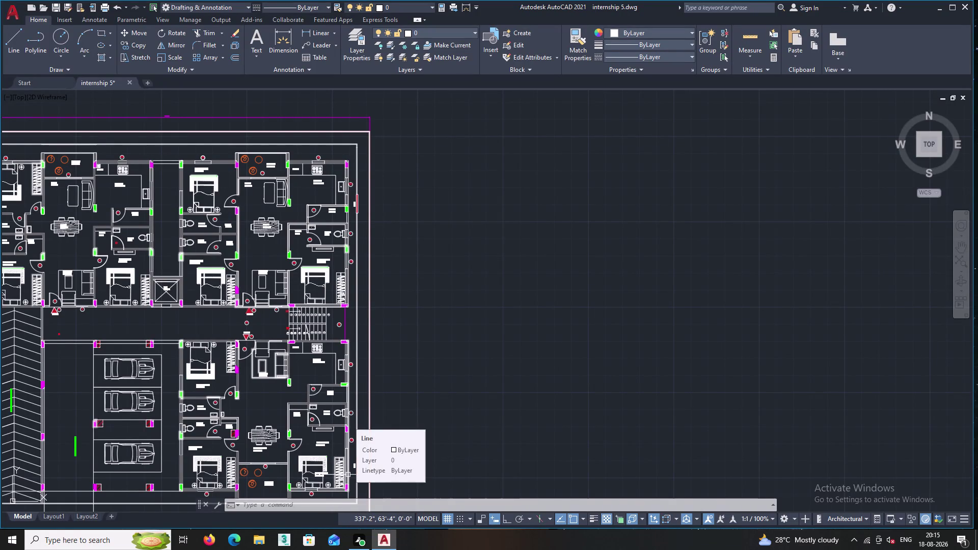
Draw a three-sided outline (top, right, bottom edges) projecting from the outer kitchen wall beside window KW.
scroll(up, 3)
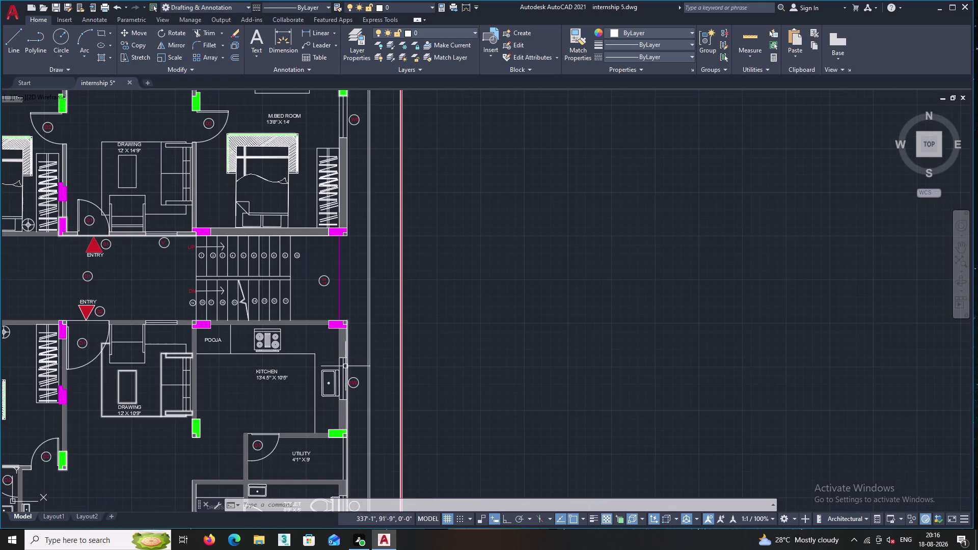
middle_drag(352, 362, 362, 289)
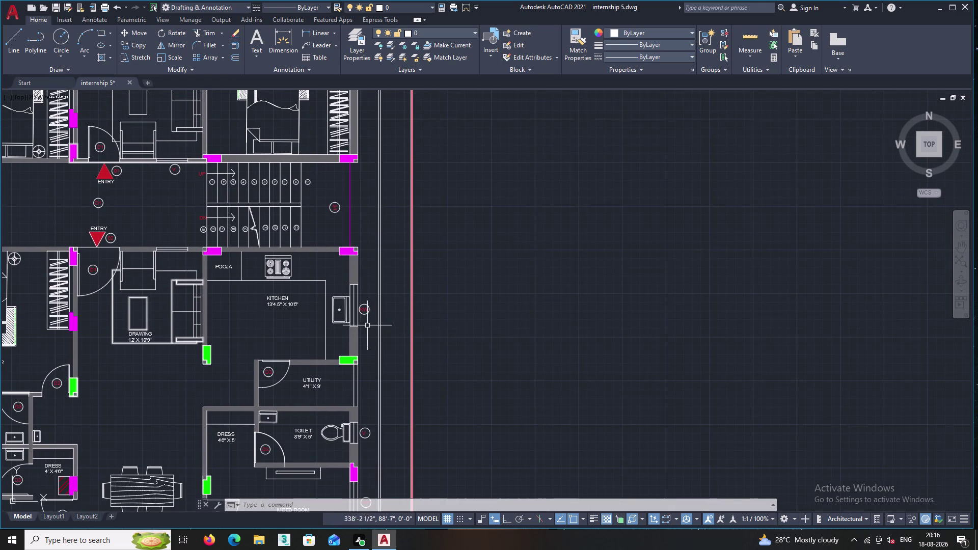
scroll(up, 3)
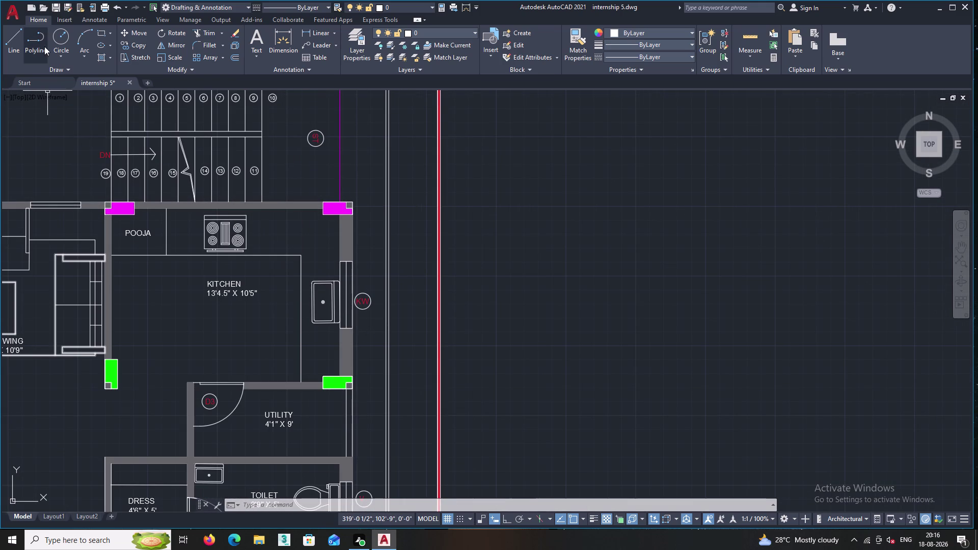
double_click(13, 46)
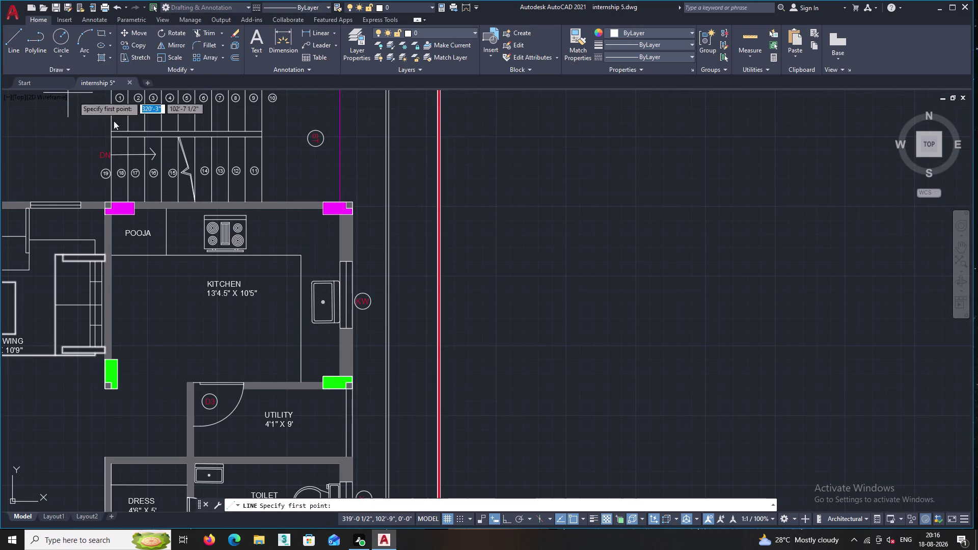
scroll(up, 3)
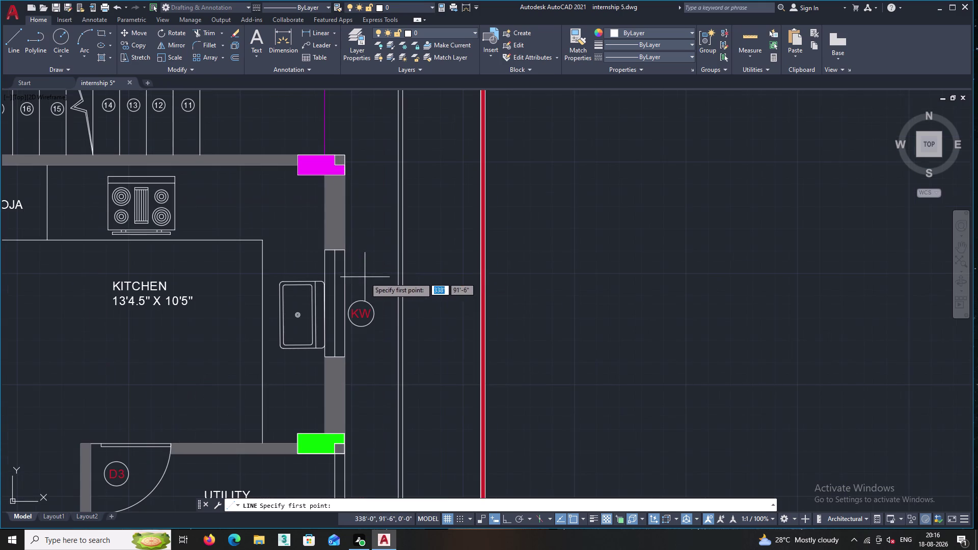
click(346, 233)
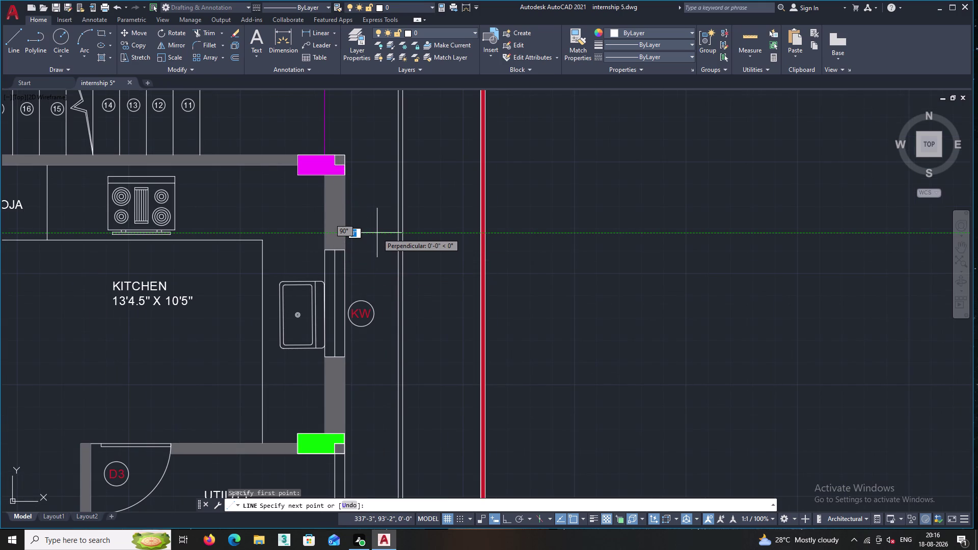
click(379, 233)
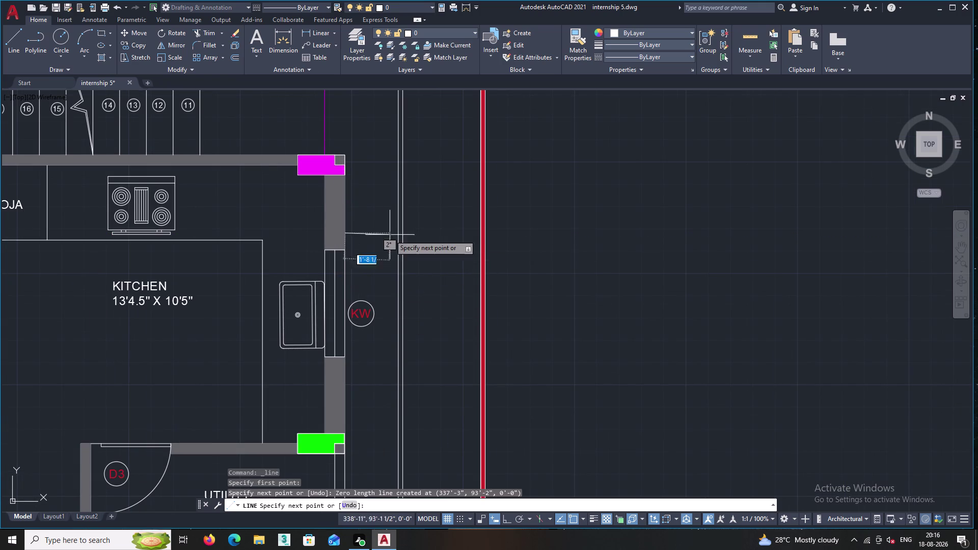
click(385, 233)
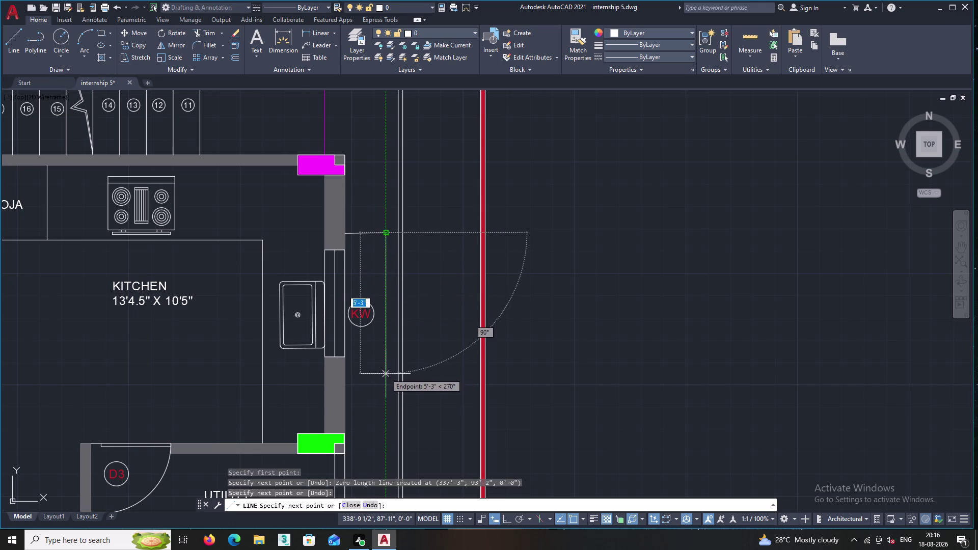
double_click(386, 374)
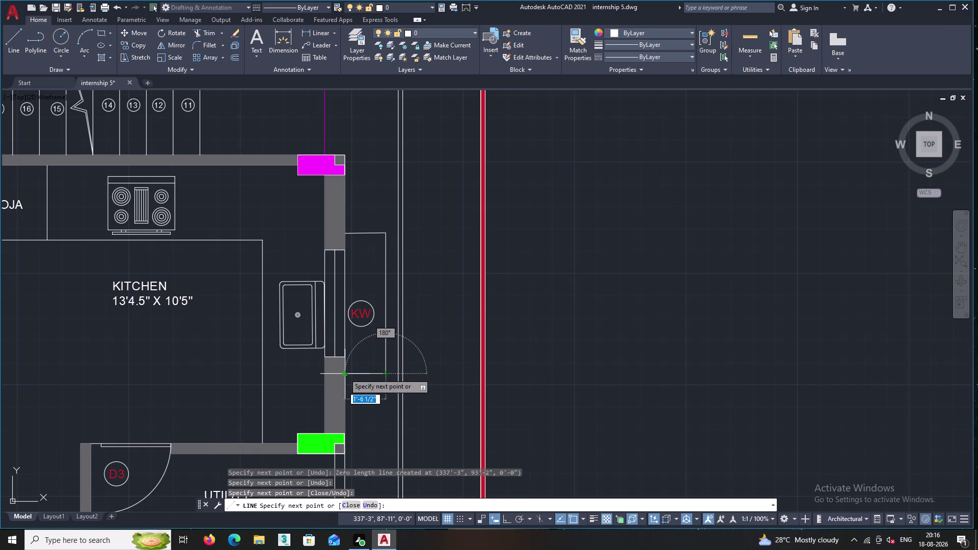
click(345, 373)
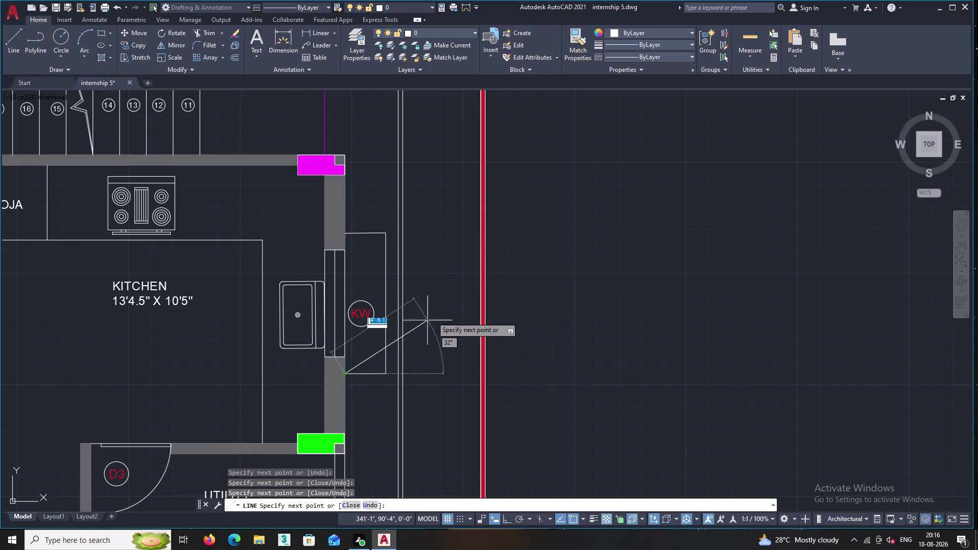
key(Escape)
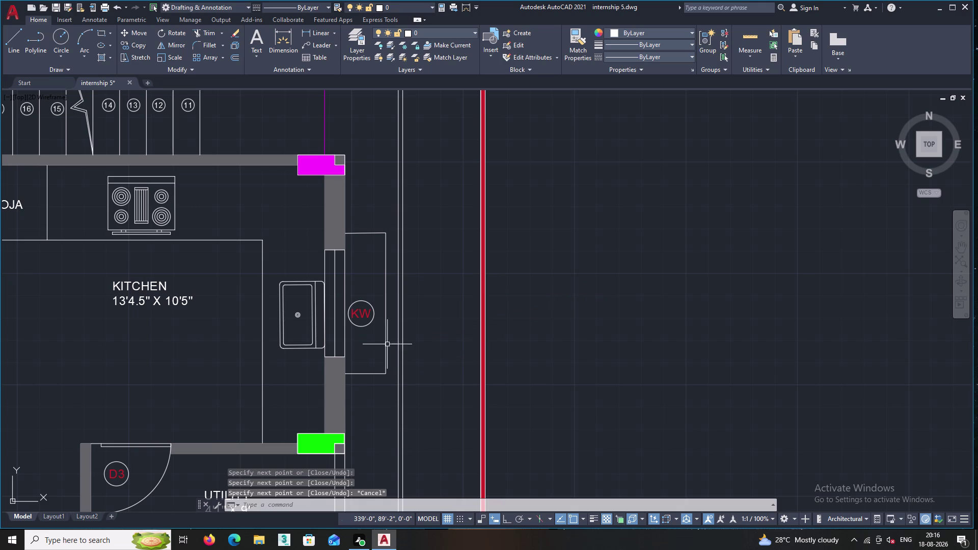
middle_drag(388, 394, 378, 320)
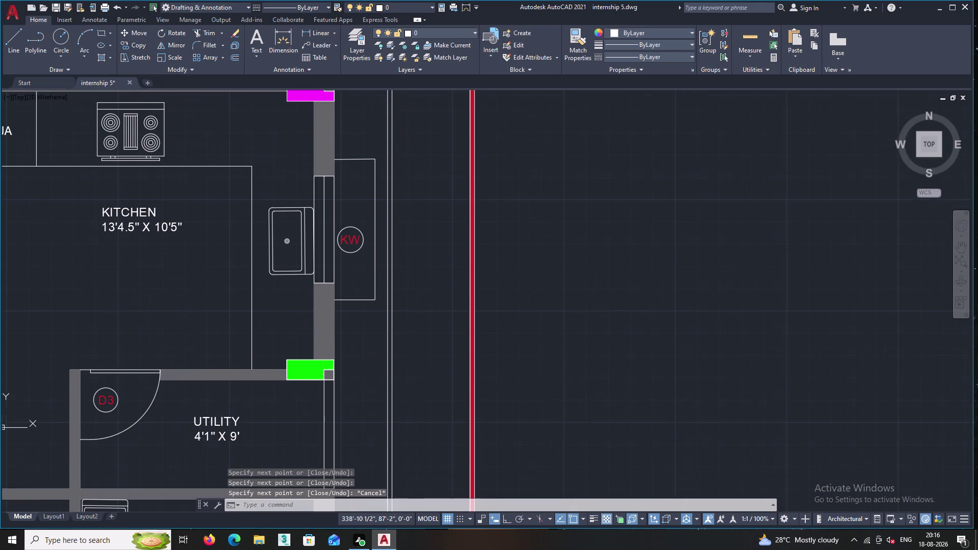
Select the new kitchen-wall outline and start copying it from the wall-corner base point.
click(360, 314)
click(350, 285)
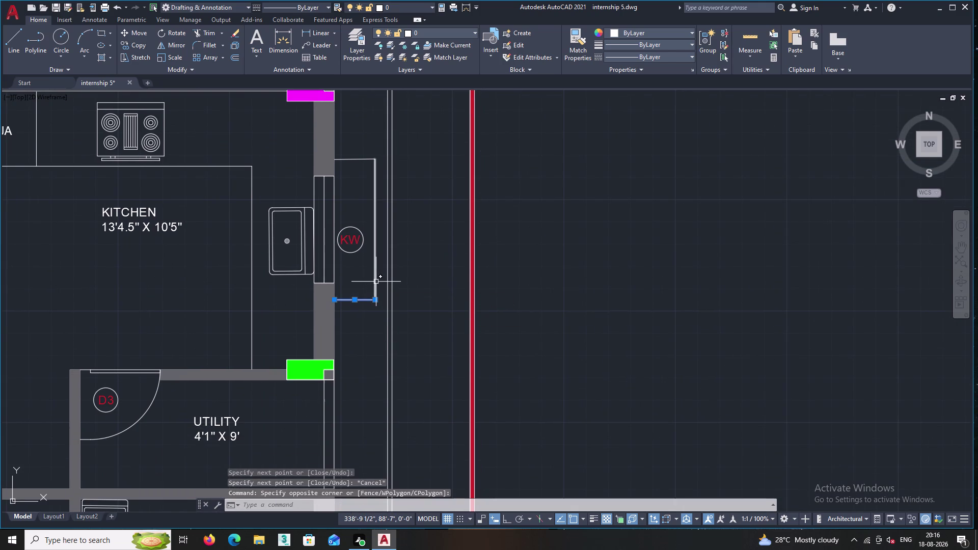
double_click(376, 282)
click(352, 183)
click(344, 144)
right_click(351, 129)
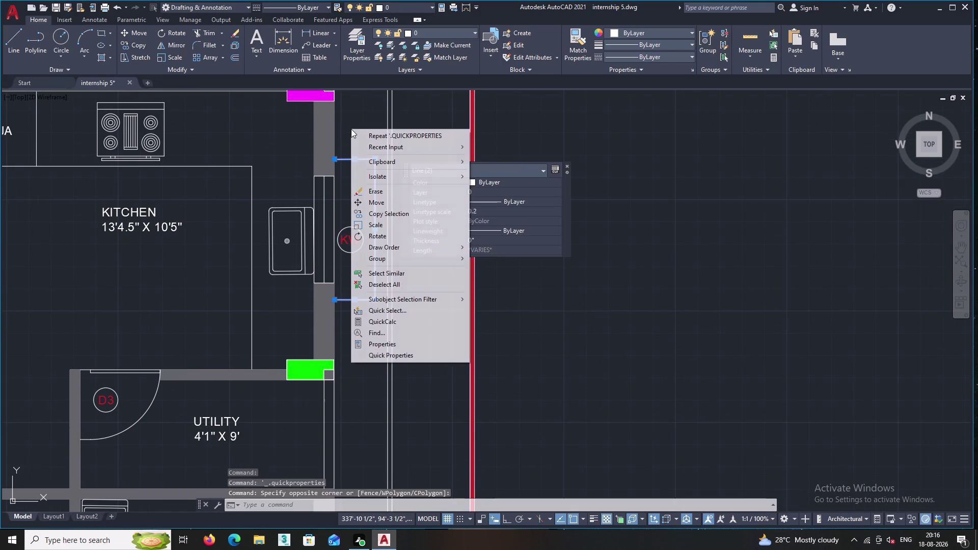
click(394, 215)
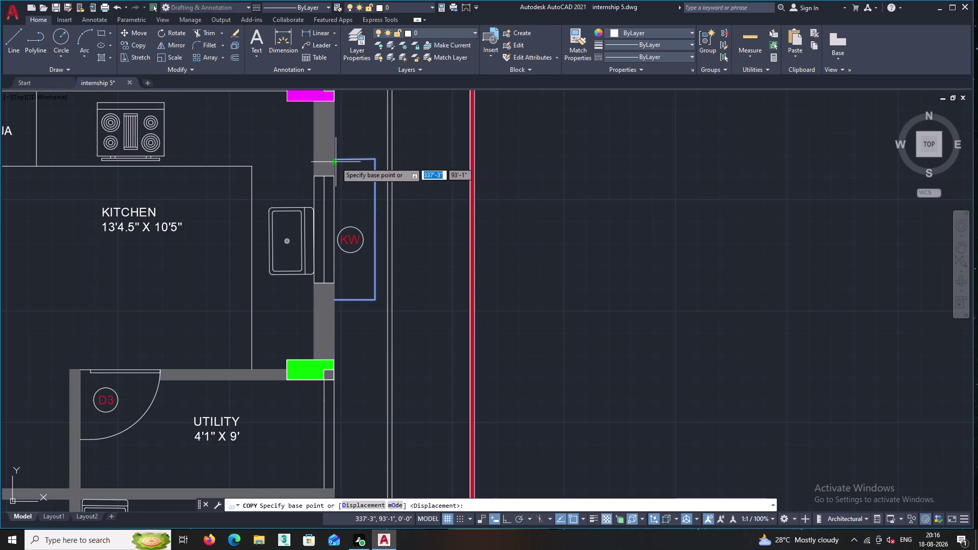
click(333, 158)
Place one copy beside the W5 window and another in open space east of the plan.
middle_drag(348, 356, 310, 194)
middle_drag(296, 360, 293, 193)
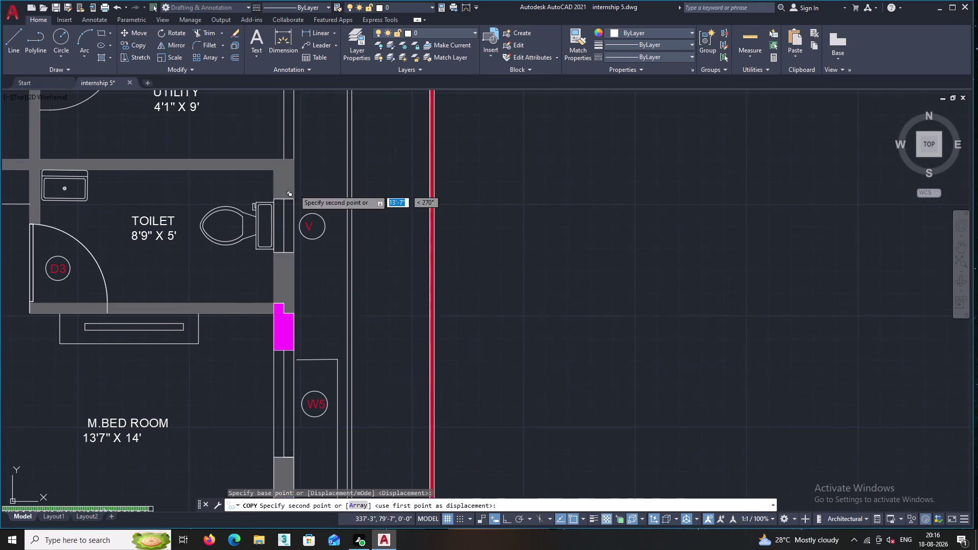
middle_drag(312, 364, 308, 255)
scroll(up, 3)
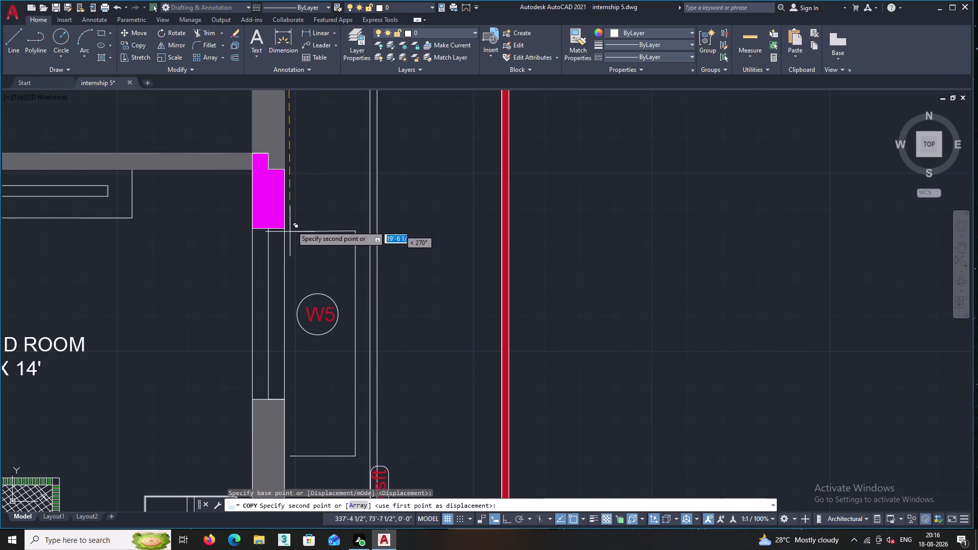
click(283, 198)
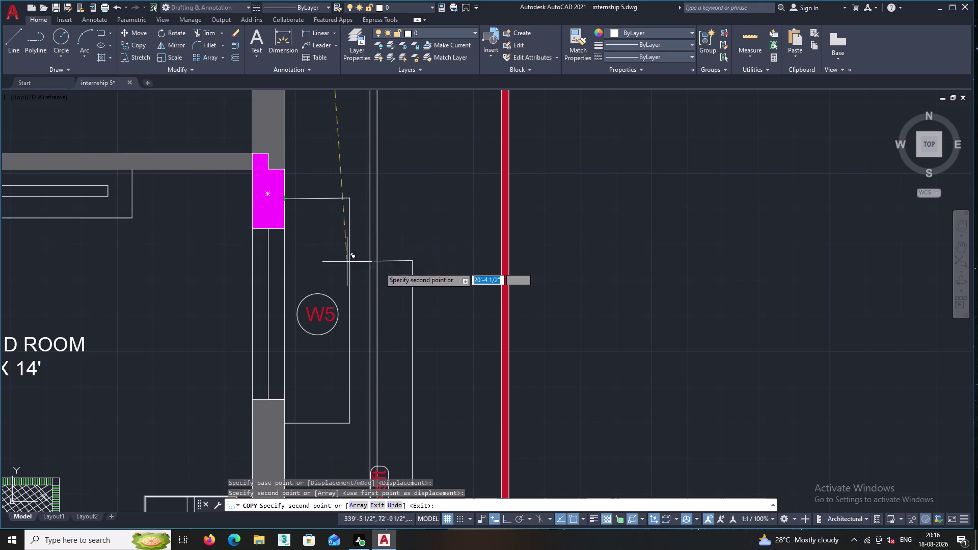
middle_drag(413, 306, 393, 235)
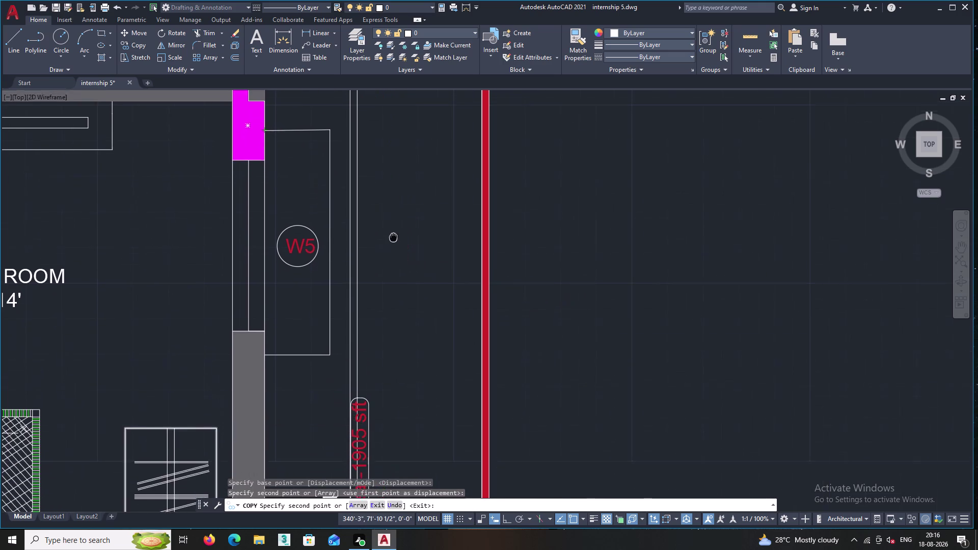
middle_drag(394, 235, 393, 230)
middle_drag(383, 269, 386, 335)
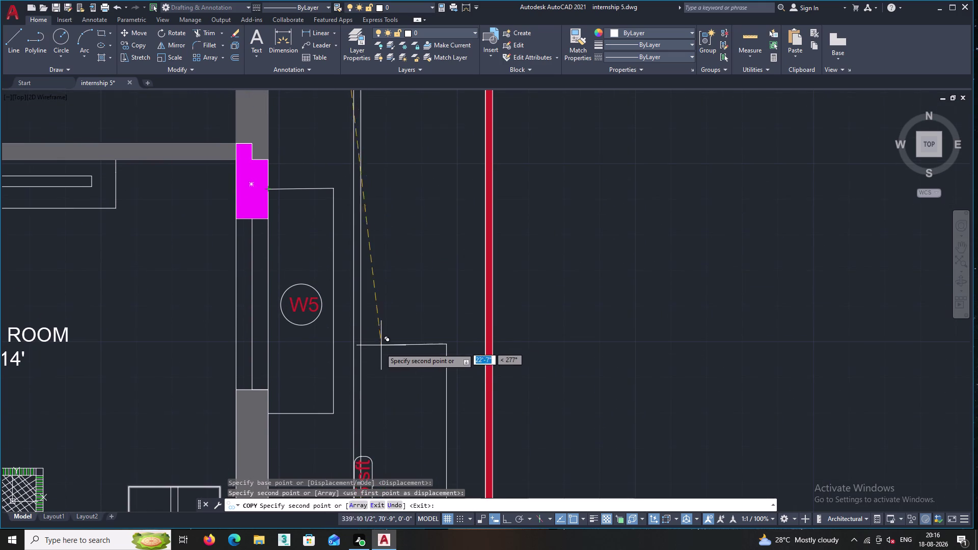
click(589, 217)
key(Escape)
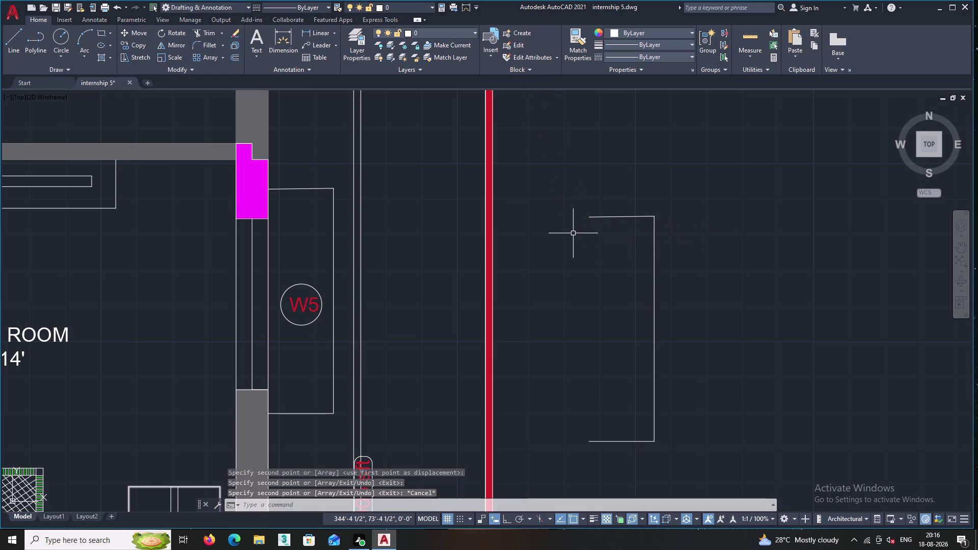
Rotate the eastern copy 90 degrees with Ortho on, so its open side faces down.
click(659, 465)
click(573, 162)
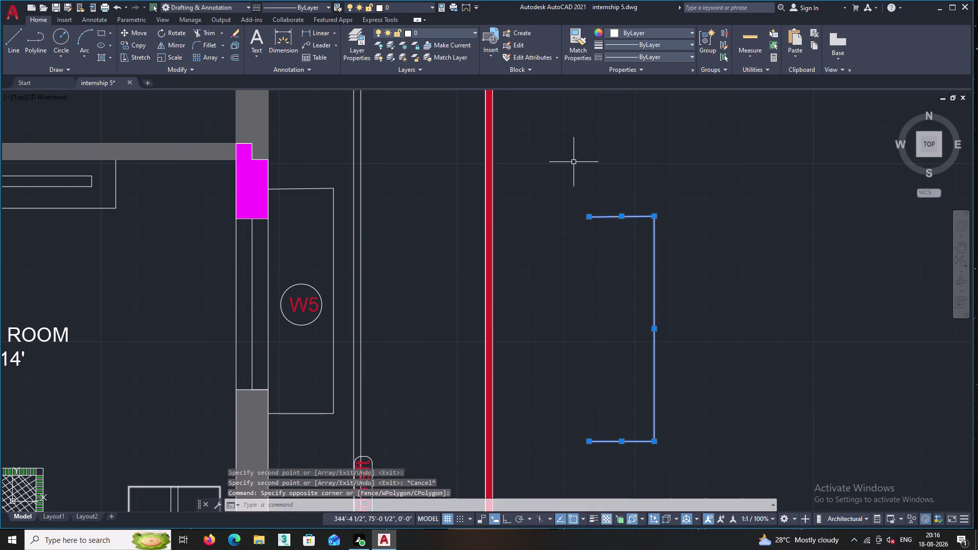
right_click(574, 161)
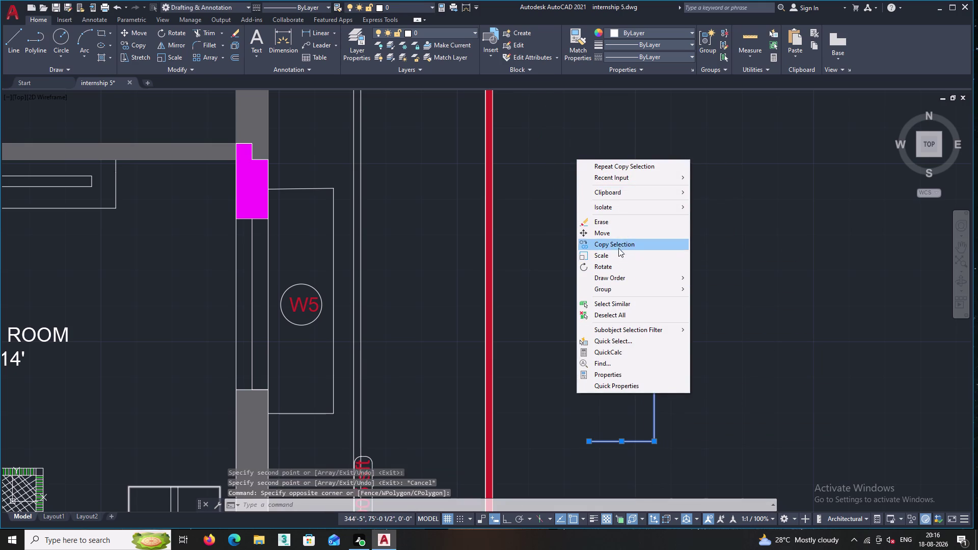
double_click(619, 263)
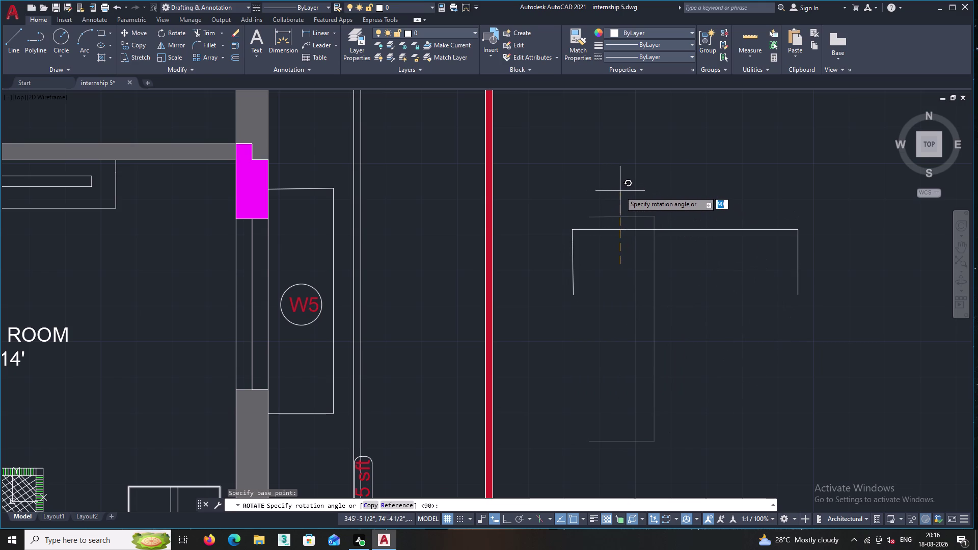
key(F8)
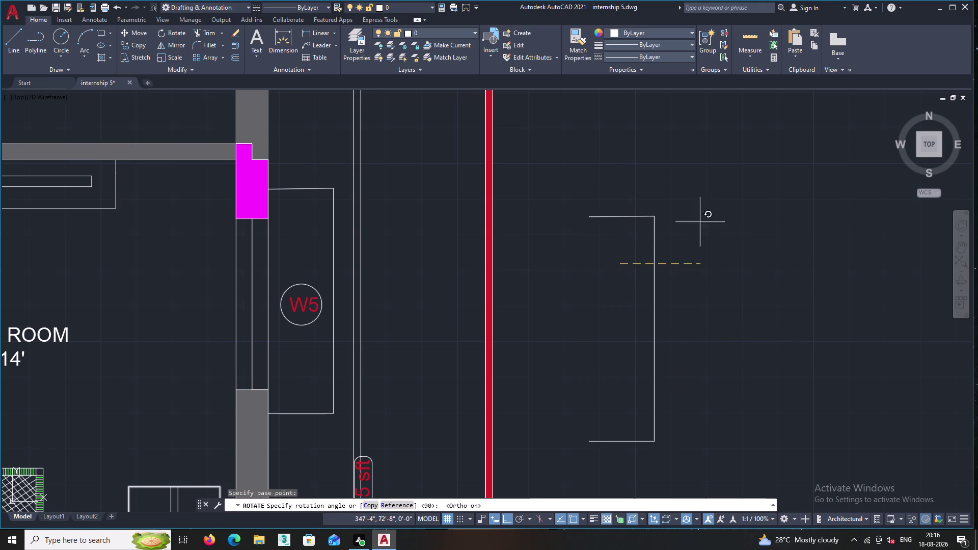
click(632, 144)
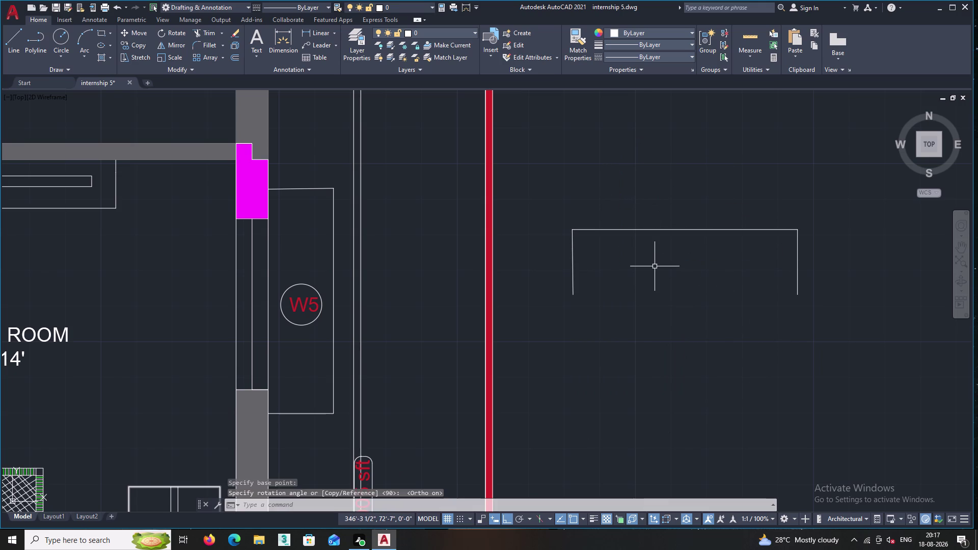
scroll(down, 3)
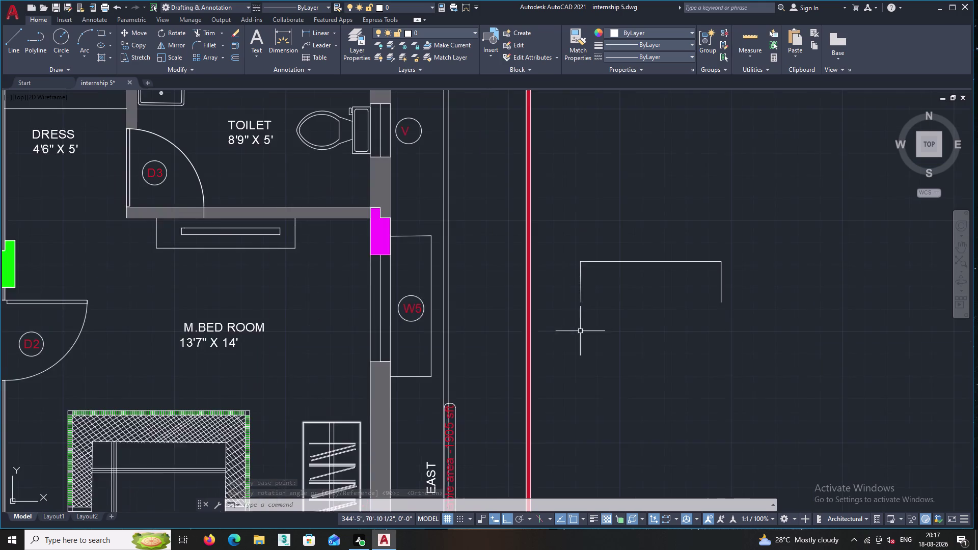
Select the outline beside window KW and start copying it from a chosen base point.
scroll(down, 3)
middle_drag(508, 342, 441, 156)
middle_drag(418, 216, 461, 549)
middle_drag(435, 285, 449, 447)
middle_drag(505, 452, 468, 229)
middle_drag(479, 242, 504, 505)
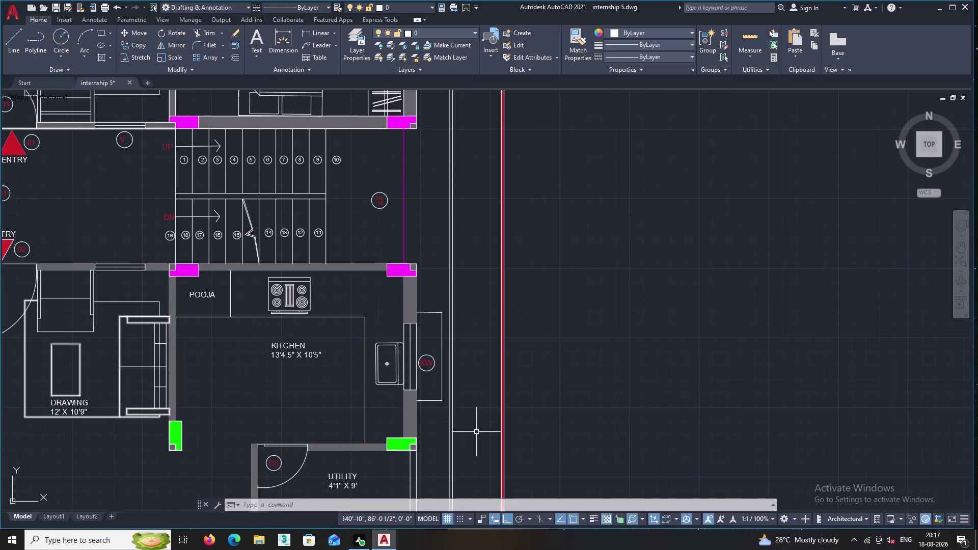
scroll(up, 3)
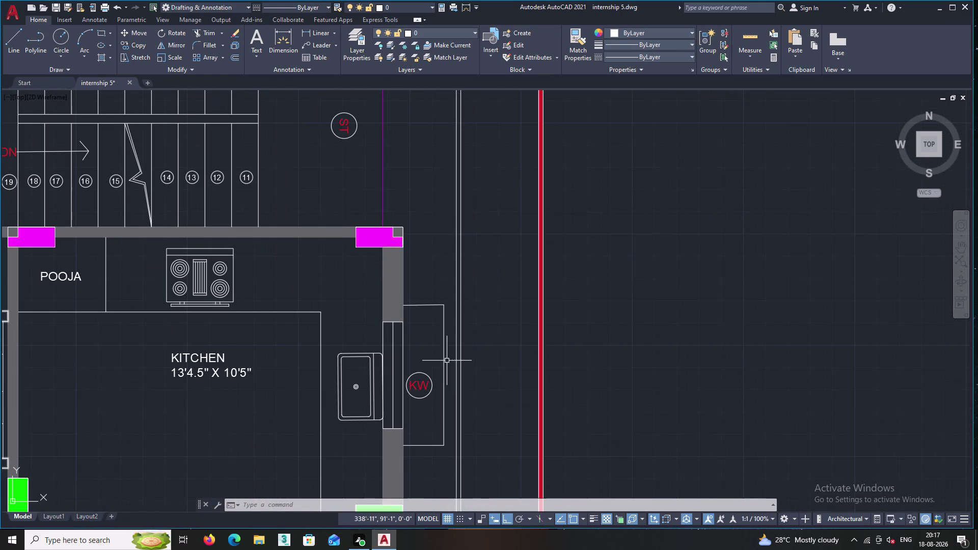
click(446, 361)
click(419, 297)
double_click(441, 466)
click(427, 433)
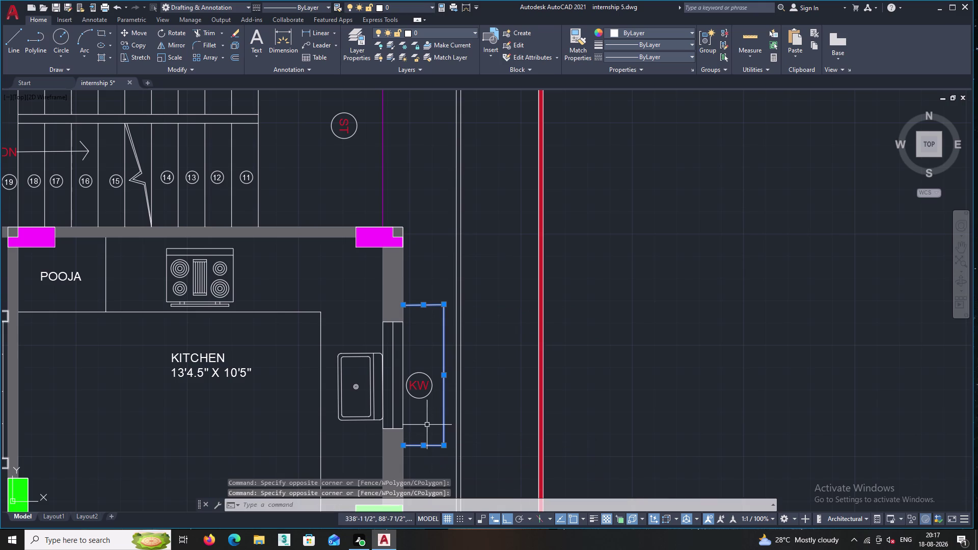
right_click(427, 372)
click(457, 223)
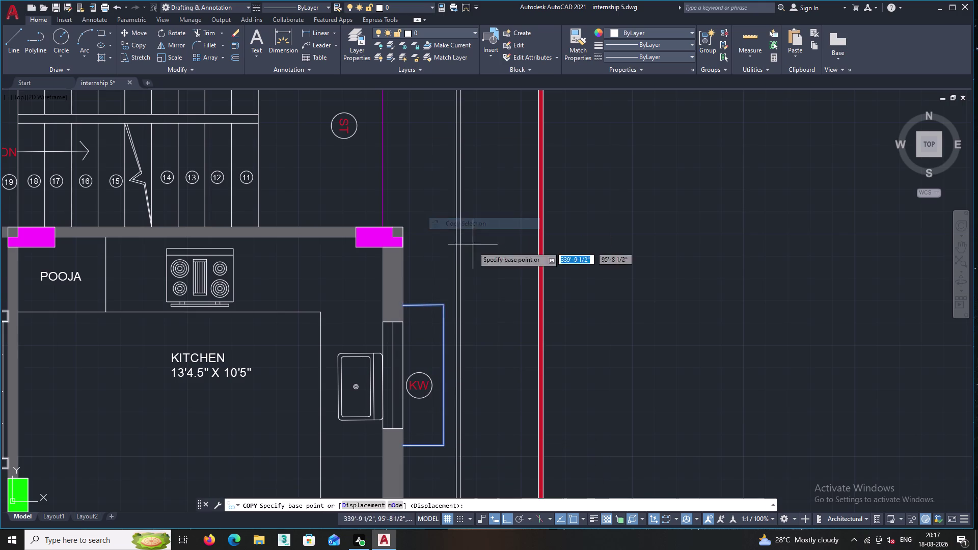
click(404, 306)
Place copies against the outer wall beside the master bedroom and the kitchen.
middle_drag(399, 186, 398, 225)
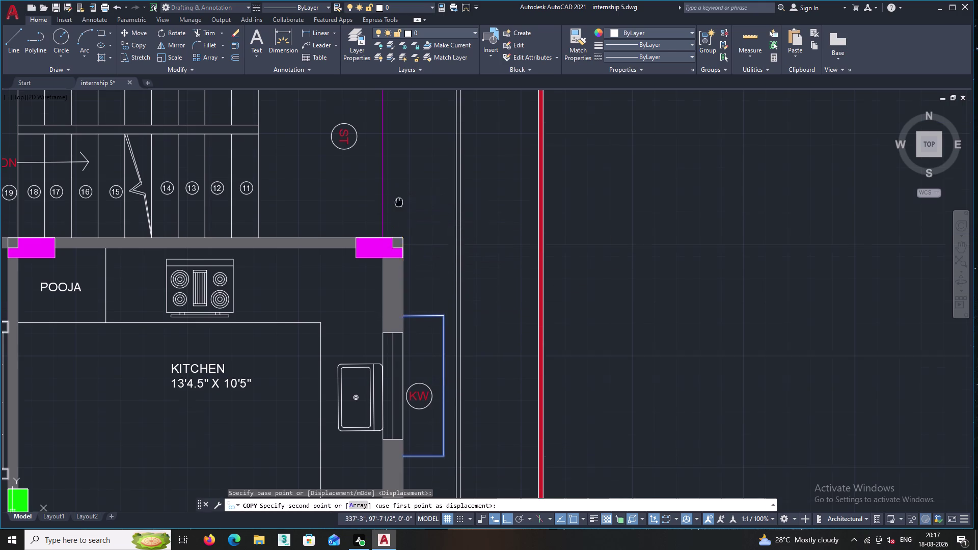
middle_drag(399, 226, 398, 424)
scroll(down, 3)
middle_drag(388, 277, 372, 442)
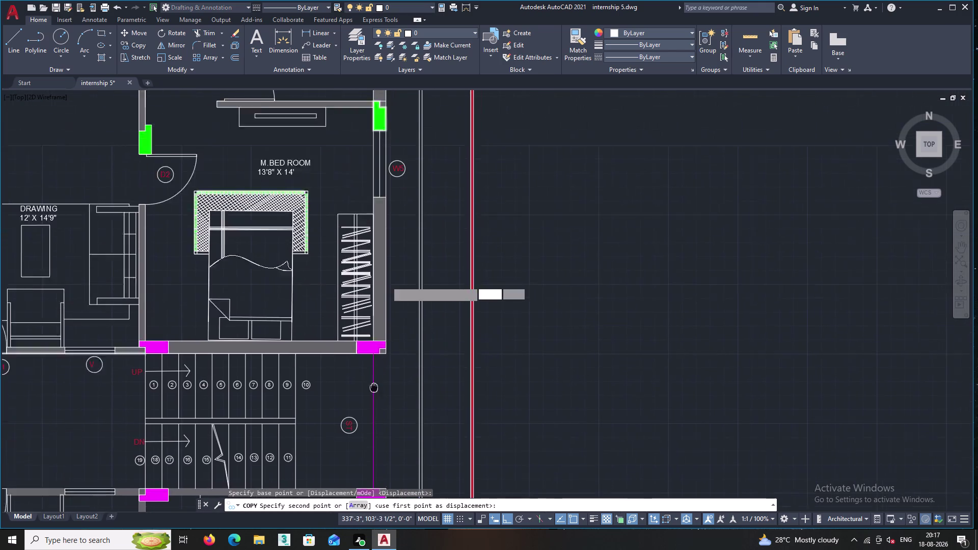
middle_drag(372, 442, 371, 490)
middle_drag(401, 195, 399, 241)
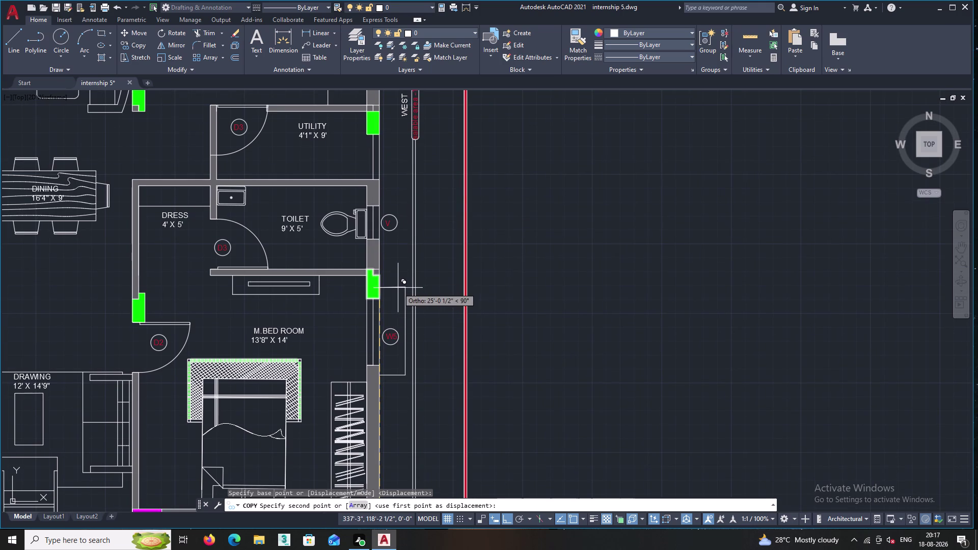
click(398, 288)
middle_drag(395, 216, 389, 366)
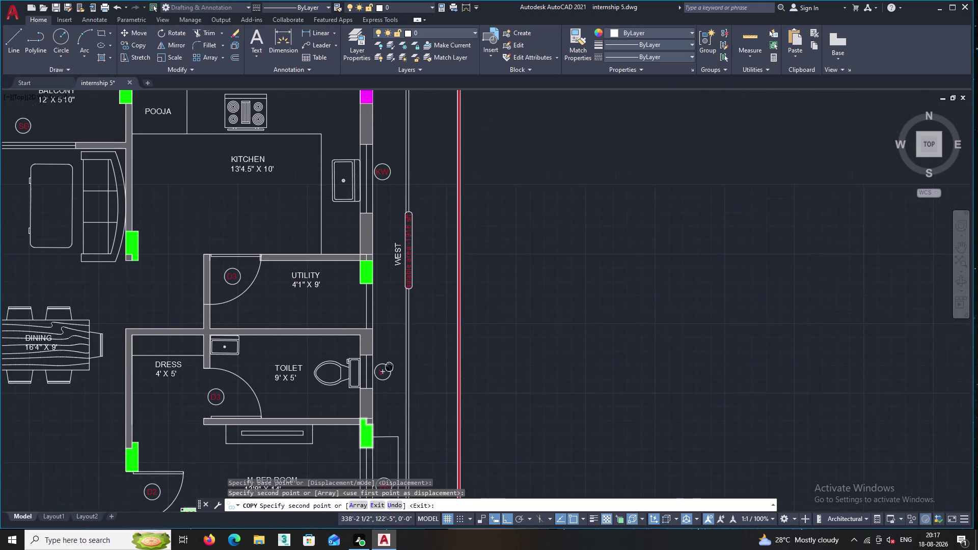
middle_drag(389, 367, 393, 364)
middle_drag(388, 211, 375, 355)
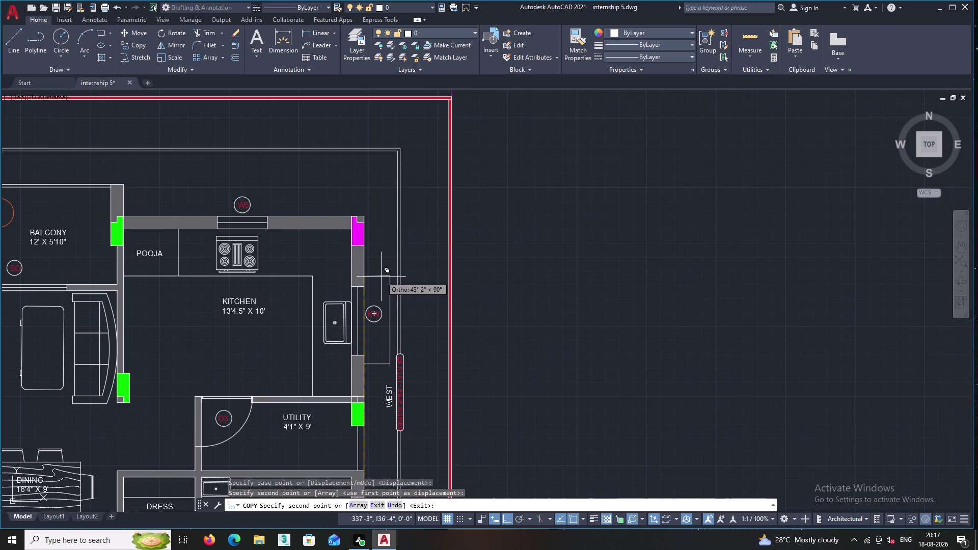
double_click(381, 275)
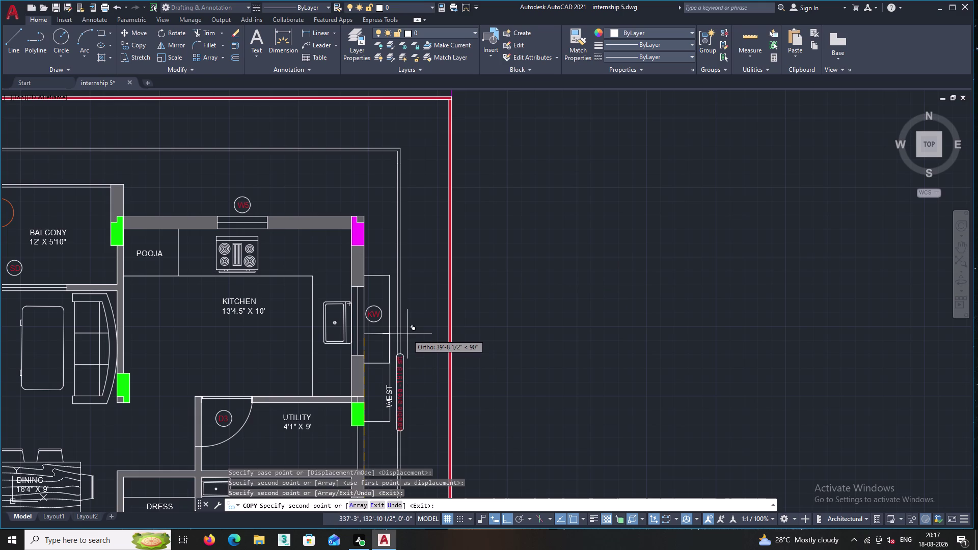
key(Escape)
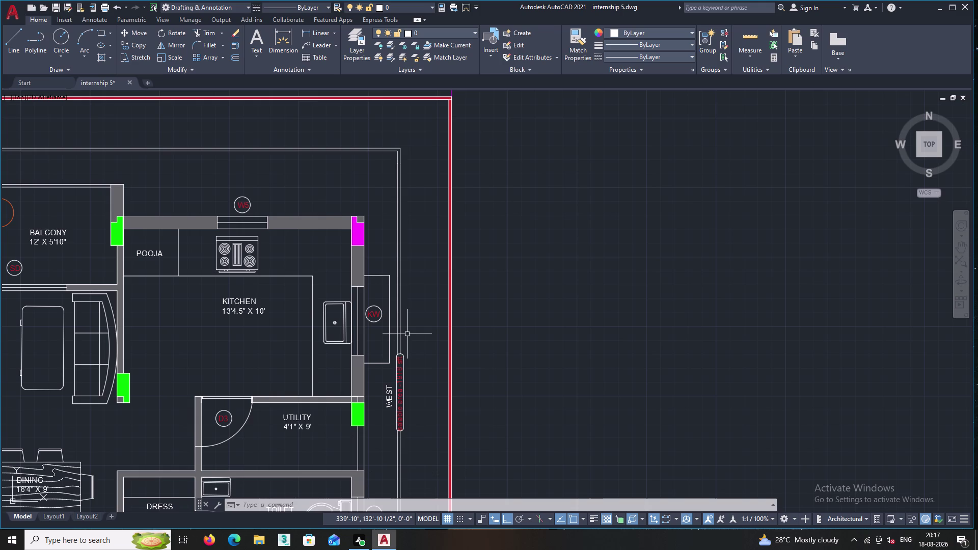
Rotate the outline beside the plan 90 degrees so it stands upright.
scroll(down, 3)
middle_drag(507, 429, 512, 268)
middle_drag(581, 408, 568, 275)
scroll(down, 3)
scroll(up, 3)
scroll(up, 3)
click(513, 350)
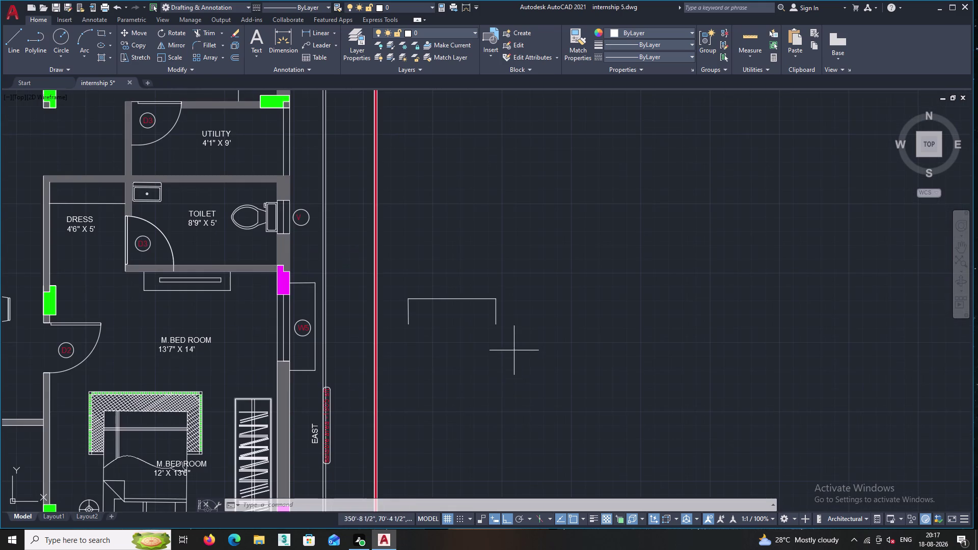
click(390, 258)
right_click(428, 237)
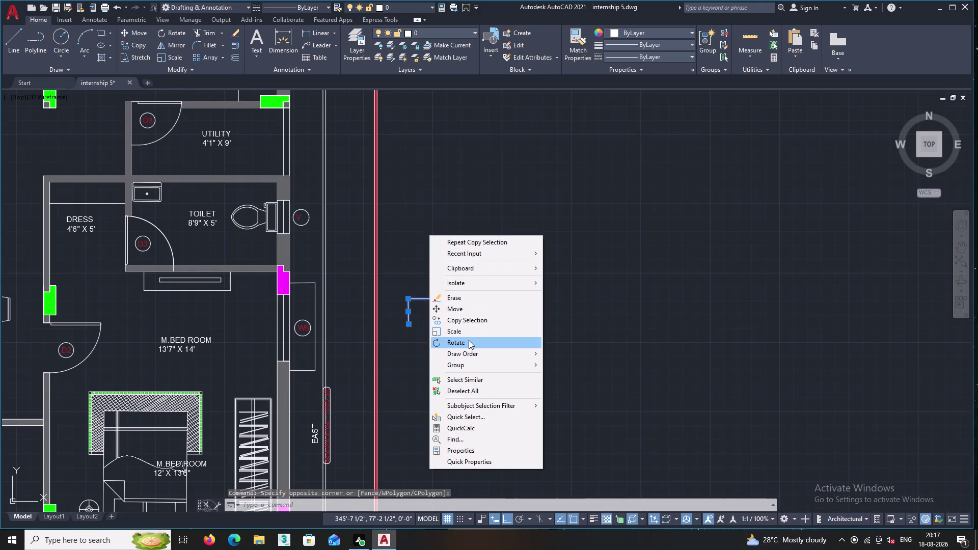
click(468, 341)
click(497, 298)
click(482, 252)
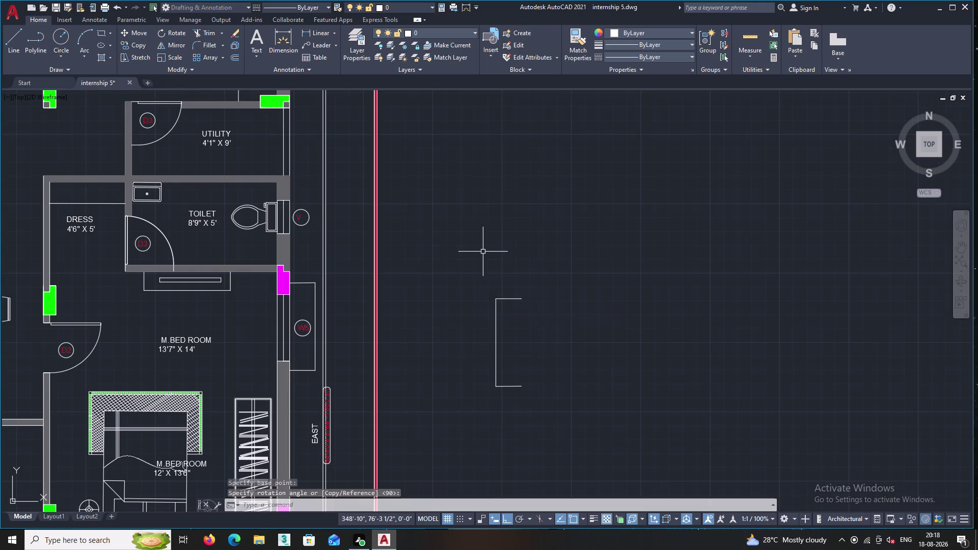
Select the upright outline and start copying it from a base point.
click(558, 414)
click(466, 268)
right_click(469, 247)
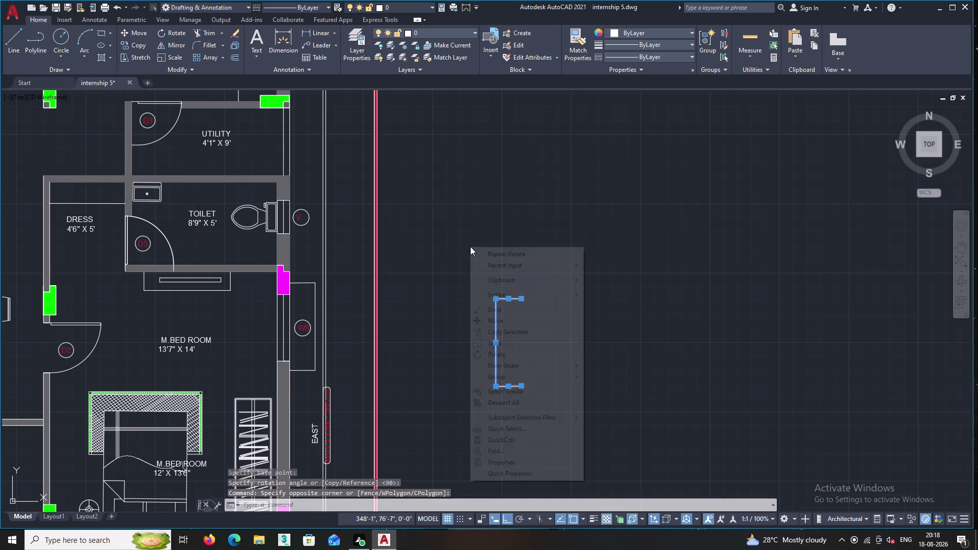
click(515, 332)
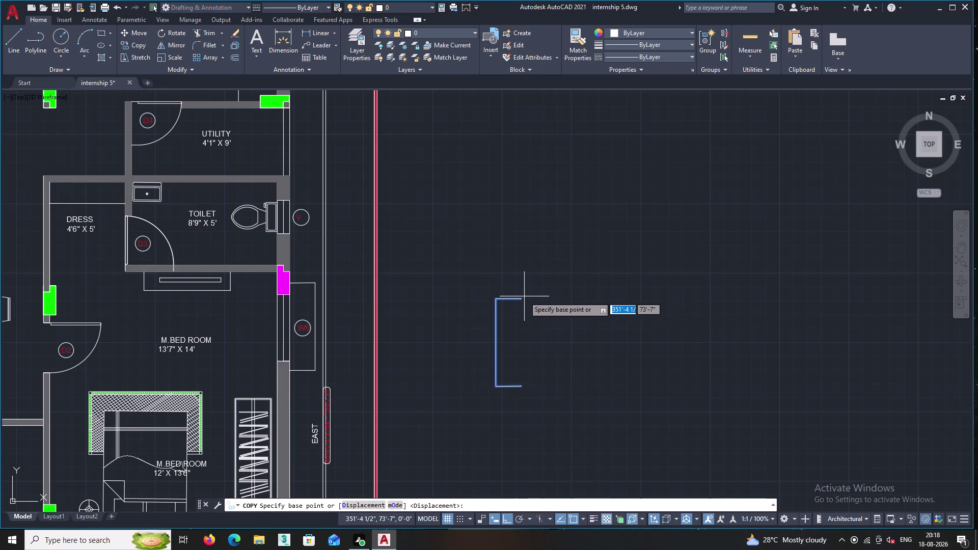
click(520, 299)
With Ortho off, place the copy outside the wall beside window W5 of Bed Room-01.
middle_drag(385, 279, 543, 283)
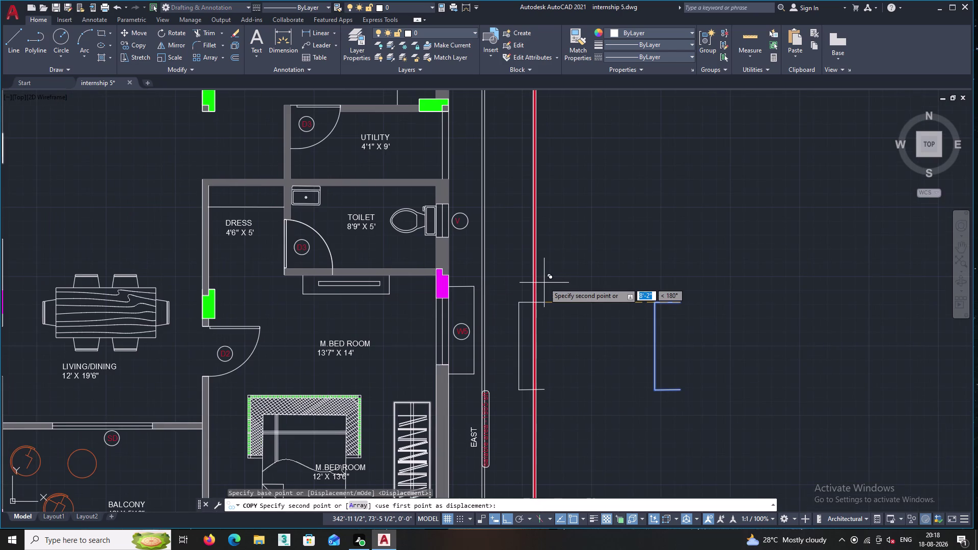
key(F8)
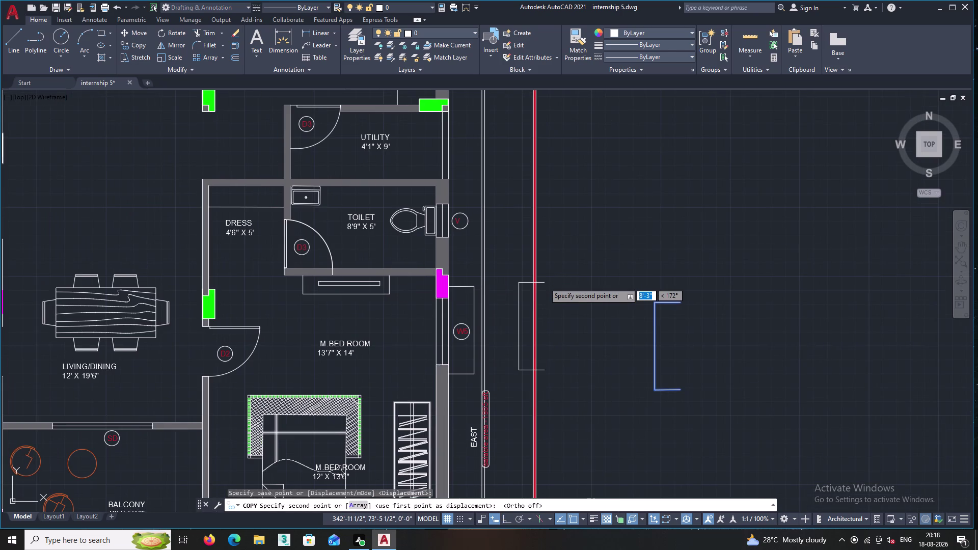
scroll(down, 3)
middle_drag(440, 277, 681, 287)
scroll(down, 3)
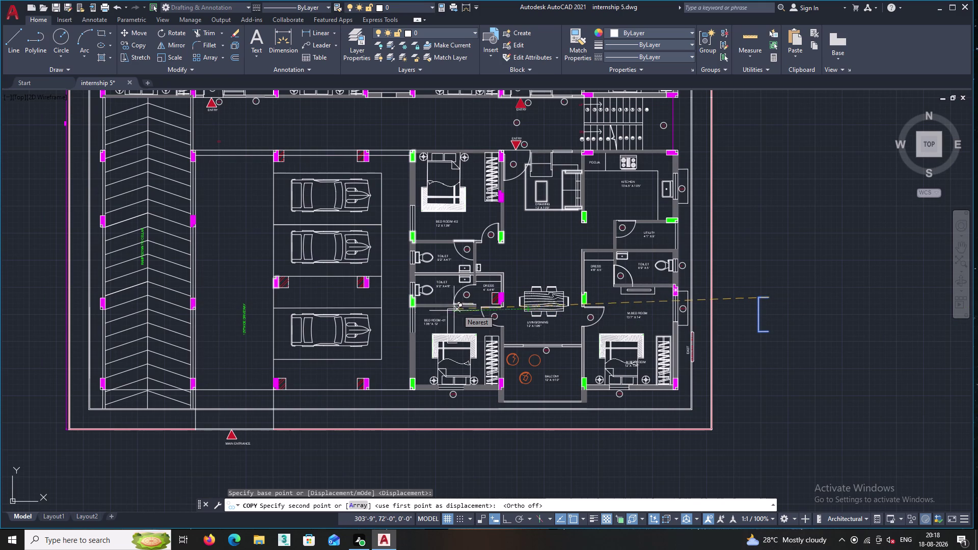
middle_drag(301, 299, 600, 392)
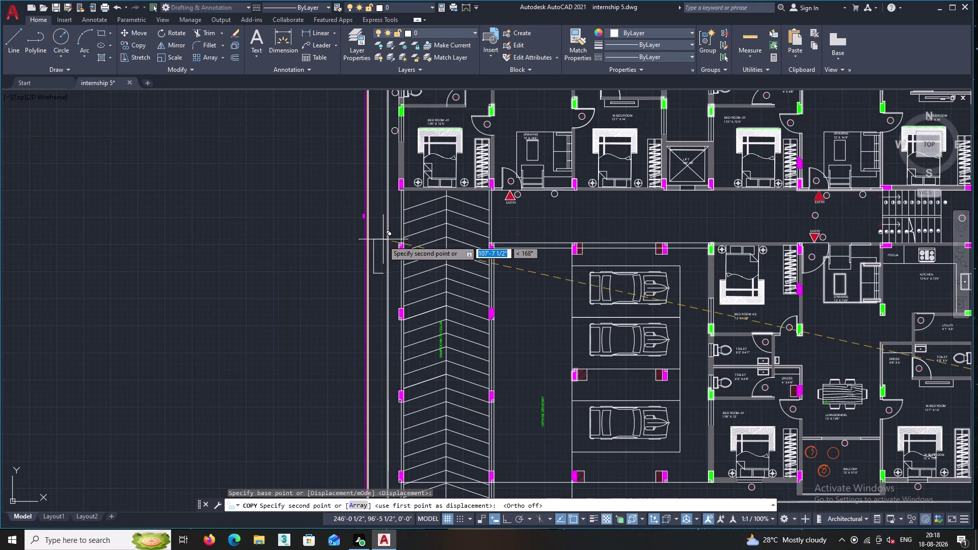
middle_drag(399, 215, 402, 304)
scroll(up, 3)
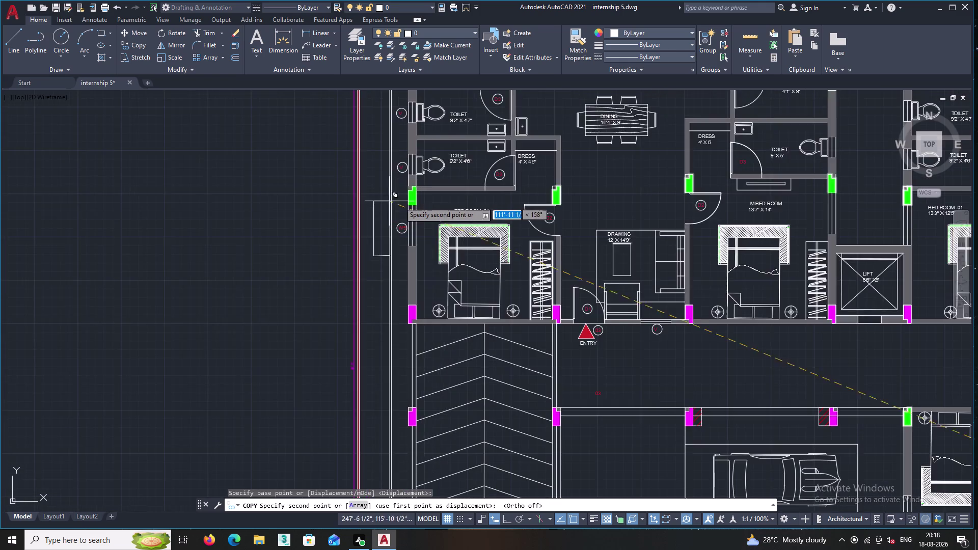
scroll(up, 3)
scroll(up, 3)
scroll(up, 3)
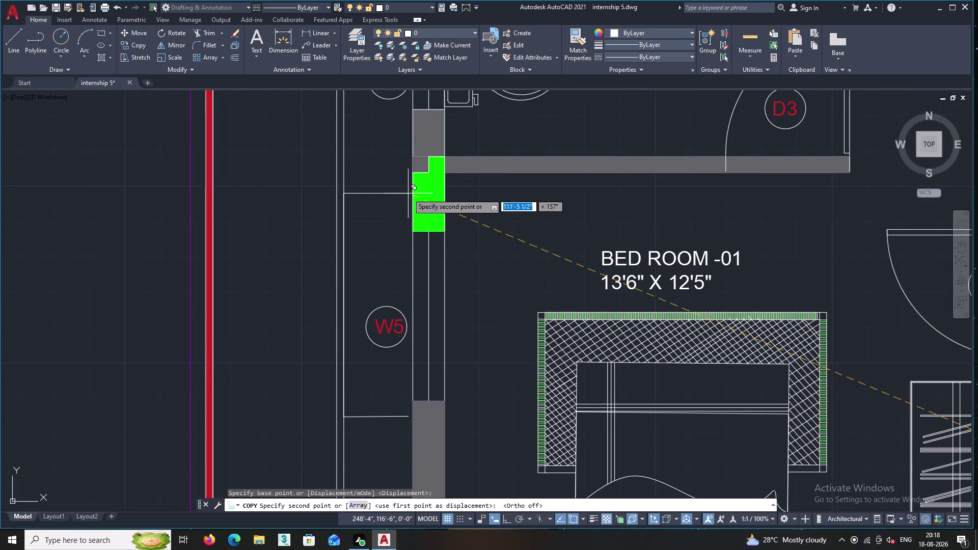
double_click(408, 193)
key(Escape)
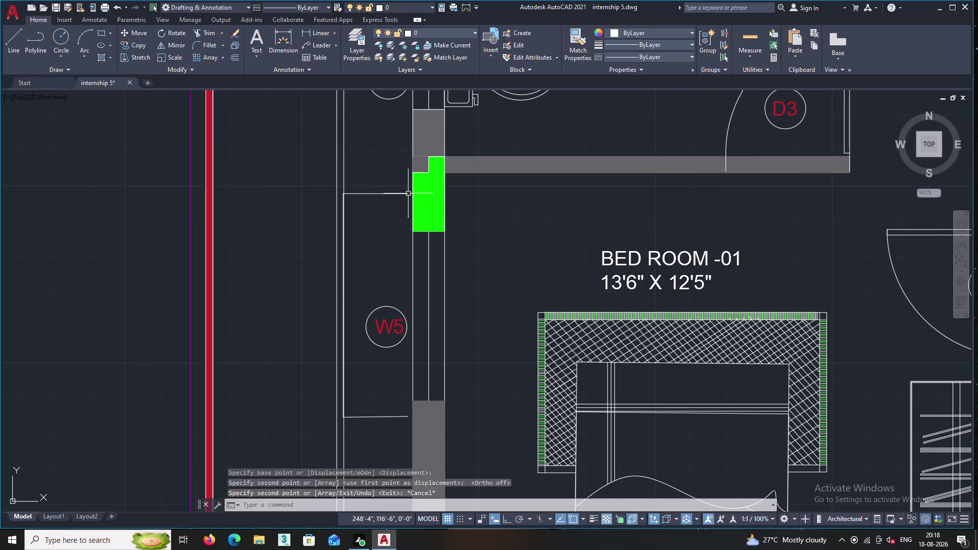
Draw a vertical line from the outline's top point to its bottom point beside W5.
double_click(12, 33)
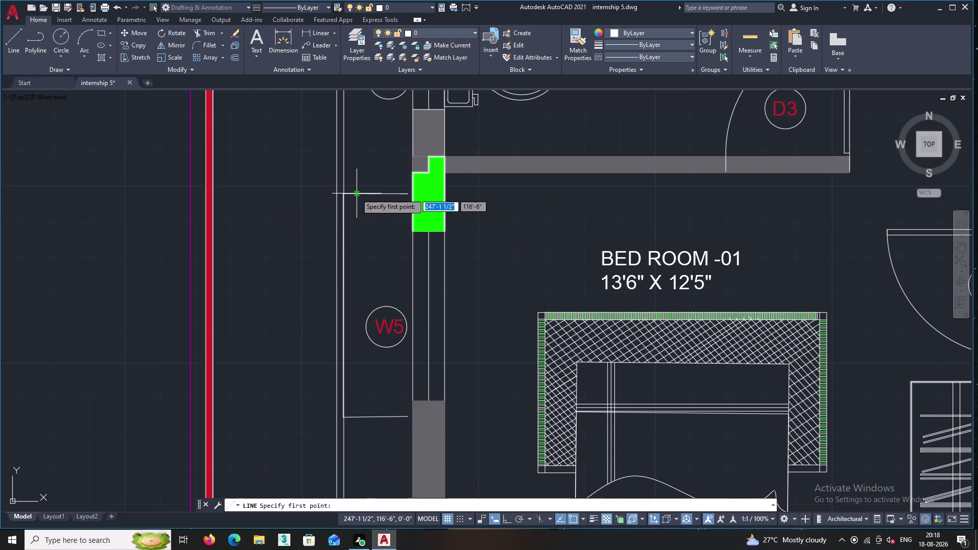
click(356, 194)
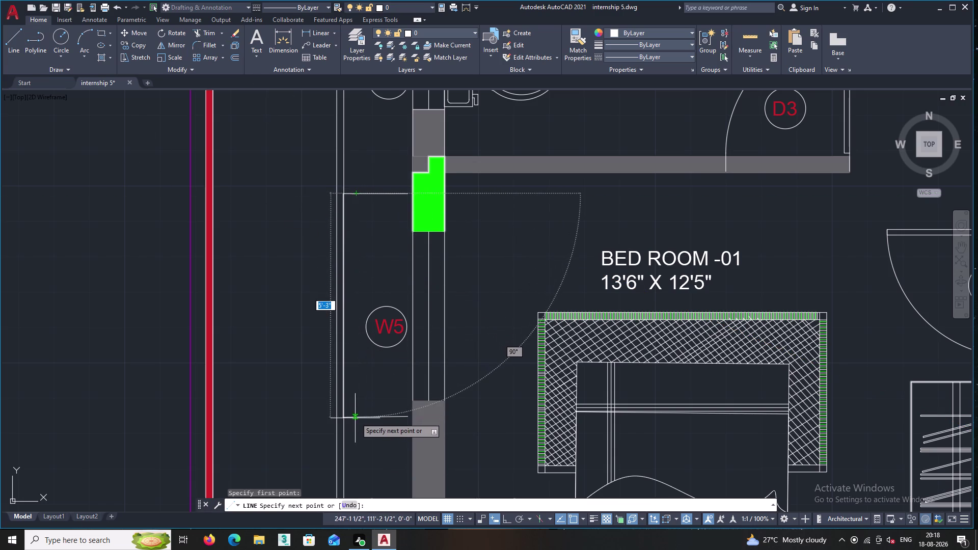
click(356, 417)
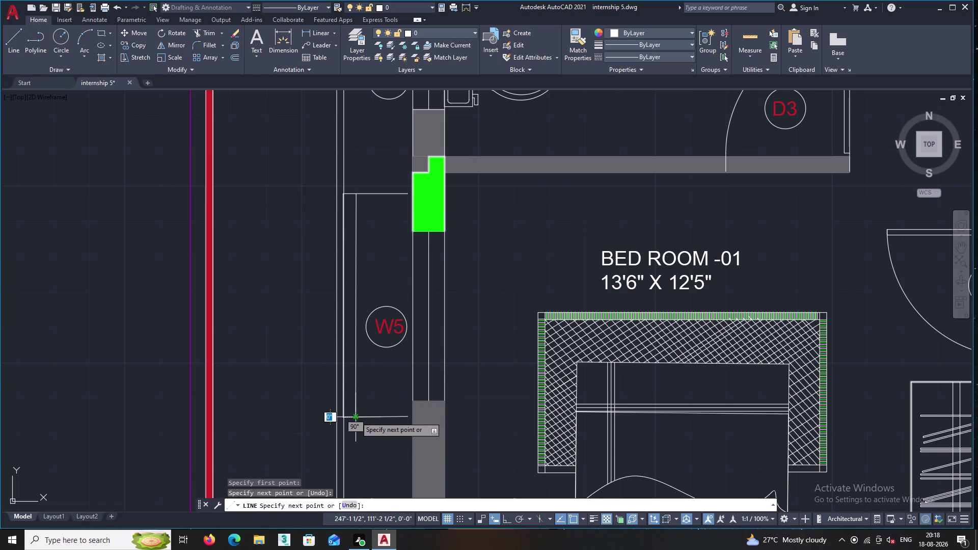
key(Return)
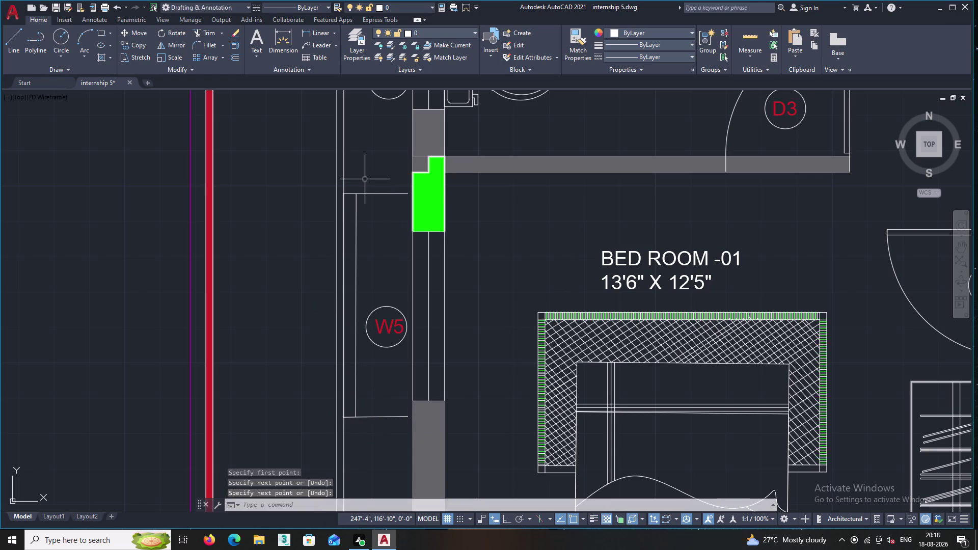
text(TR)
key(Return)
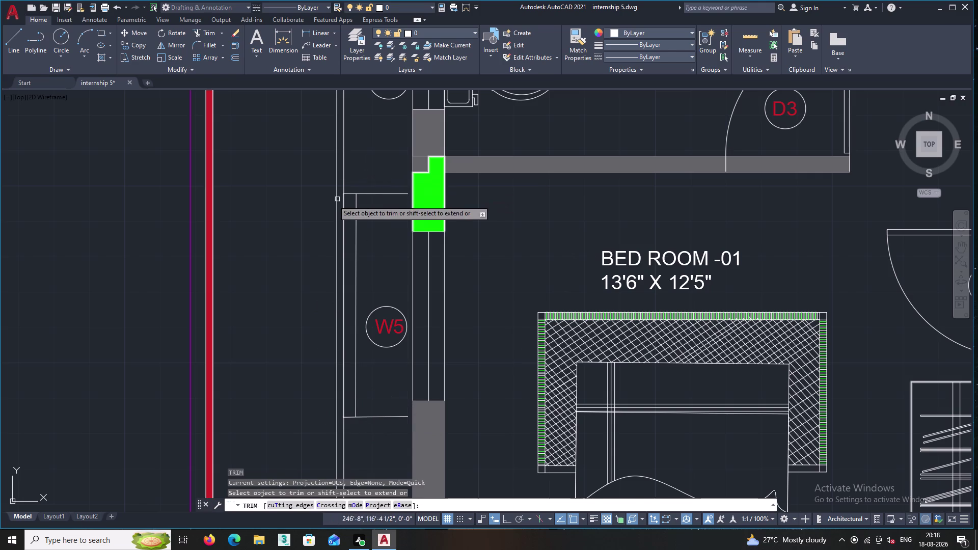
Trim the overshooting and overlapping line ends of the outline beside W5.
scroll(up, 3)
click(390, 178)
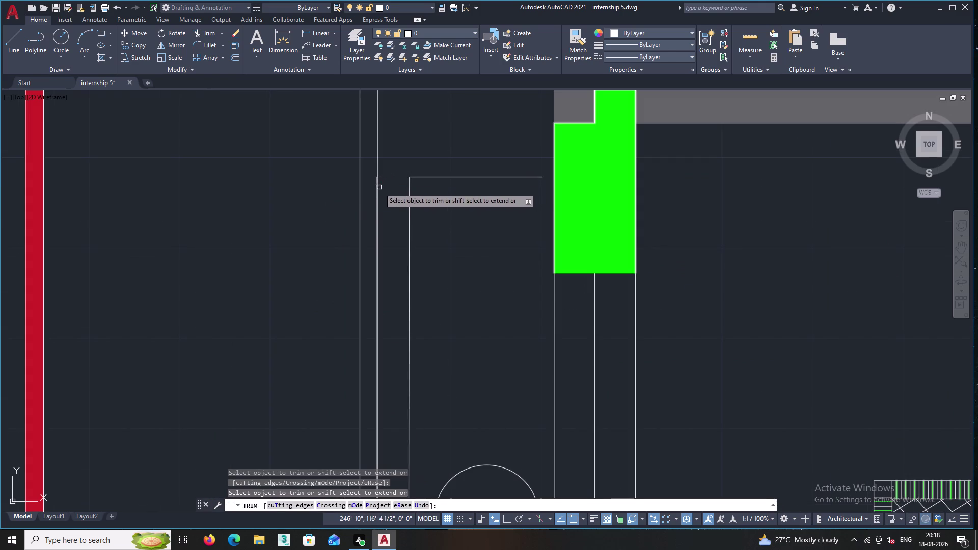
scroll(up, 3)
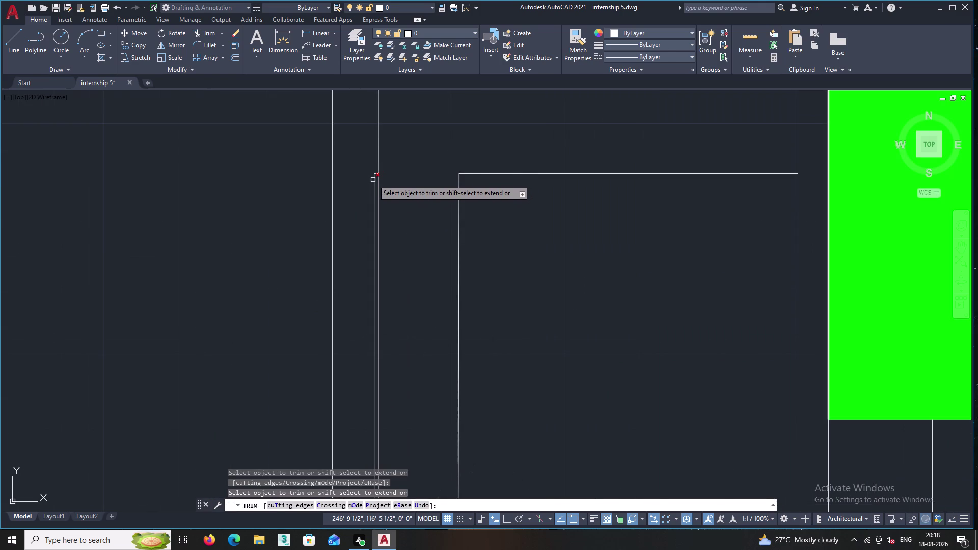
click(373, 180)
double_click(374, 175)
middle_drag(367, 237, 347, 151)
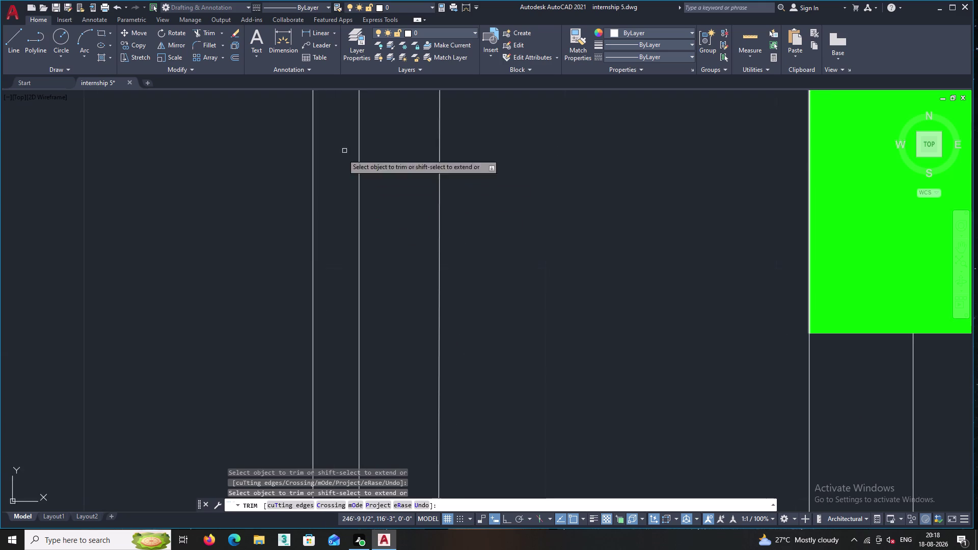
middle_drag(331, 198, 330, 210)
scroll(down, 3)
middle_drag(363, 277, 346, 129)
middle_drag(339, 341, 336, 135)
scroll(down, 3)
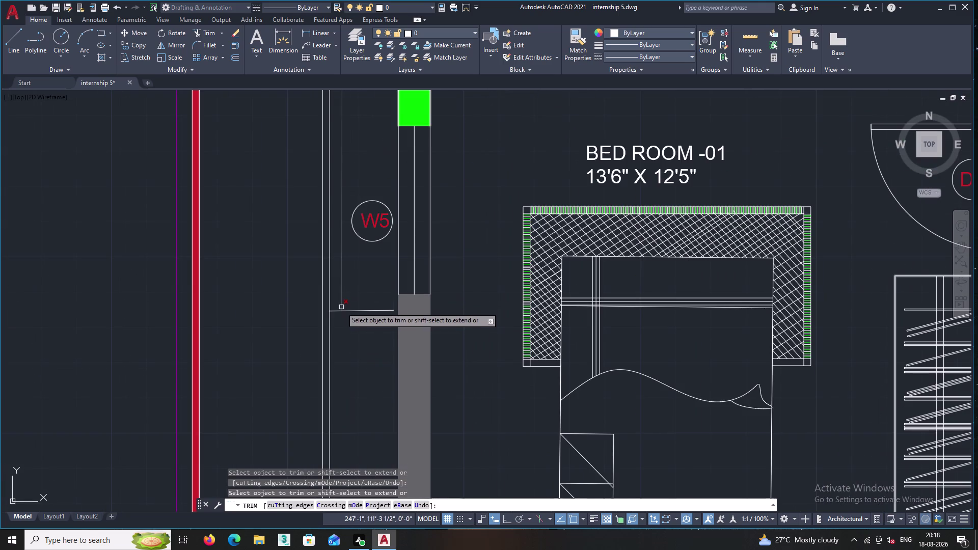
click(337, 313)
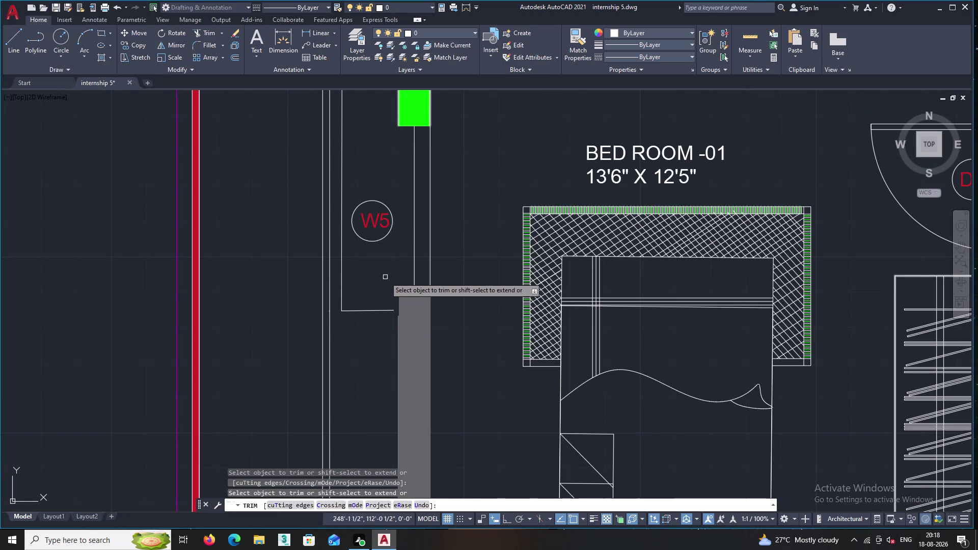
key(Return)
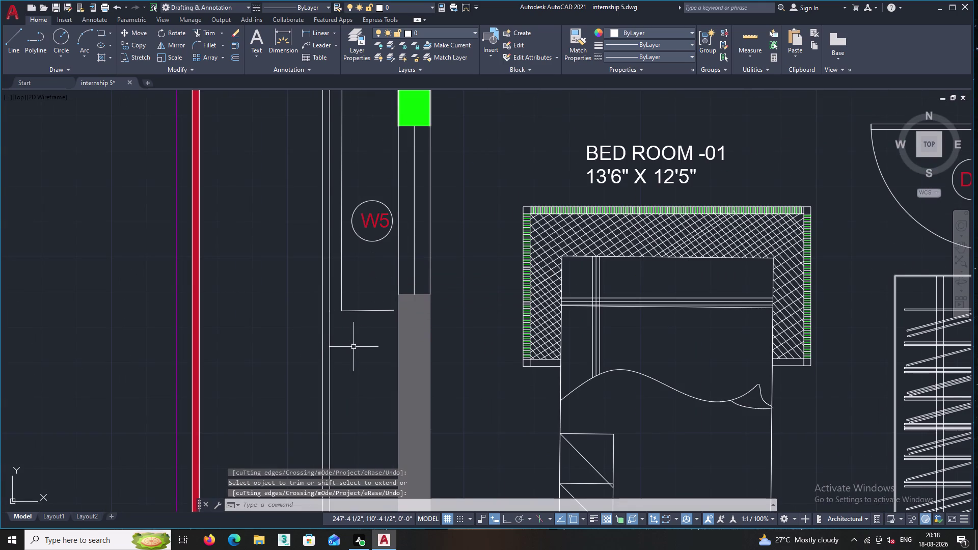
Extend the outline's window lines to the boundary, including the short line to the green column.
text(EX)
key(Return)
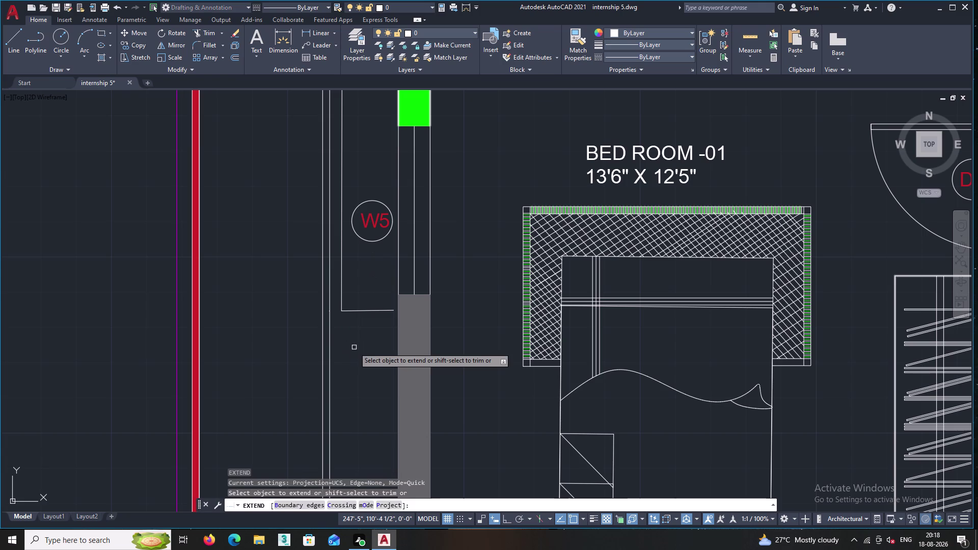
click(381, 310)
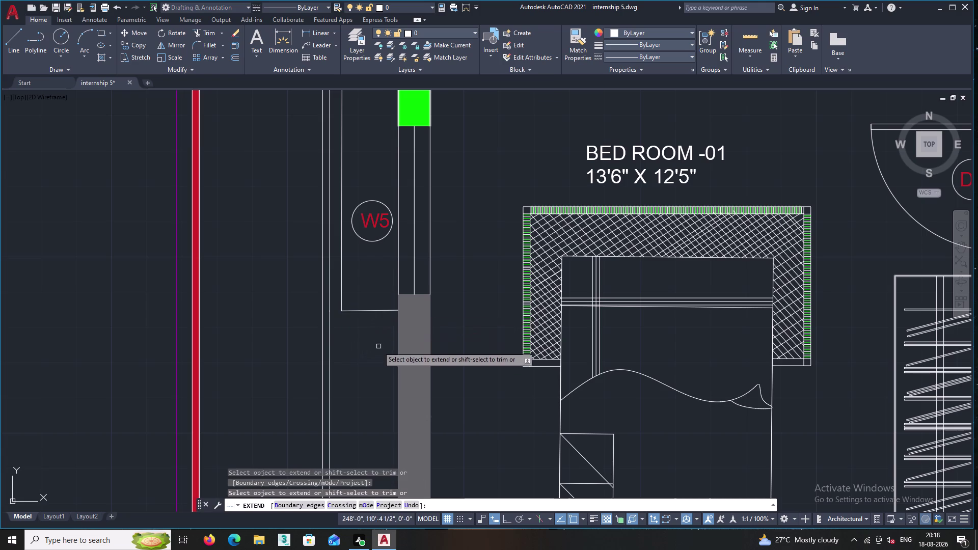
scroll(down, 3)
middle_drag(376, 347, 371, 424)
scroll(up, 3)
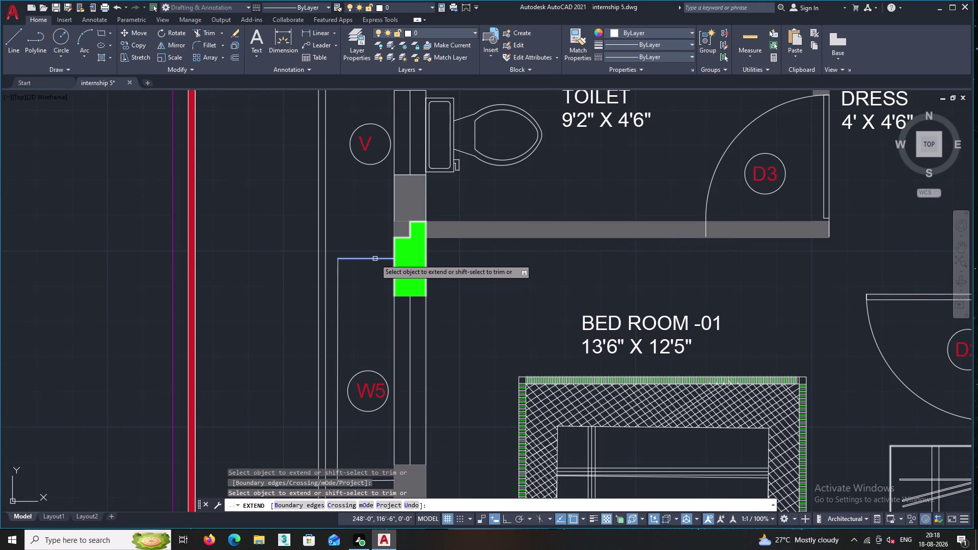
click(374, 258)
scroll(down, 3)
middle_drag(371, 229, 359, 327)
middle_drag(352, 310, 352, 317)
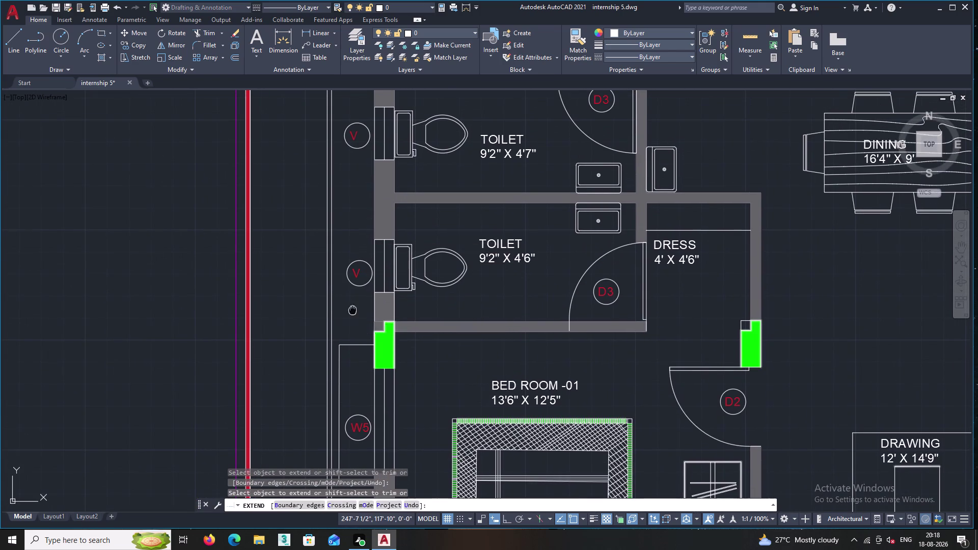
middle_drag(352, 317, 386, 477)
middle_drag(331, 220, 311, 330)
scroll(down, 3)
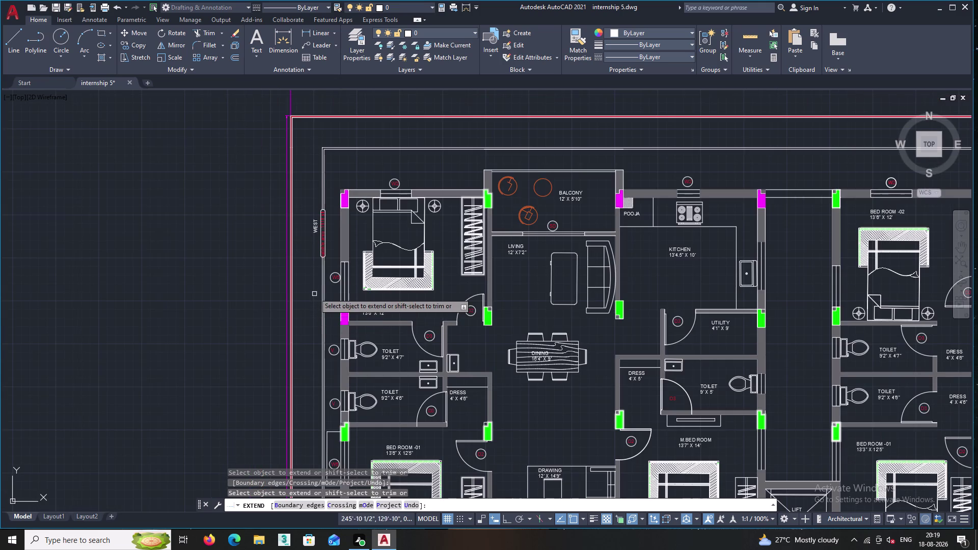
key(Return)
Select the W5 window outline in Bed Room-01.
middle_drag(374, 322, 241, 61)
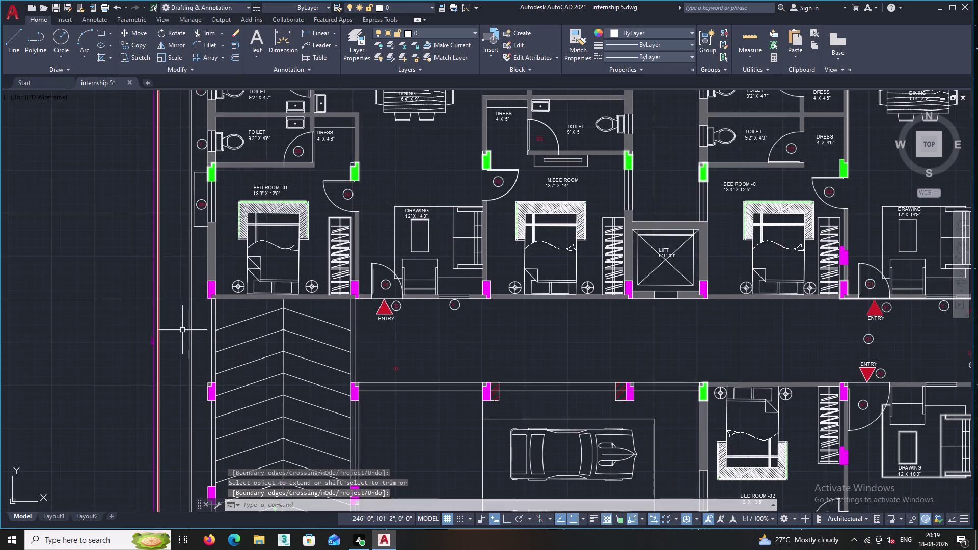
scroll(up, 3)
double_click(202, 245)
click(195, 226)
middle_drag(194, 225, 225, 290)
double_click(219, 276)
click(210, 266)
click(208, 267)
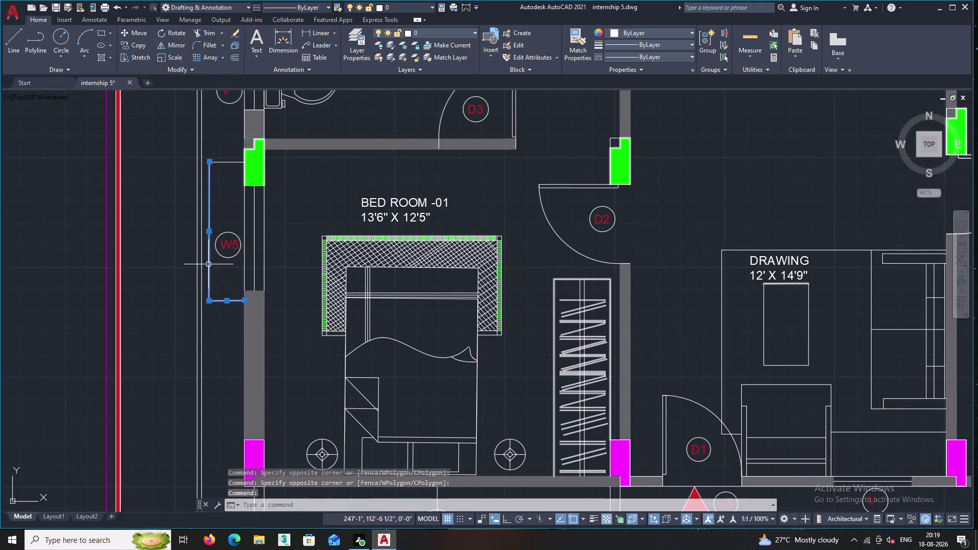
Copy the selected W5 window outline in Bed Room-01 and pick its base point.
double_click(225, 179)
click(220, 155)
right_click(221, 151)
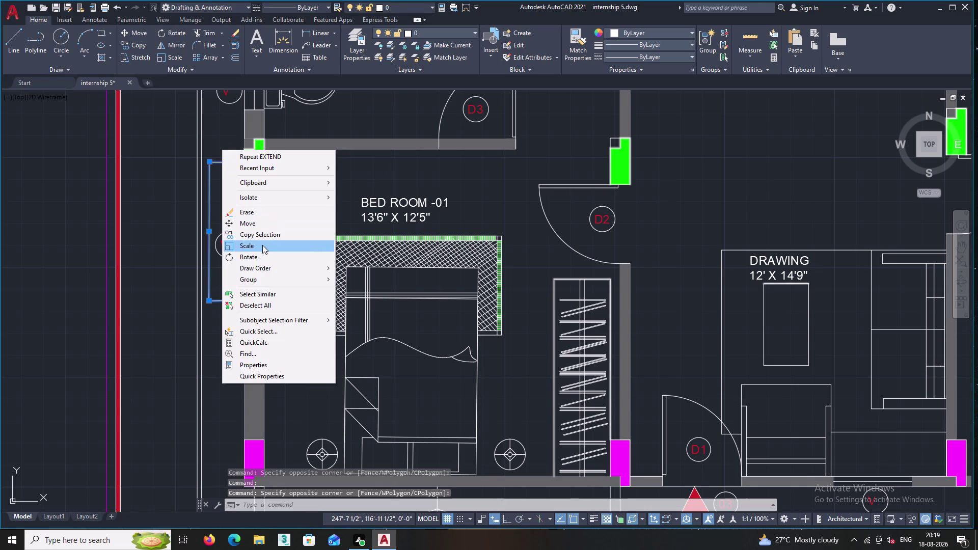
click(258, 236)
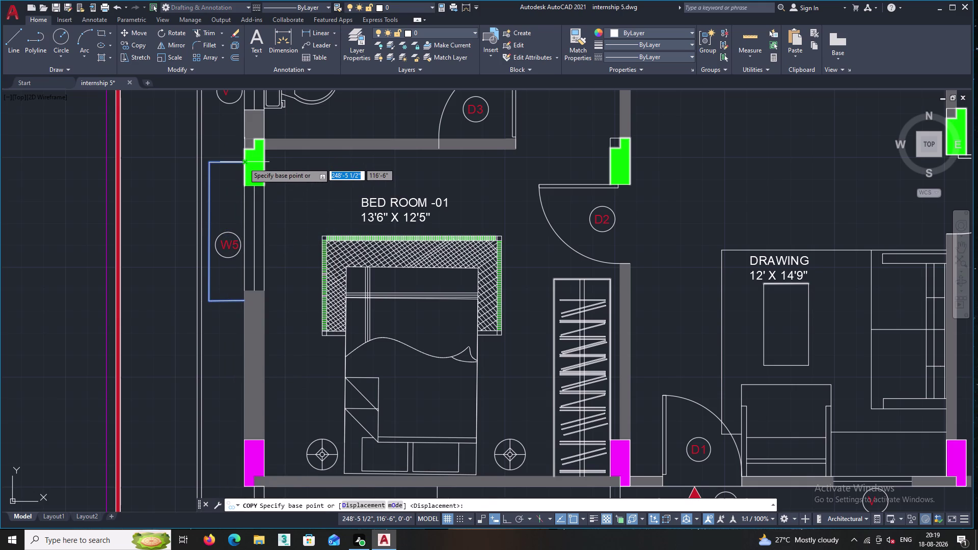
double_click(243, 162)
Place the outline copy beside window W5 in Bed Room-02 and finish copying.
middle_drag(241, 145, 270, 453)
middle_drag(254, 196, 289, 487)
scroll(up, 3)
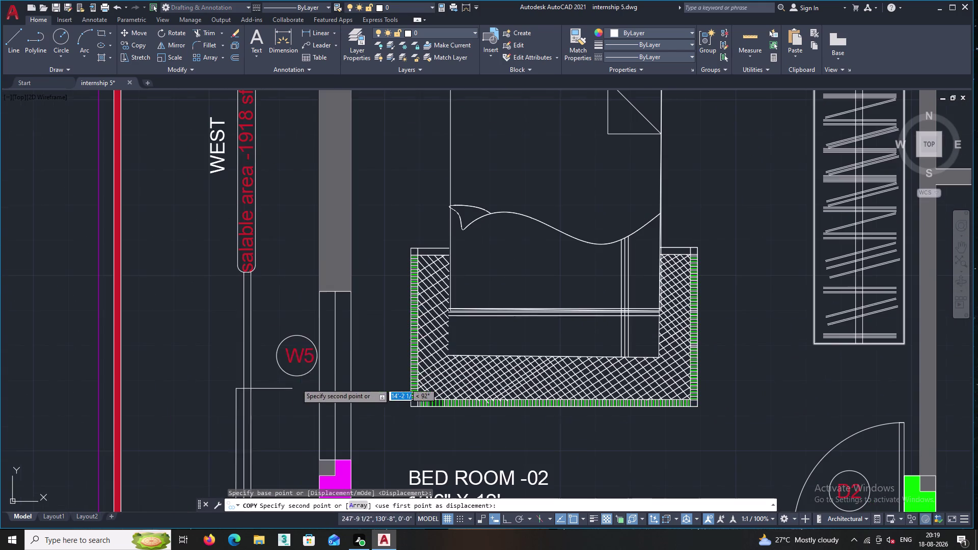
click(320, 273)
scroll(down, 3)
middle_drag(334, 305, 330, 293)
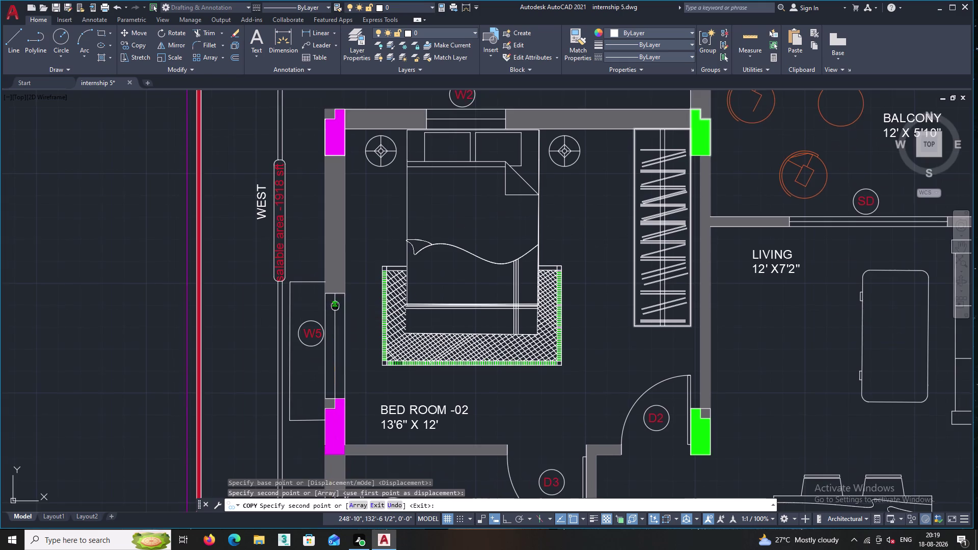
middle_drag(330, 293, 307, 261)
key(Escape)
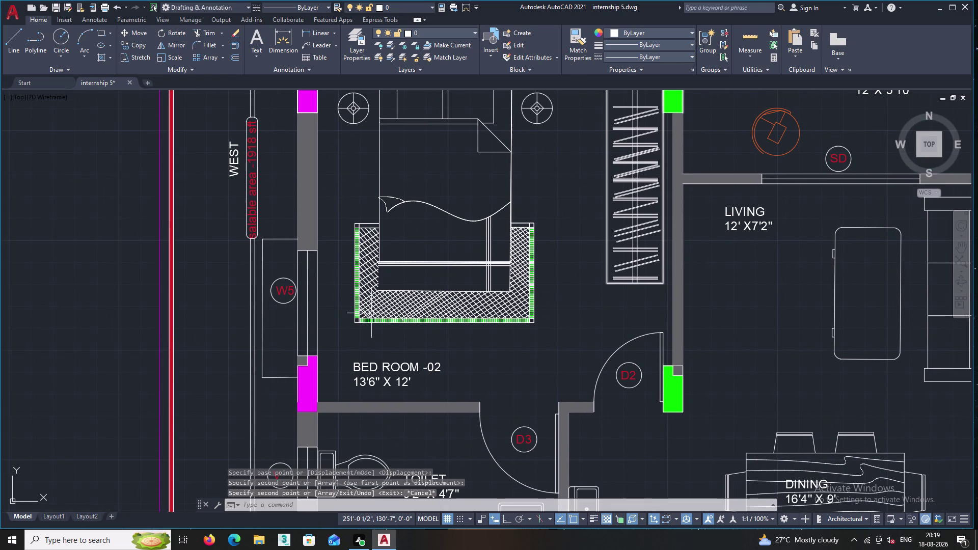
scroll(down, 3)
middle_drag(442, 300, 298, 237)
middle_drag(325, 283, 292, 199)
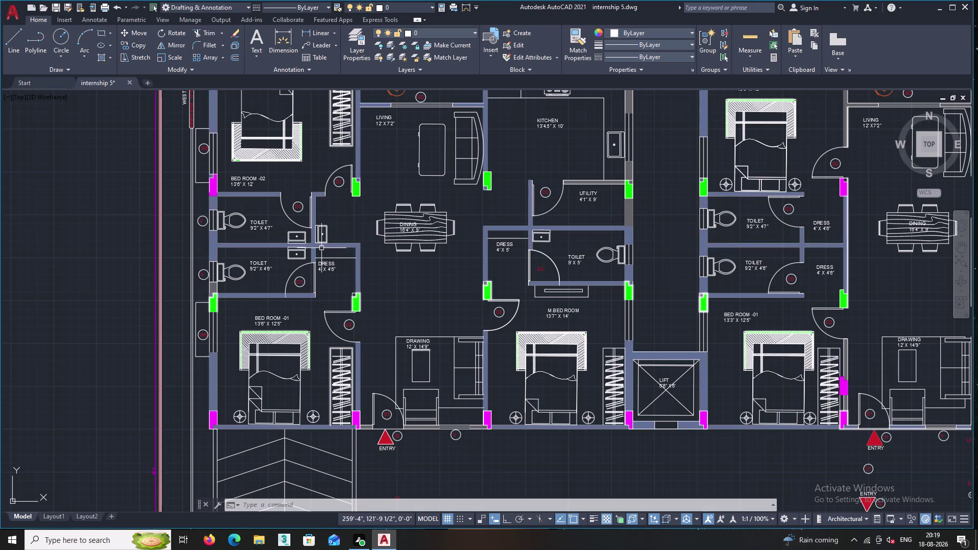
Delete the stray 03 label above the parking bays.
middle_drag(446, 363, 269, 86)
scroll(down, 3)
middle_drag(301, 318, 283, 267)
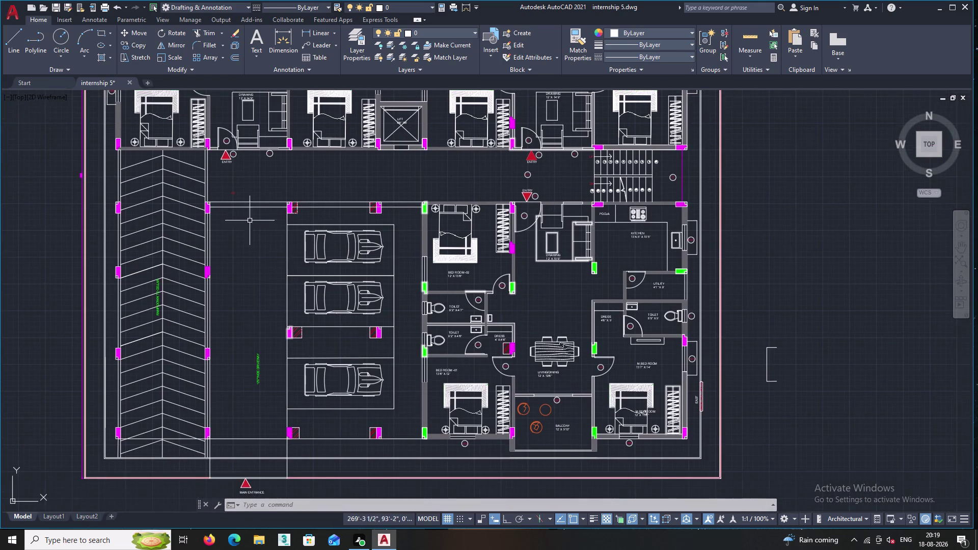
scroll(up, 3)
scroll(up, 3)
click(276, 247)
click(242, 216)
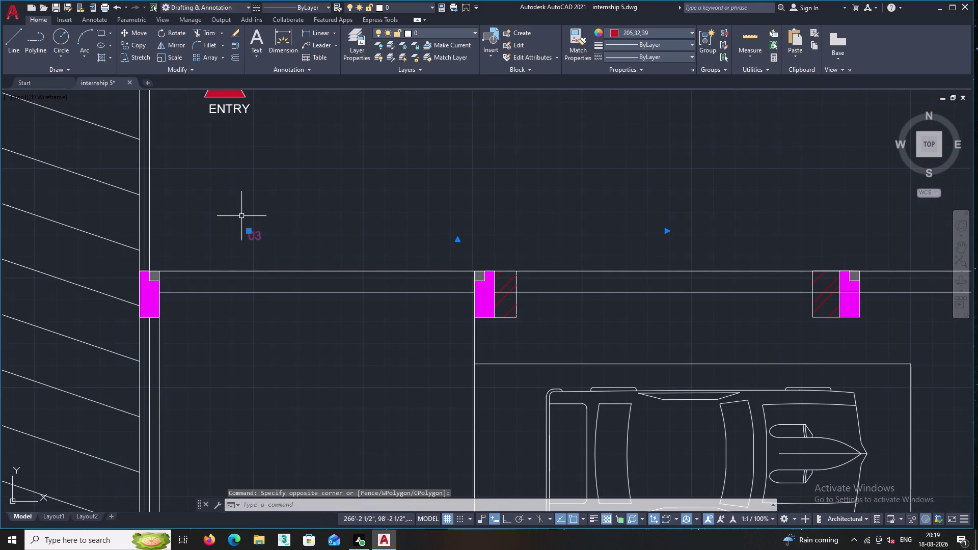
key(backslash)
key(BackSpace)
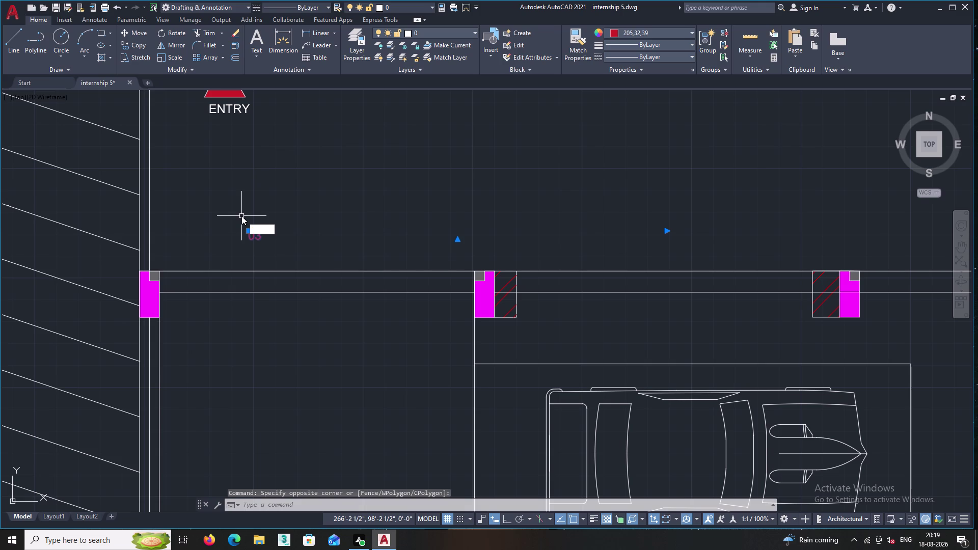
key(Escape)
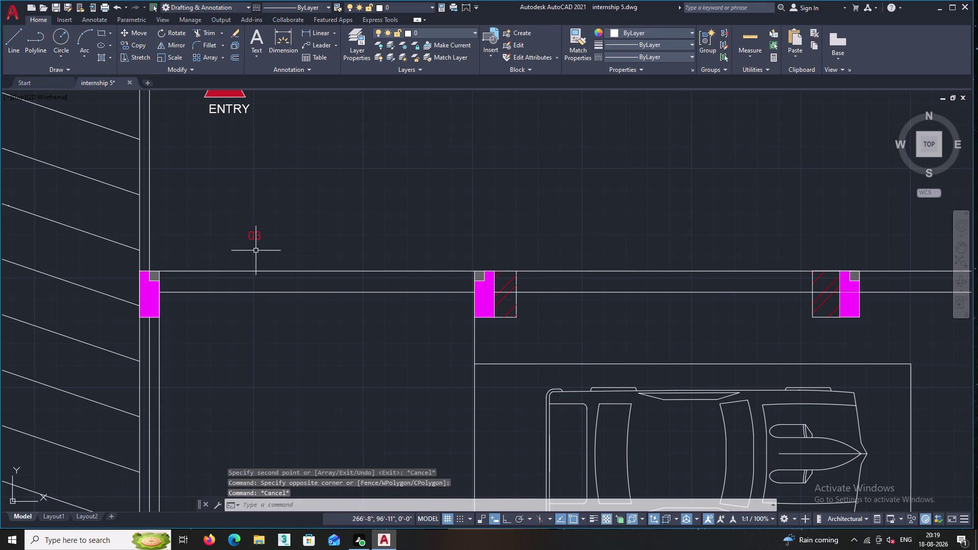
click(259, 253)
click(250, 217)
key(Delete)
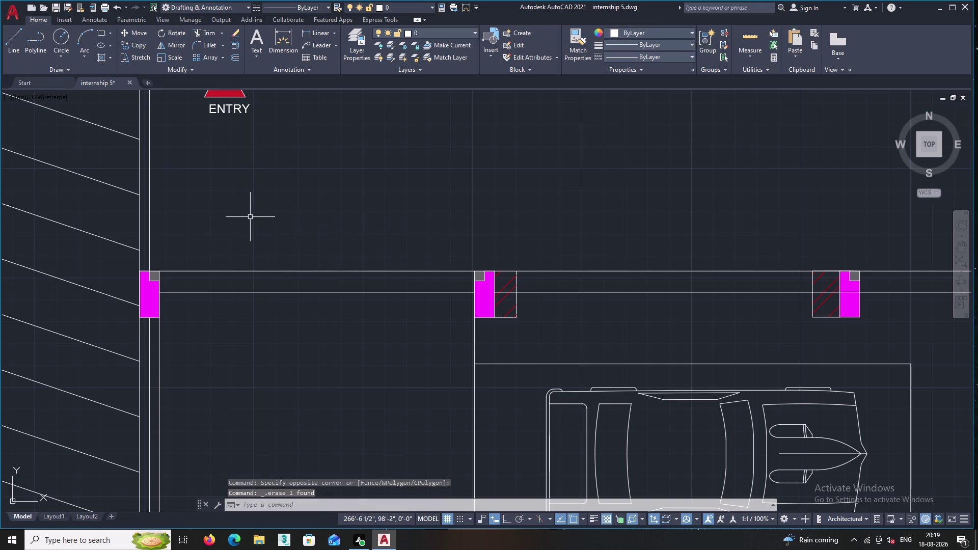
Erase the small bracket to the right of the building plan.
scroll(down, 3)
middle_drag(258, 311, 233, 249)
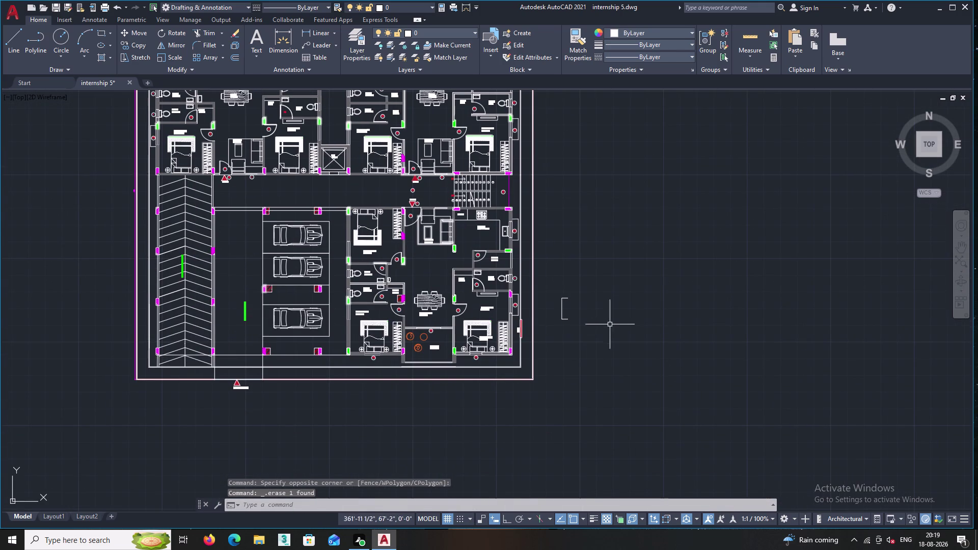
click(590, 341)
triple_click(555, 283)
key(Delete)
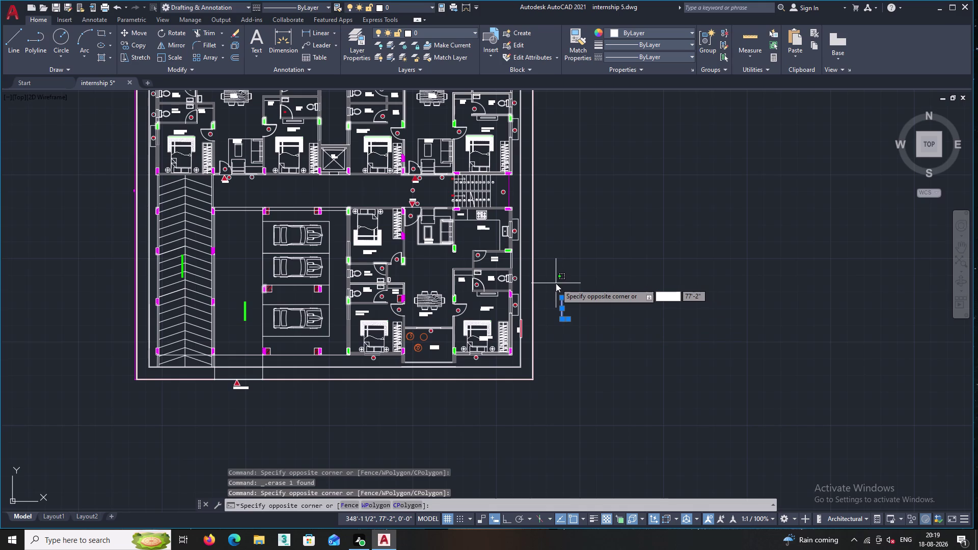
key(Delete)
right_click(609, 246)
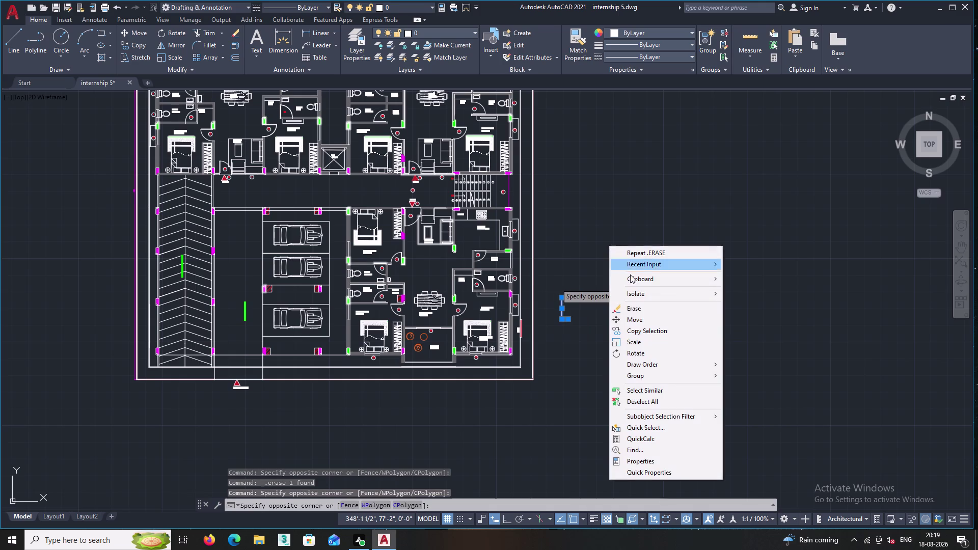
click(638, 309)
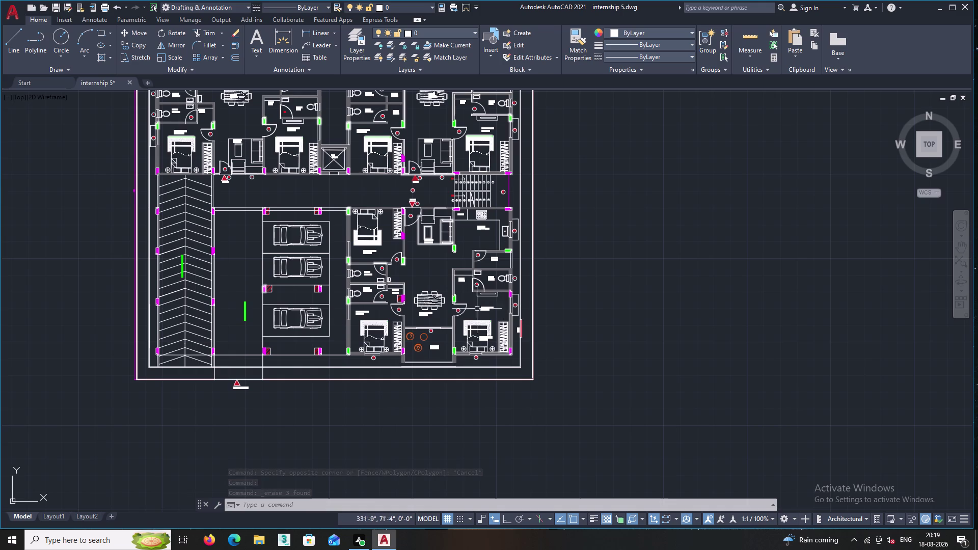
middle_drag(197, 433, 286, 405)
scroll(up, 3)
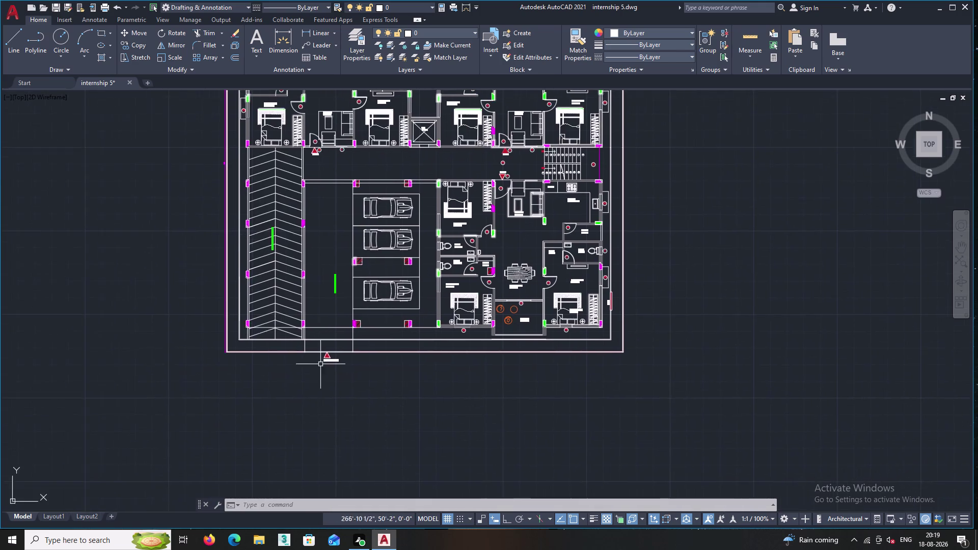
Begin a line below the main entrance, abandoning two early attempts.
scroll(up, 3)
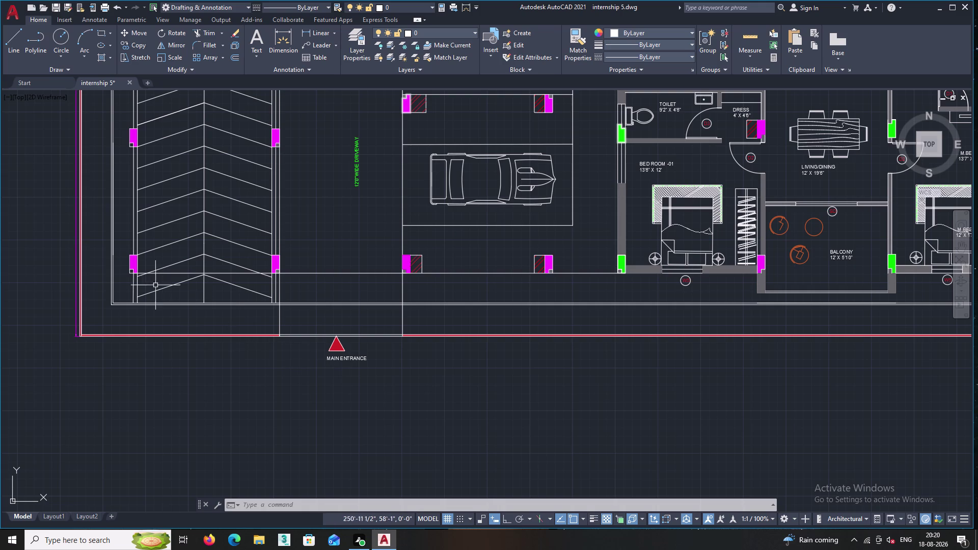
click(8, 38)
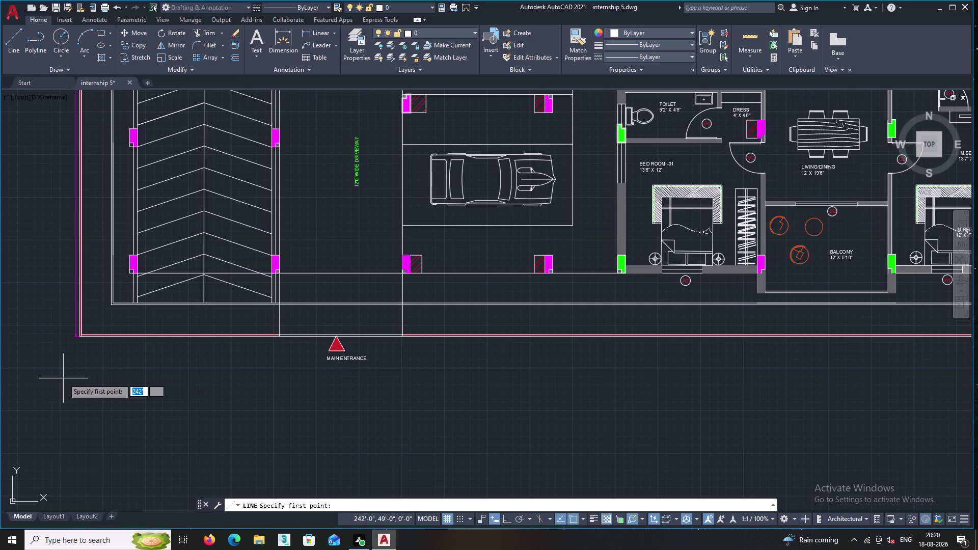
double_click(59, 378)
middle_drag(514, 365, 393, 364)
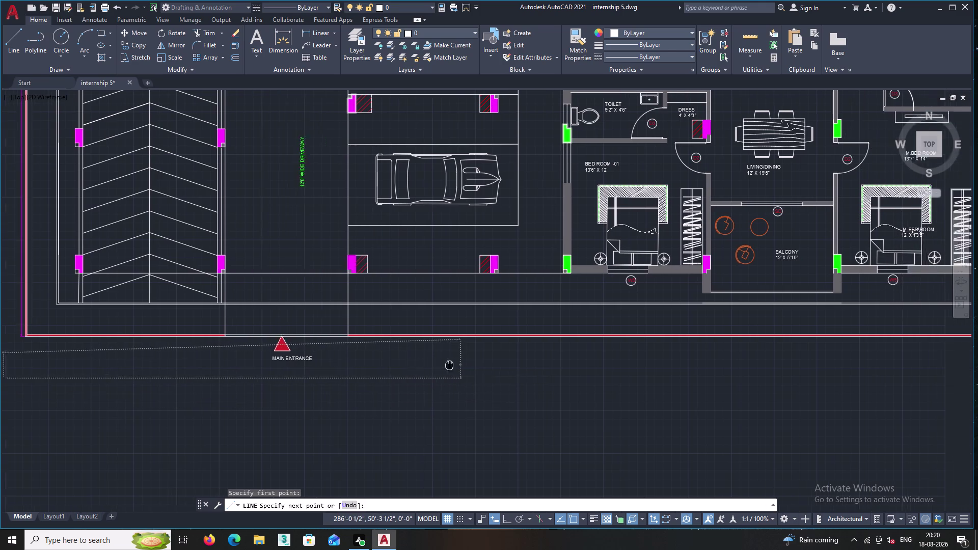
middle_drag(393, 365, 375, 364)
key(Escape)
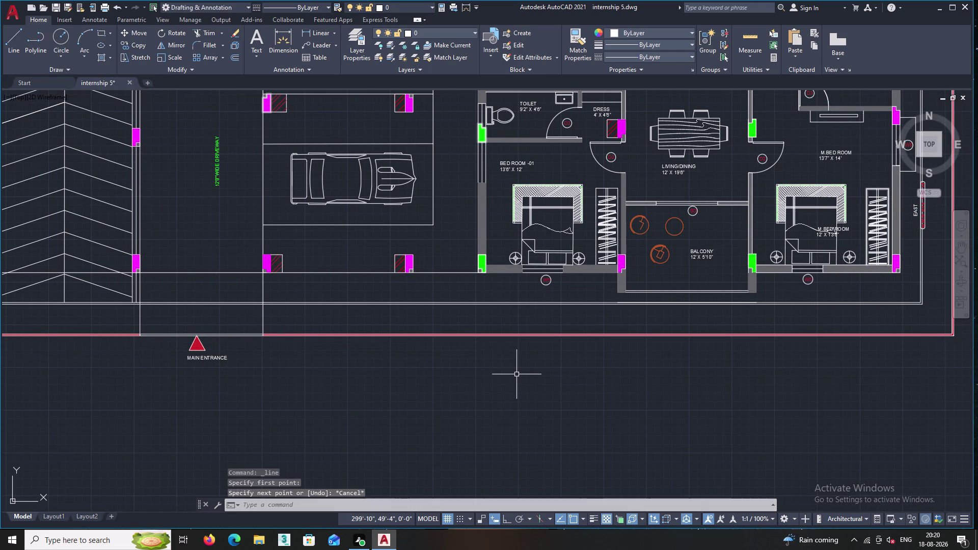
key(Return)
middle_drag(325, 388, 769, 316)
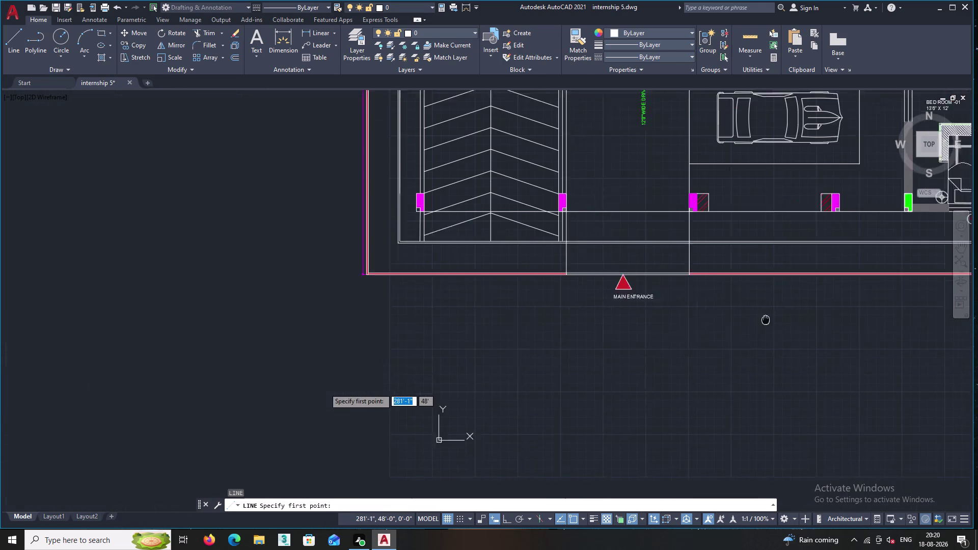
middle_drag(770, 316, 770, 317)
middle_drag(371, 281, 203, 346)
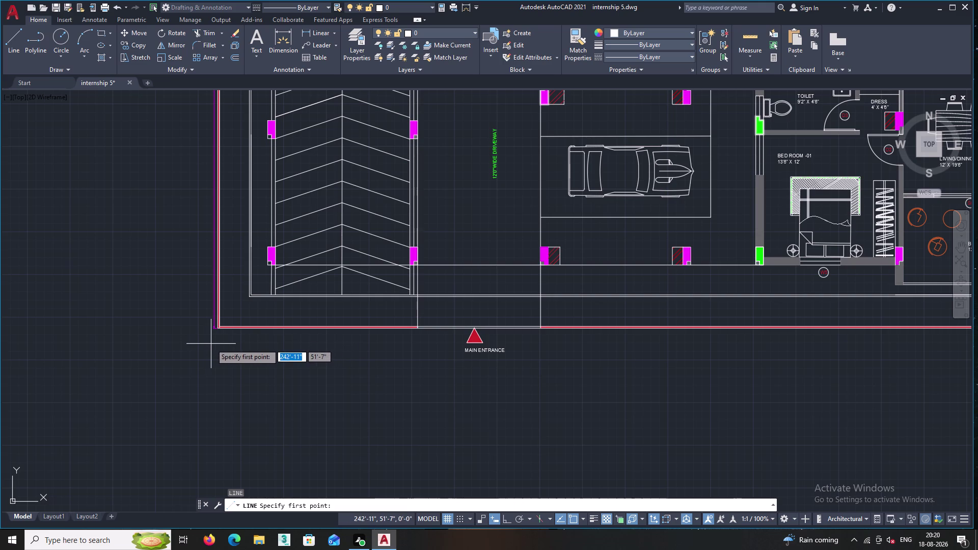
click(211, 343)
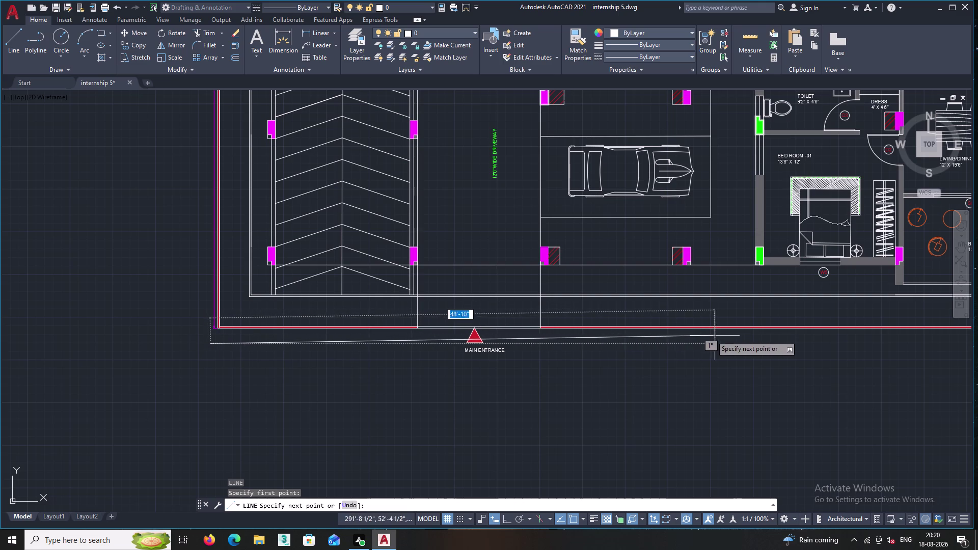
key(Escape)
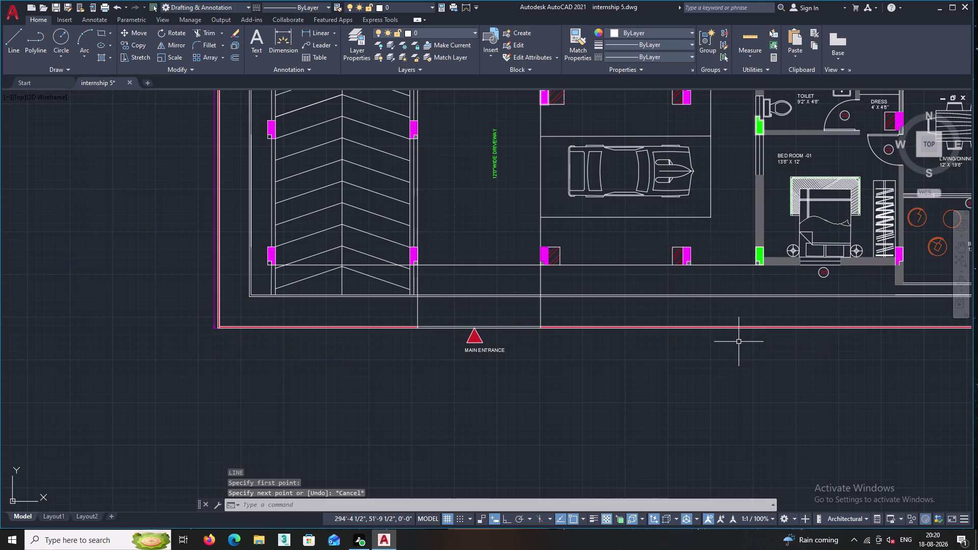
Draw an Ortho horizontal line from below the main entrance far east across the plot.
key(Return)
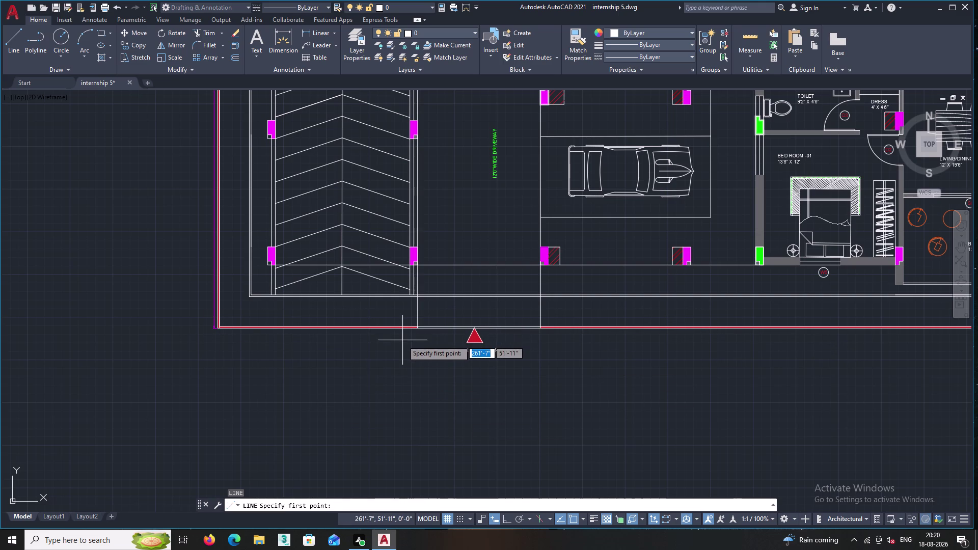
click(407, 338)
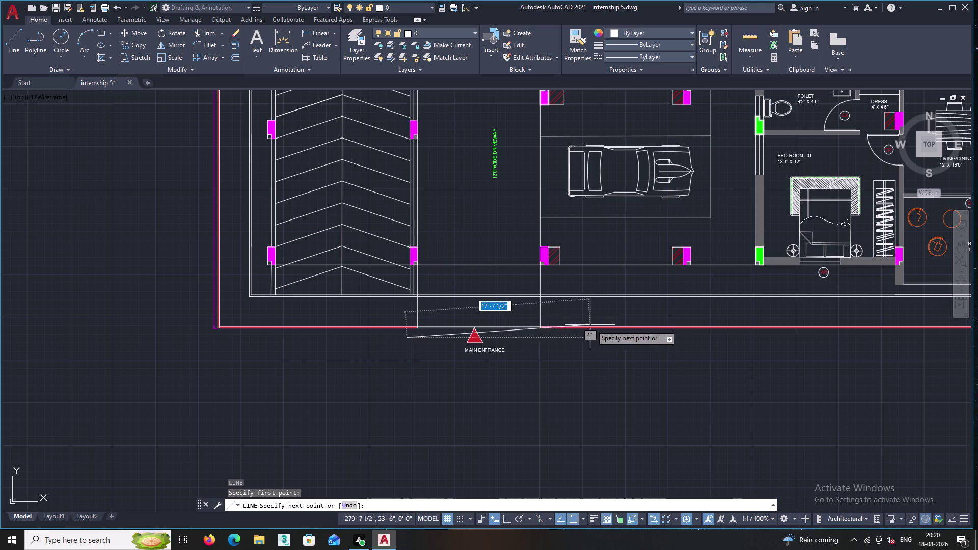
middle_drag(727, 342, 596, 377)
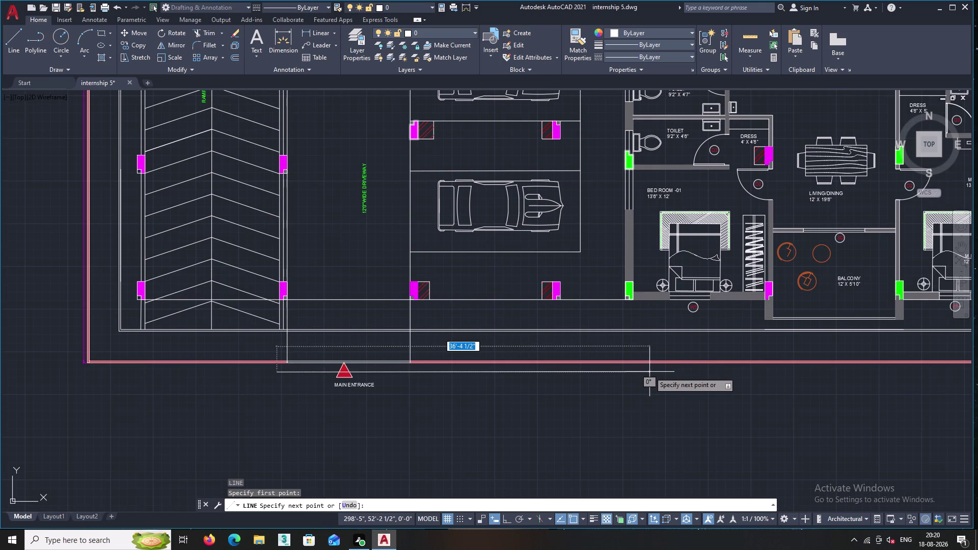
middle_drag(801, 352, 503, 407)
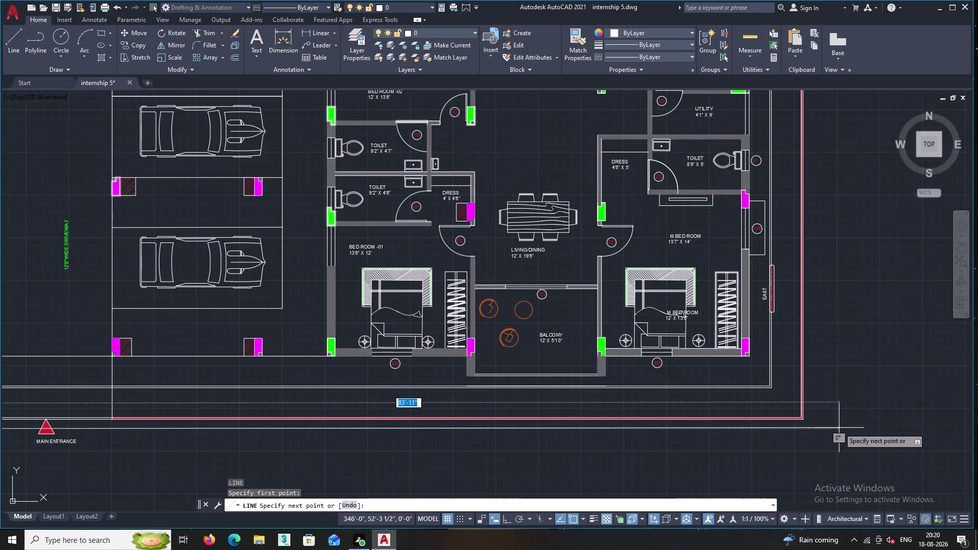
key(F8)
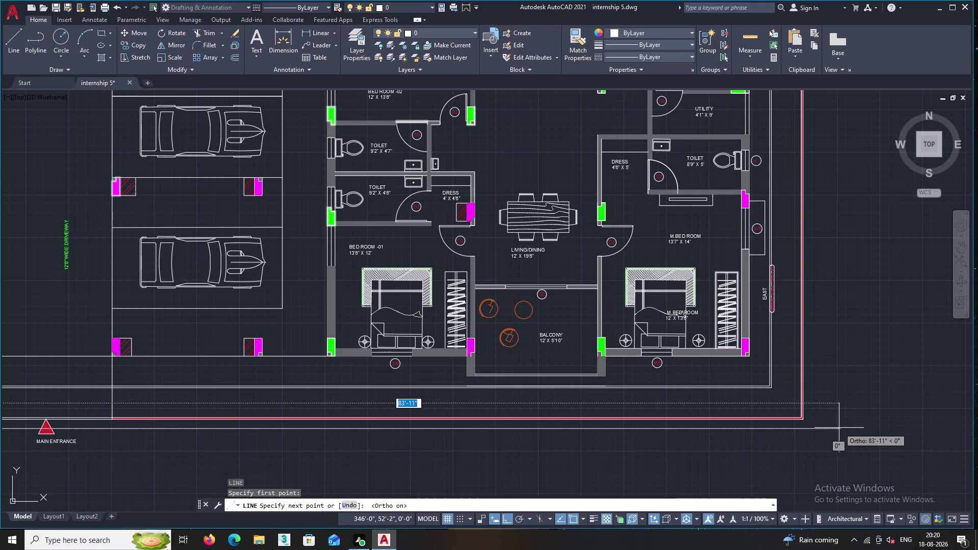
click(842, 425)
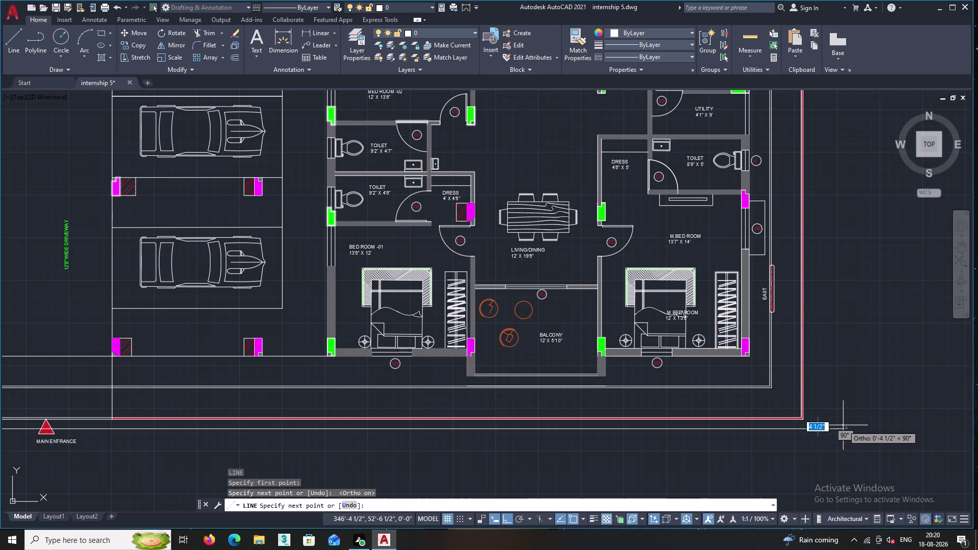
key(Escape)
scroll(down, 3)
middle_drag(488, 444, 491, 443)
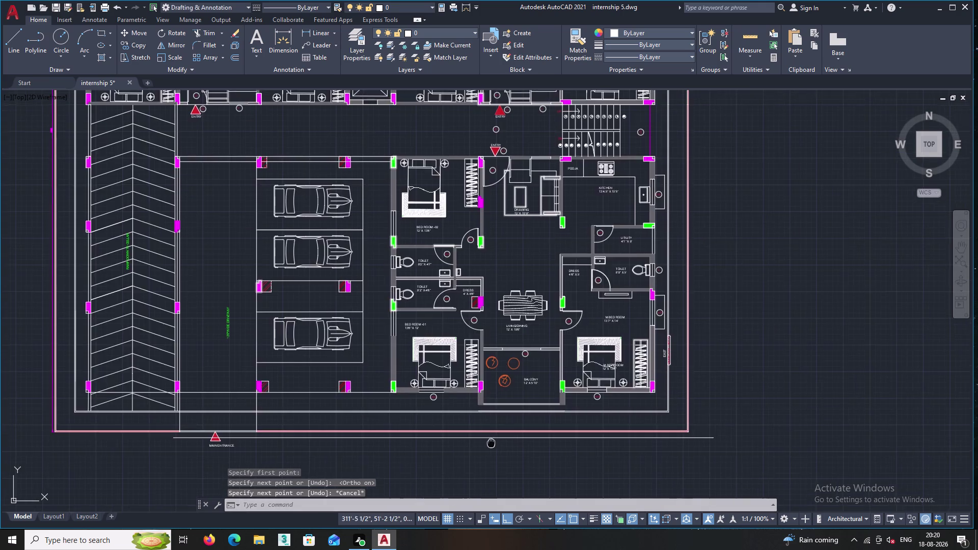
Start a new line at the west end of the line beneath the entrance.
middle_drag(491, 443, 597, 374)
scroll(up, 3)
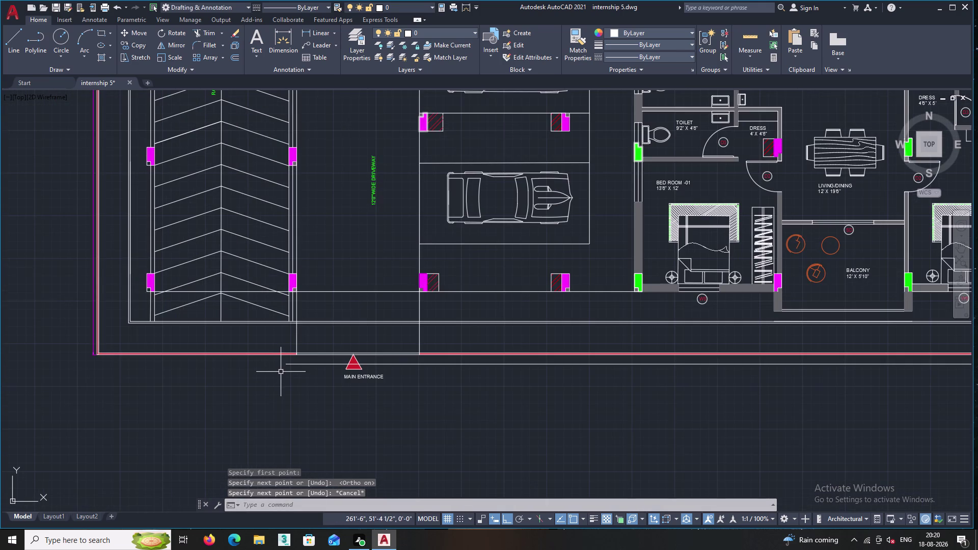
scroll(up, 3)
click(12, 50)
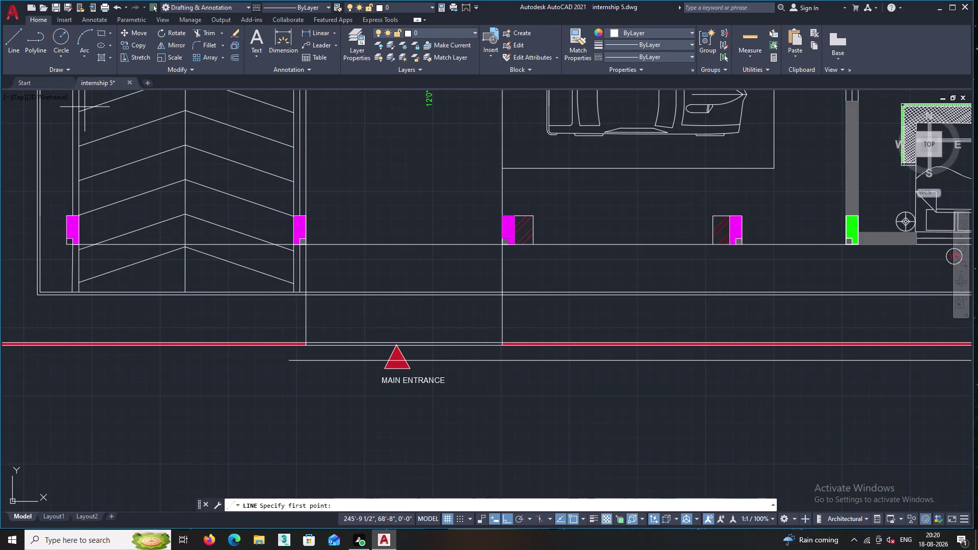
click(287, 360)
middle_drag(127, 363, 390, 344)
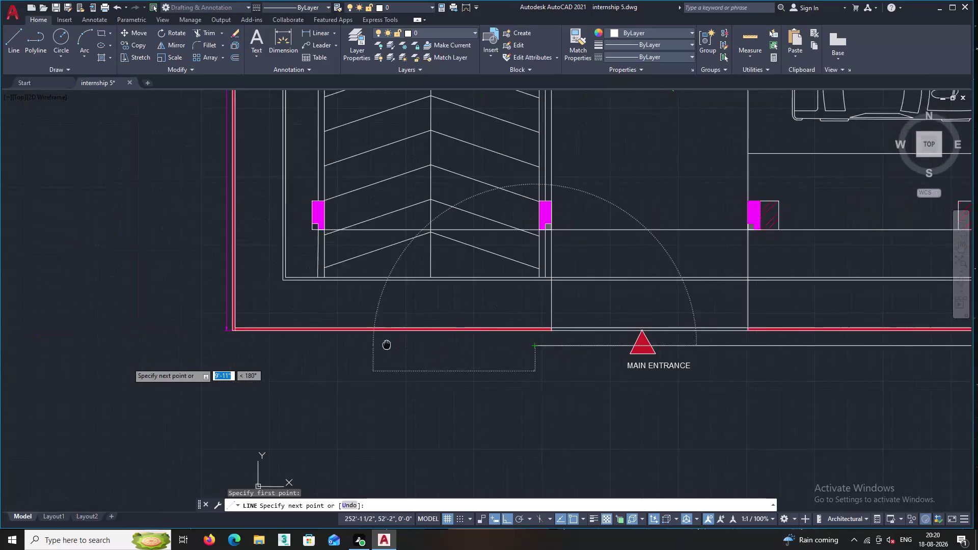
middle_drag(390, 344, 397, 342)
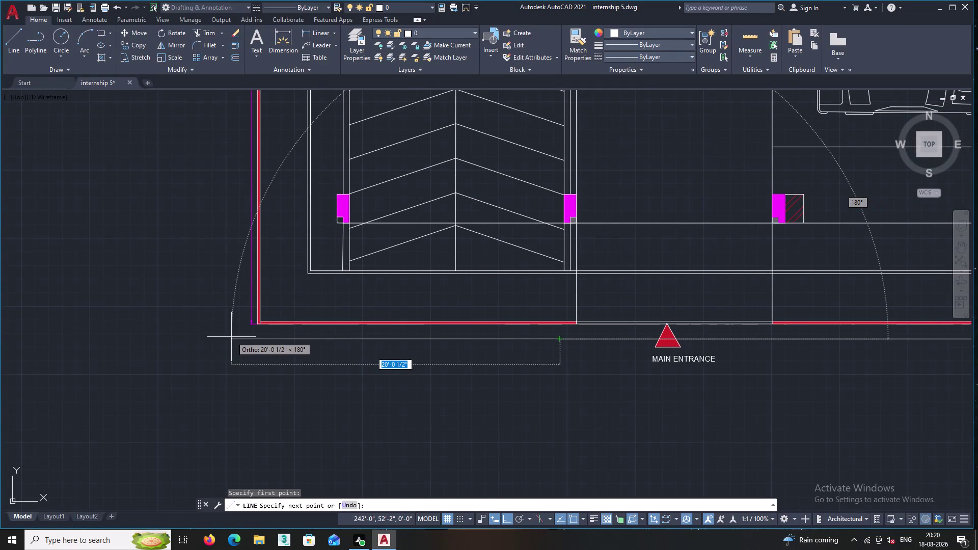
scroll(down, 3)
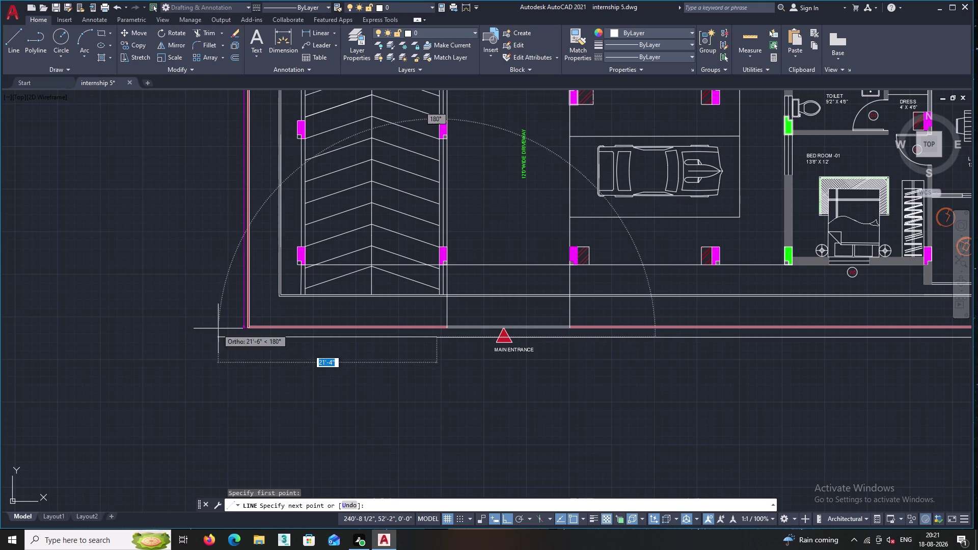
End the new line about 21'-6" to the west at 180°.
click(198, 334)
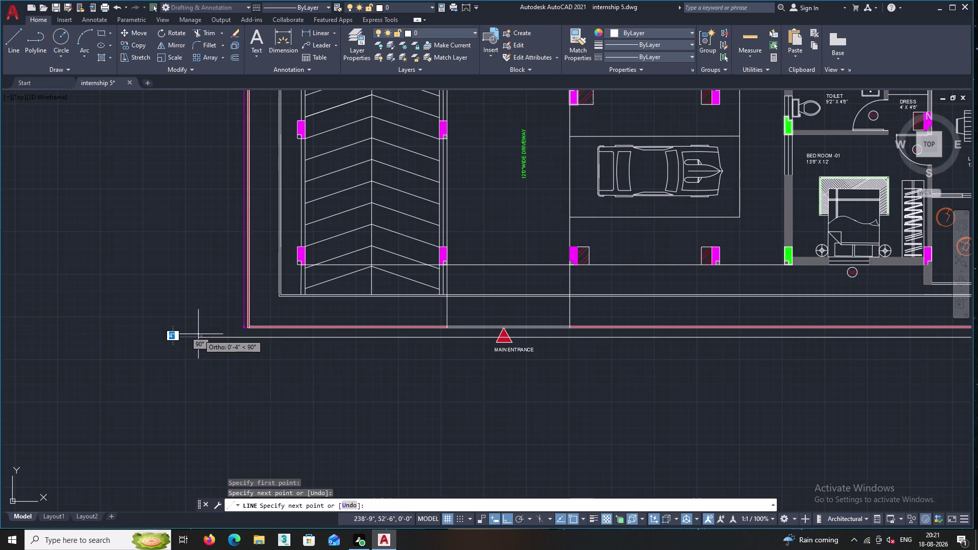
key(Return)
middle_drag(250, 360, 230, 314)
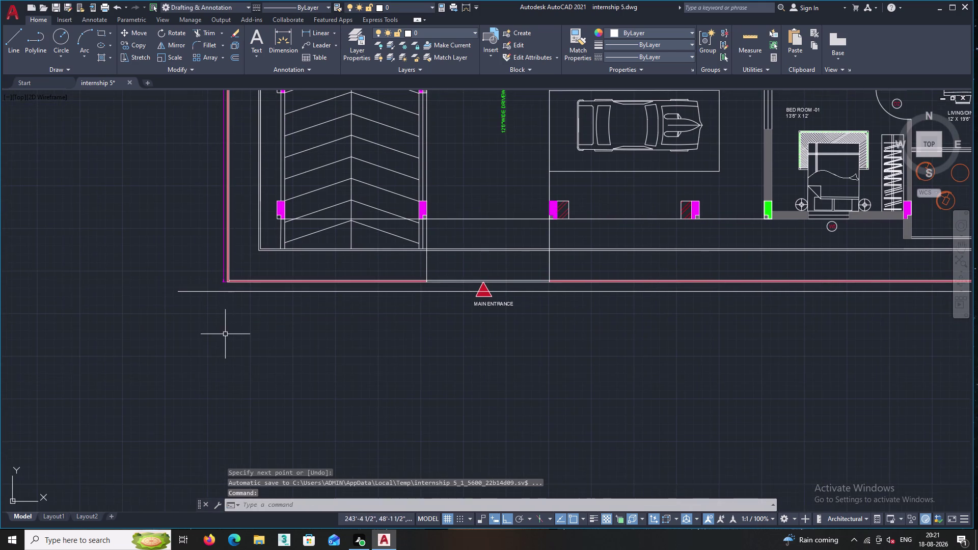
scroll(down, 3)
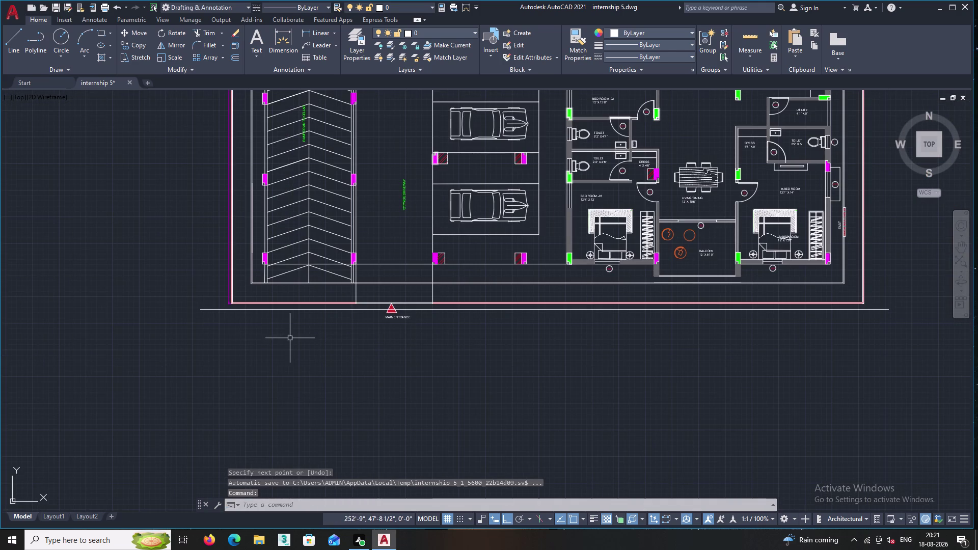
scroll(up, 3)
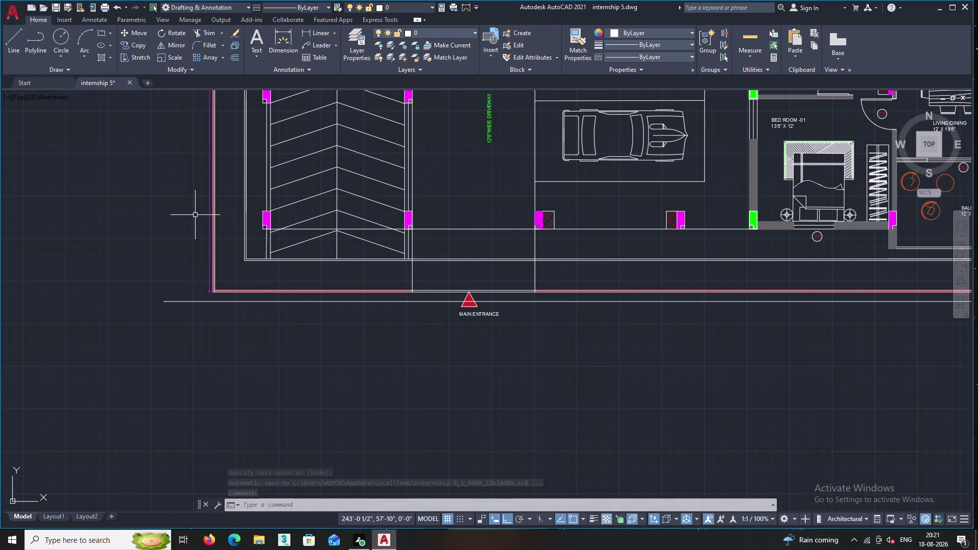
click(233, 57)
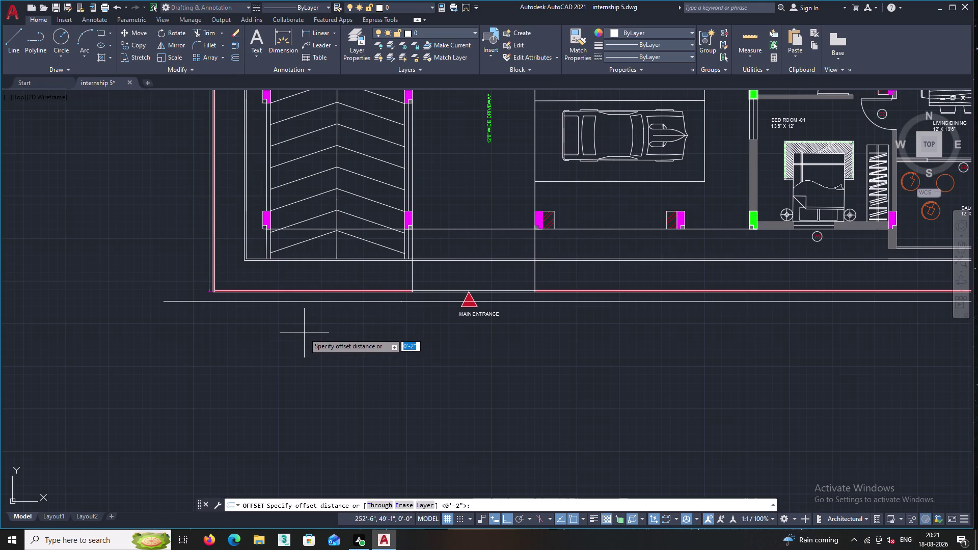
Offset the entrance line by 6, then undo the misplaced copy.
key(6)
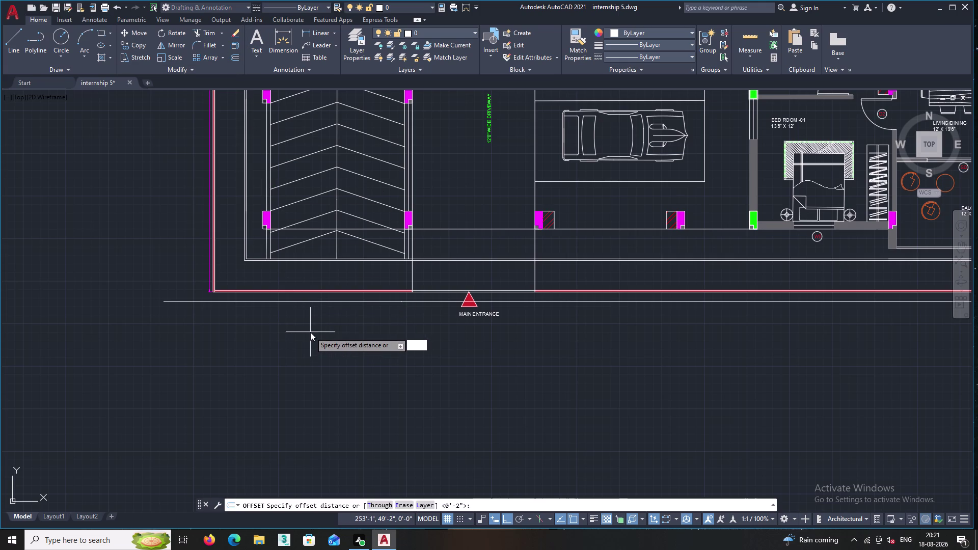
key(Return)
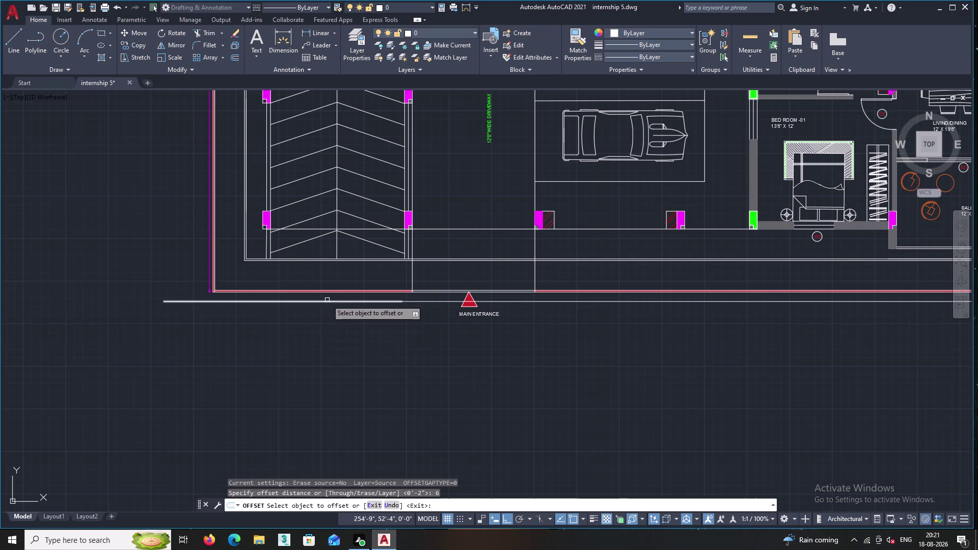
click(327, 300)
click(322, 370)
key(ctrl+z)
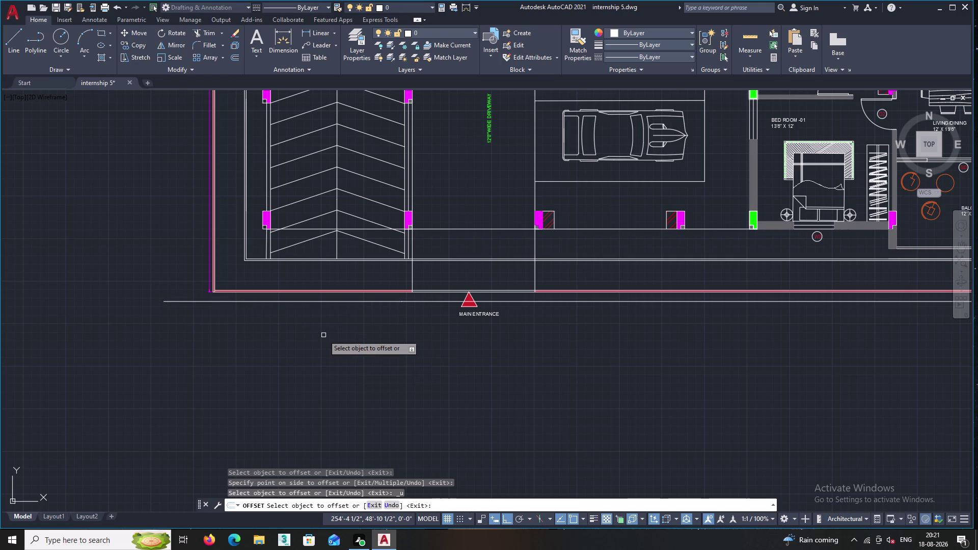
Offset the line beneath the main entrance 6' downward.
click(227, 57)
double_click(238, 53)
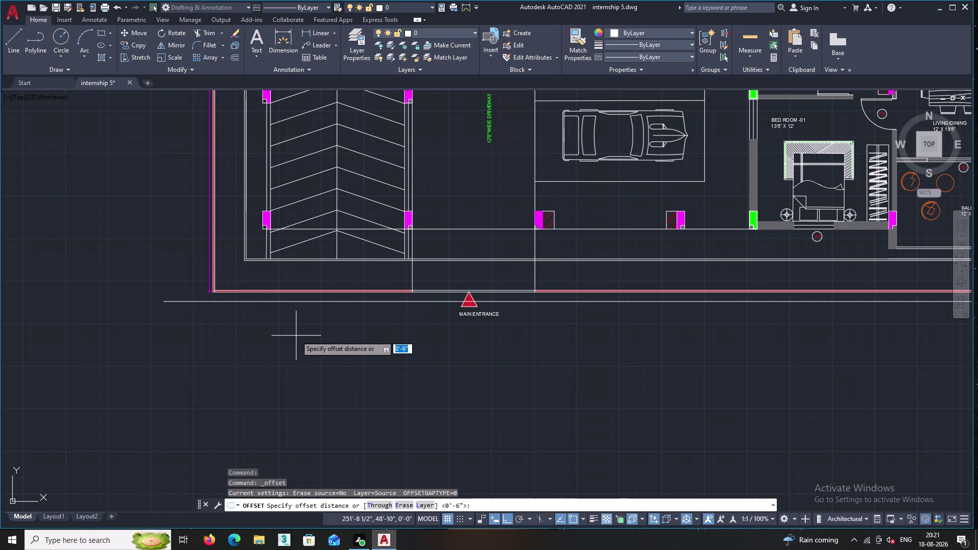
text(6')
key(Return)
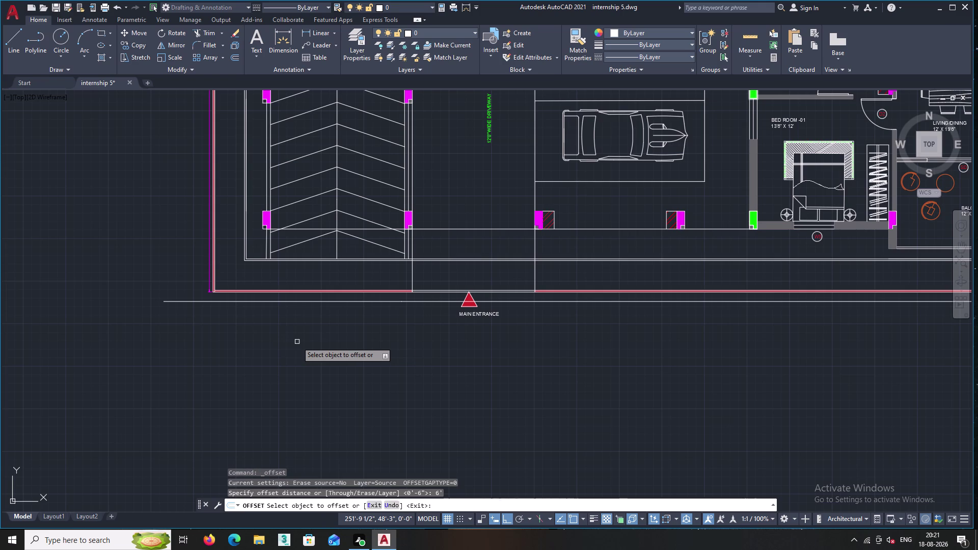
double_click(300, 300)
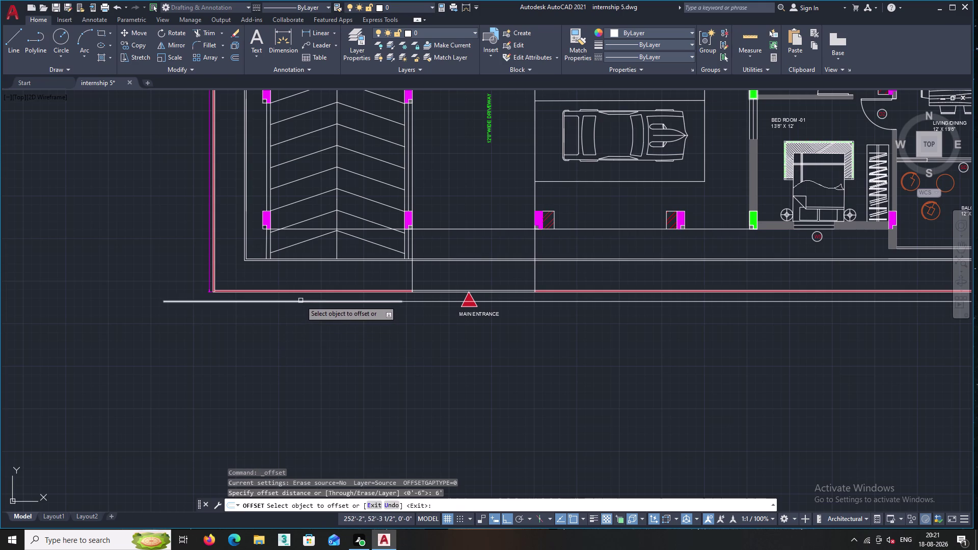
click(308, 360)
middle_drag(381, 351, 257, 362)
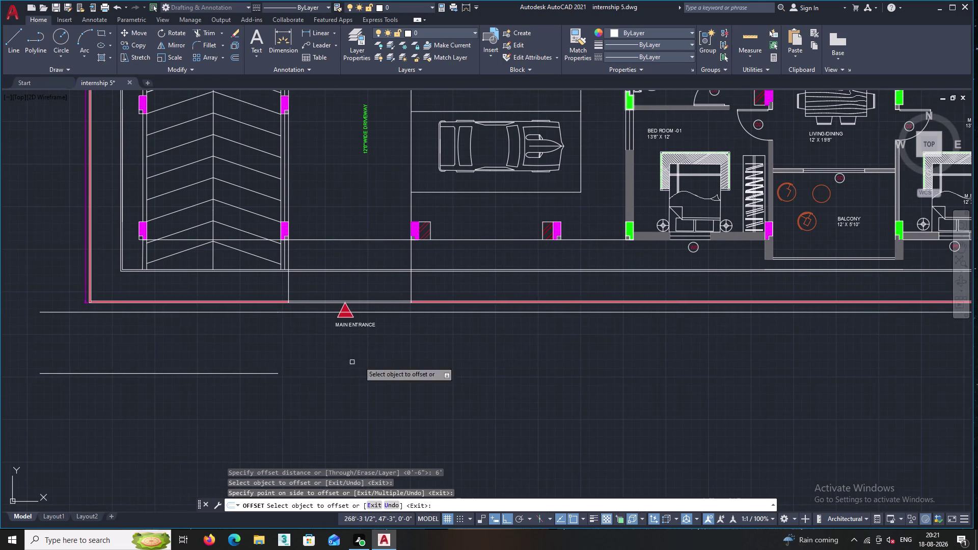
click(431, 313)
click(428, 364)
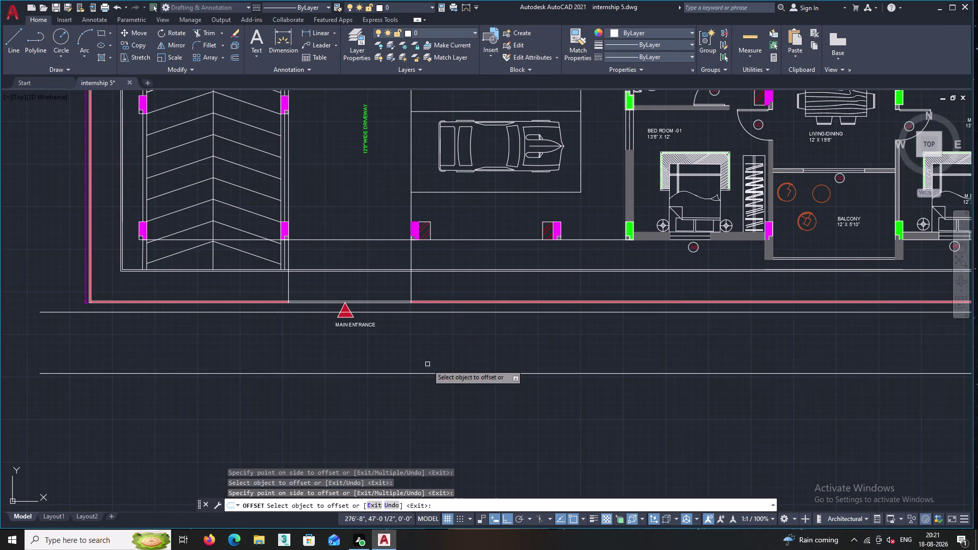
Review both parallel lines across the plan and end the offset command.
middle_drag(431, 344, 339, 360)
scroll(down, 3)
middle_drag(356, 338, 255, 365)
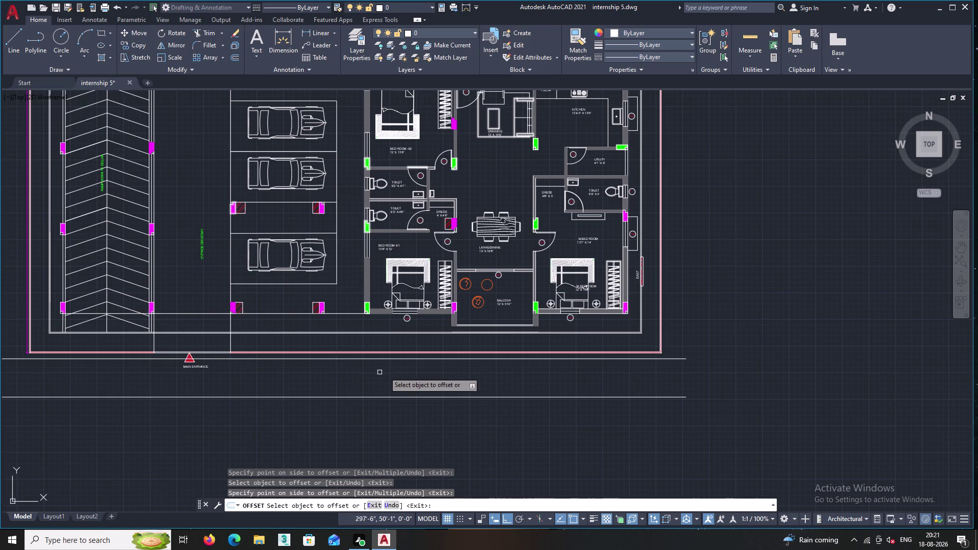
middle_drag(384, 371, 305, 375)
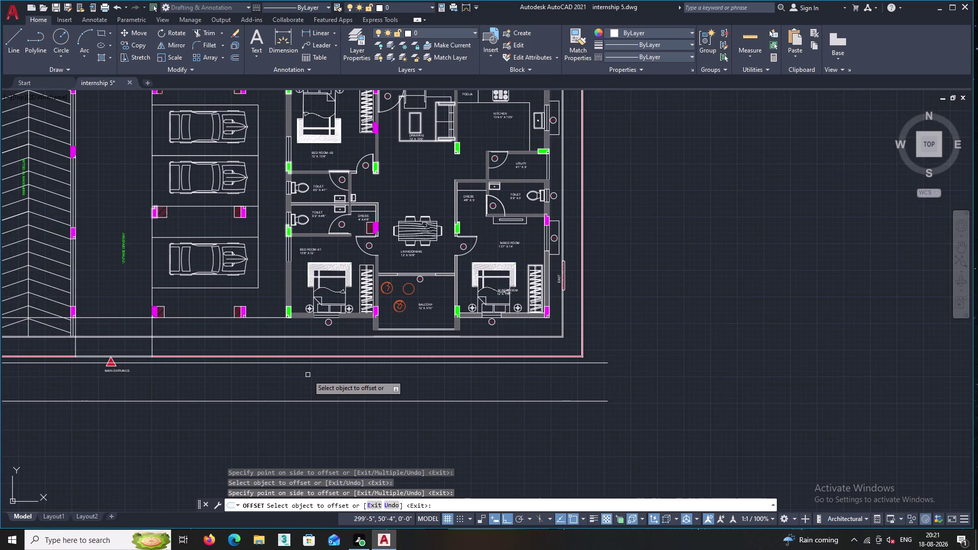
middle_drag(288, 369, 430, 361)
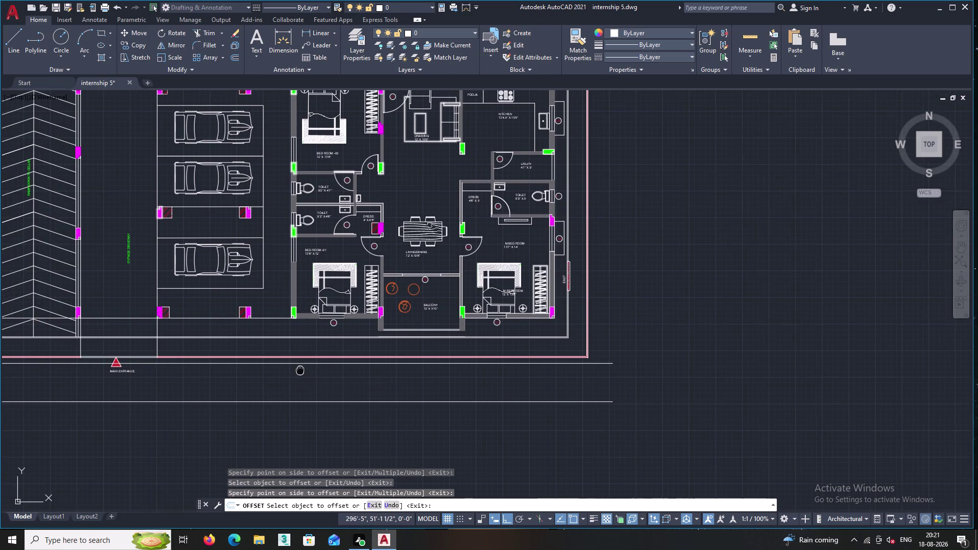
middle_drag(430, 361, 474, 355)
key(Return)
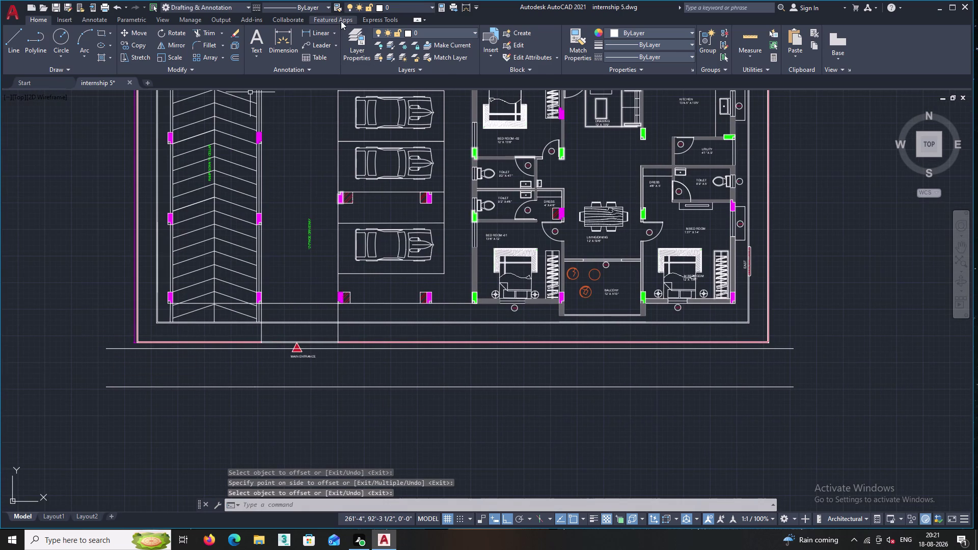
click(389, 17)
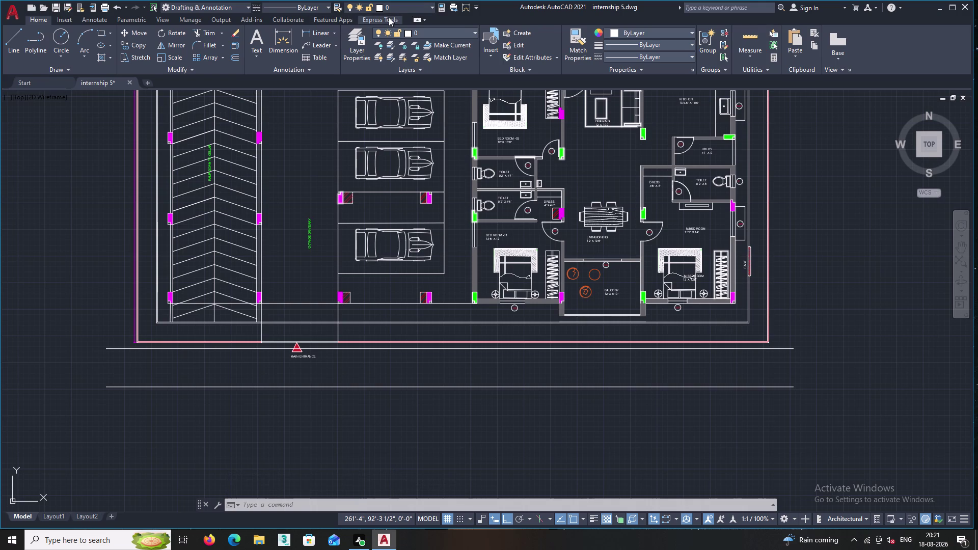
Draw a BREAKLINE between the upper and lower road lines at the strip's left end, with its zigzag symbol.
click(406, 44)
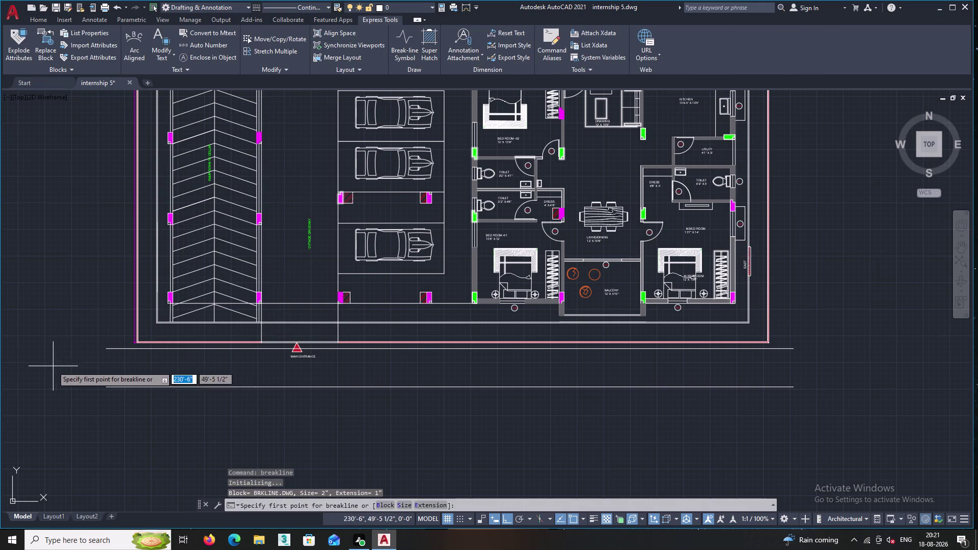
scroll(up, 3)
scroll(up, 3)
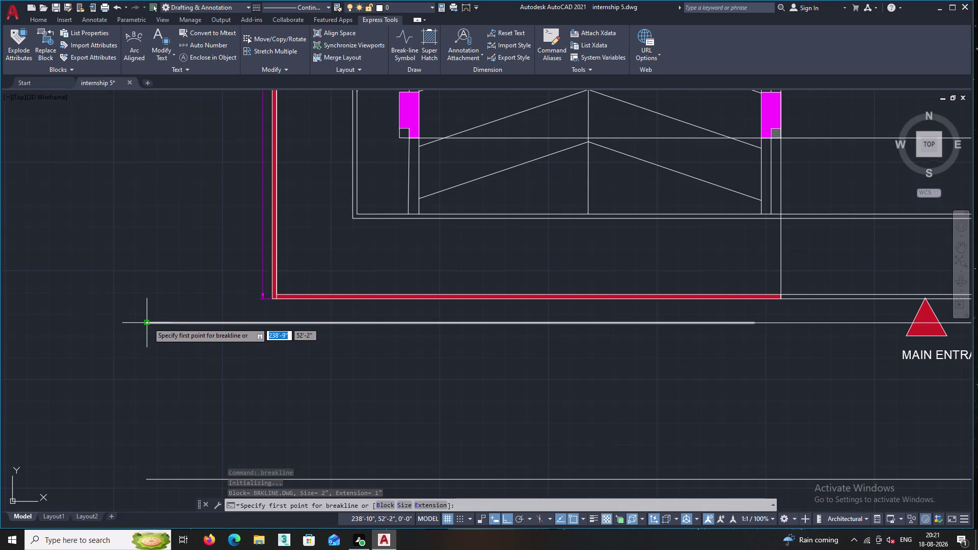
click(201, 323)
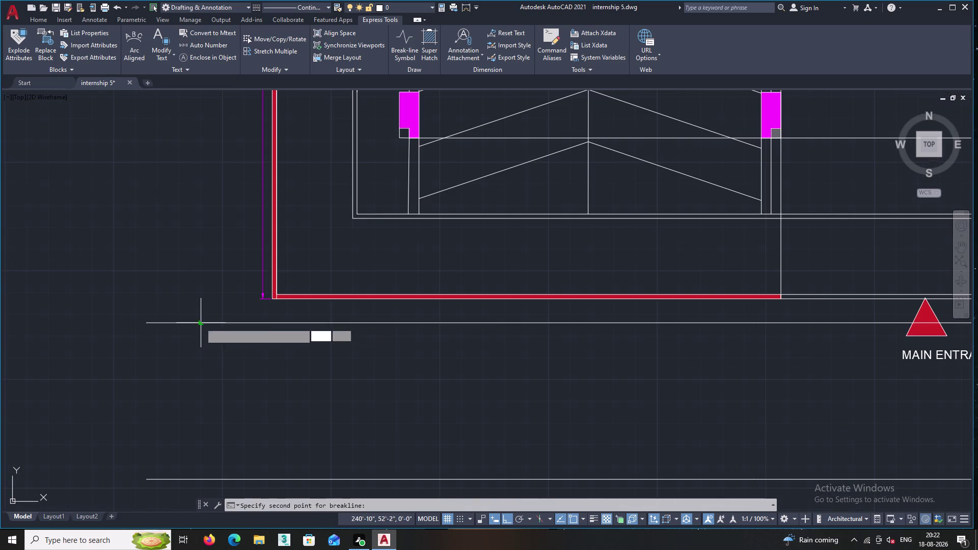
click(202, 478)
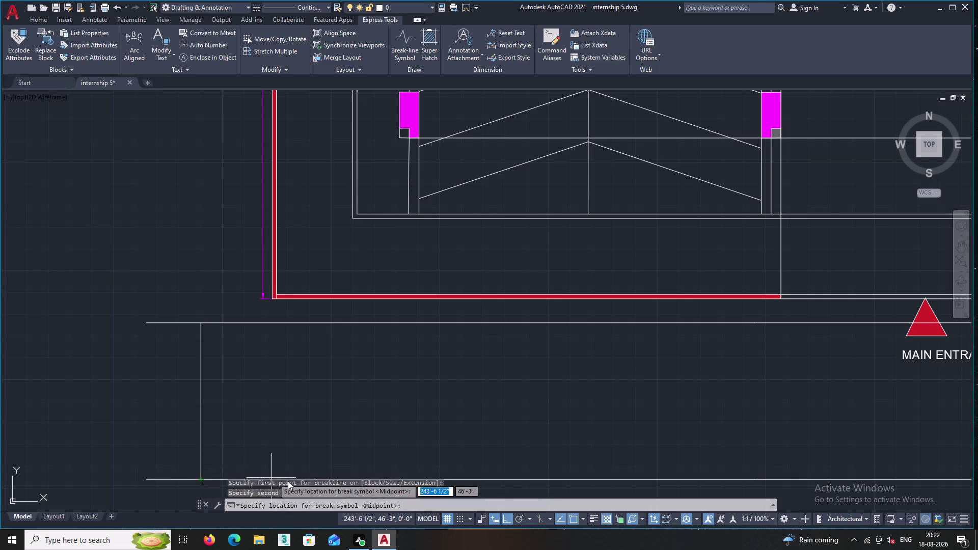
double_click(390, 481)
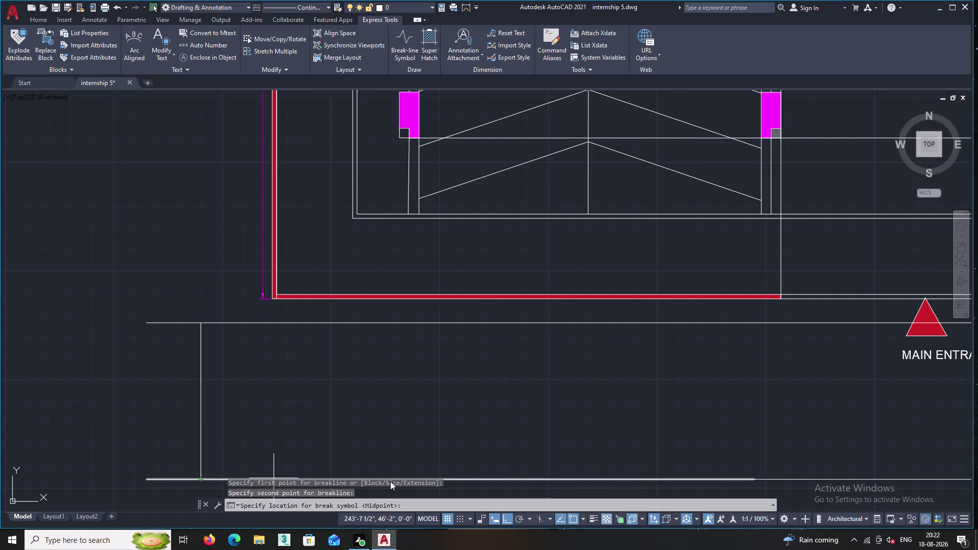
click(390, 481)
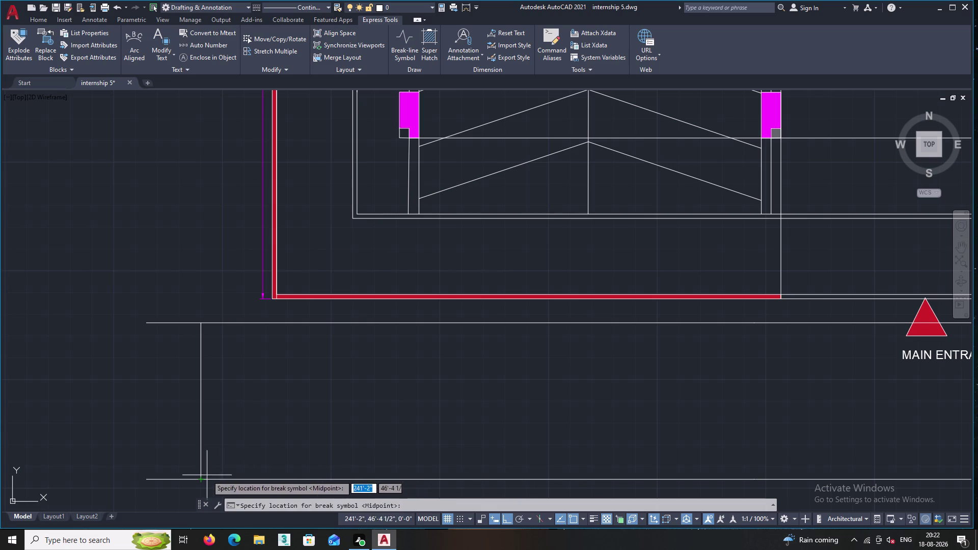
click(200, 399)
scroll(up, 3)
scroll(up, 3)
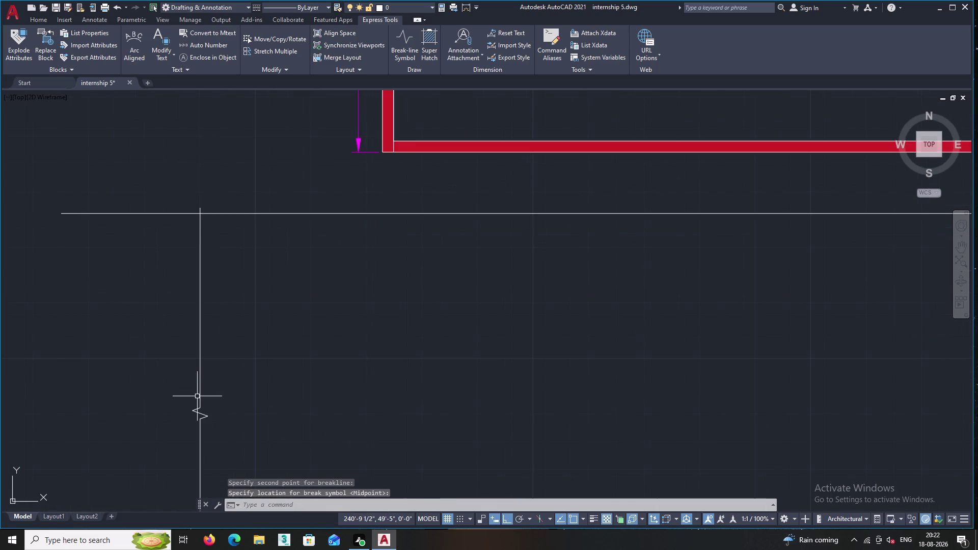
middle_drag(243, 397, 58, 306)
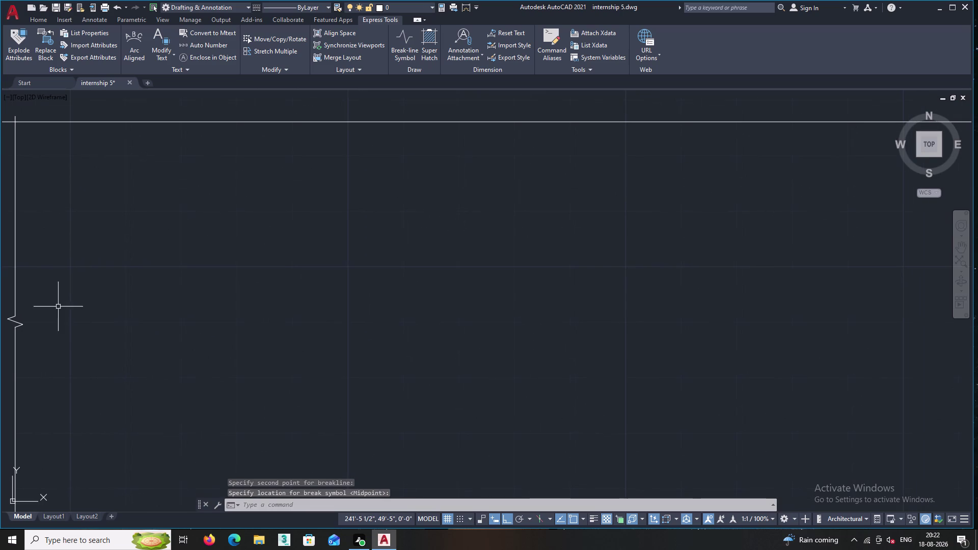
middle_drag(210, 360, 84, 302)
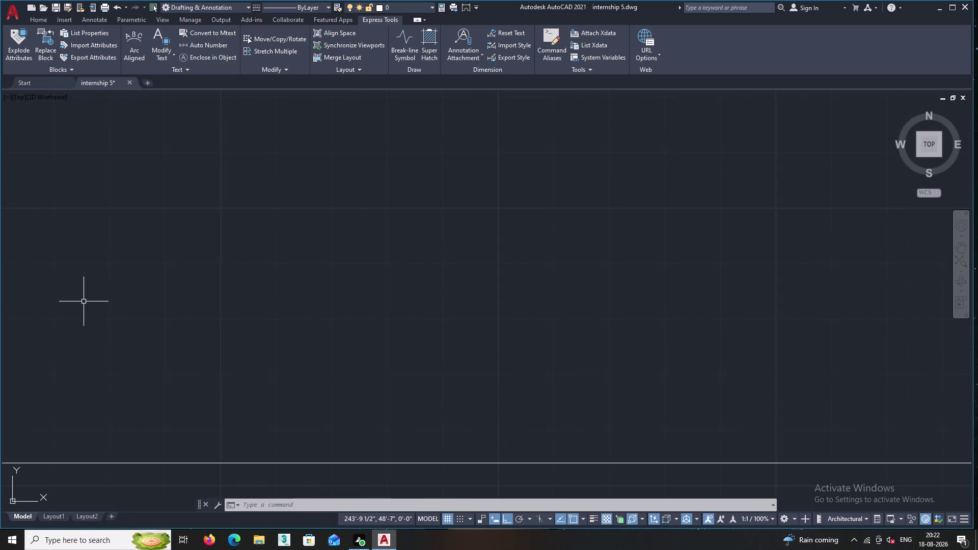
Pan across to the right end of the strip below the plan.
scroll(down, 3)
middle_drag(247, 346, 87, 267)
middle_drag(308, 264, 155, 378)
scroll(down, 3)
middle_drag(533, 303, 442, 307)
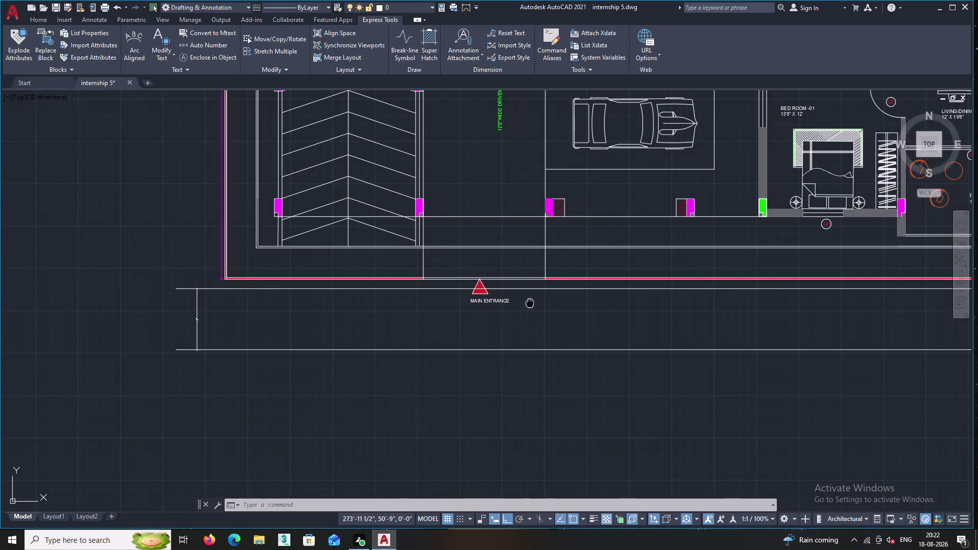
middle_drag(443, 308, 88, 327)
middle_drag(493, 317, 368, 328)
middle_drag(512, 330, 346, 344)
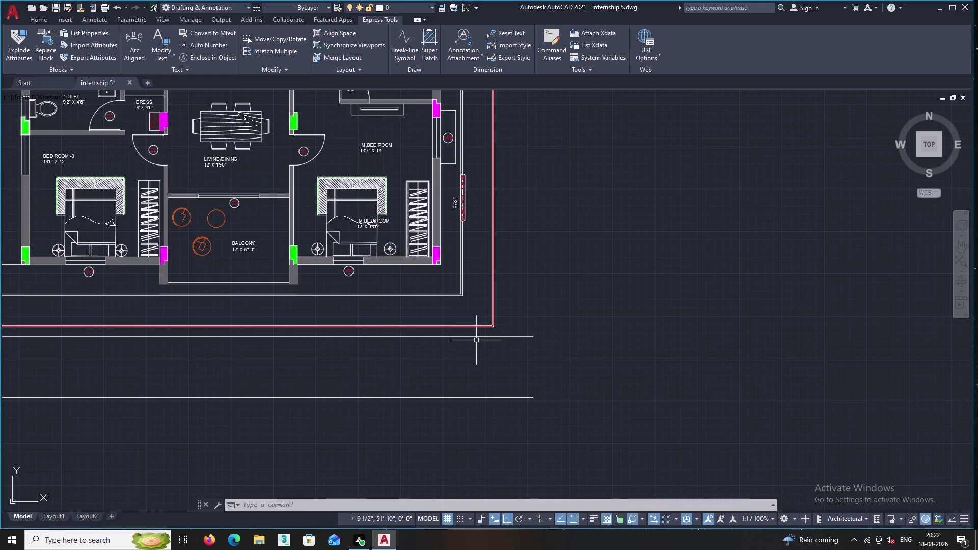
scroll(up, 3)
Repeat BREAKLINE across the upper and lower road lines, with the symbol at the midpoint.
key(Return)
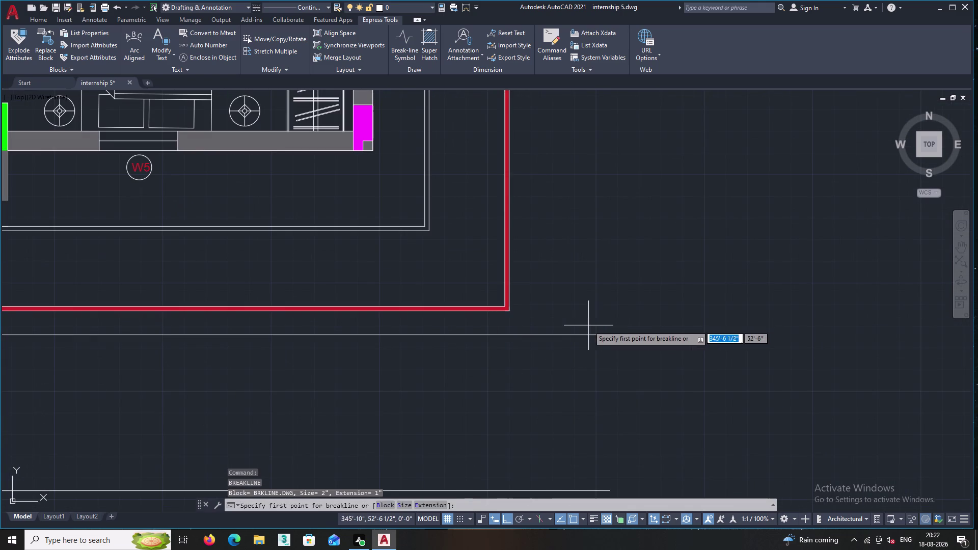
middle_drag(536, 341, 394, 332)
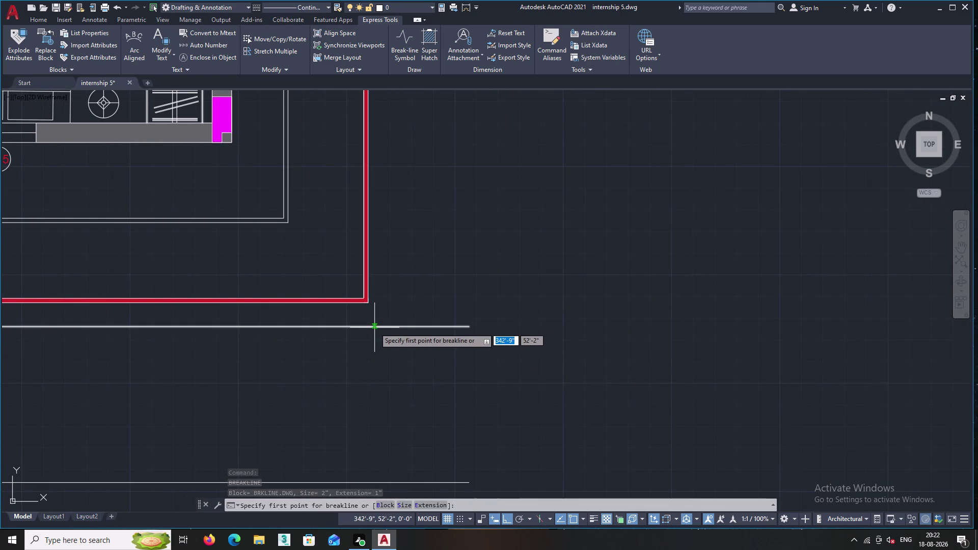
click(374, 328)
middle_drag(377, 458, 373, 364)
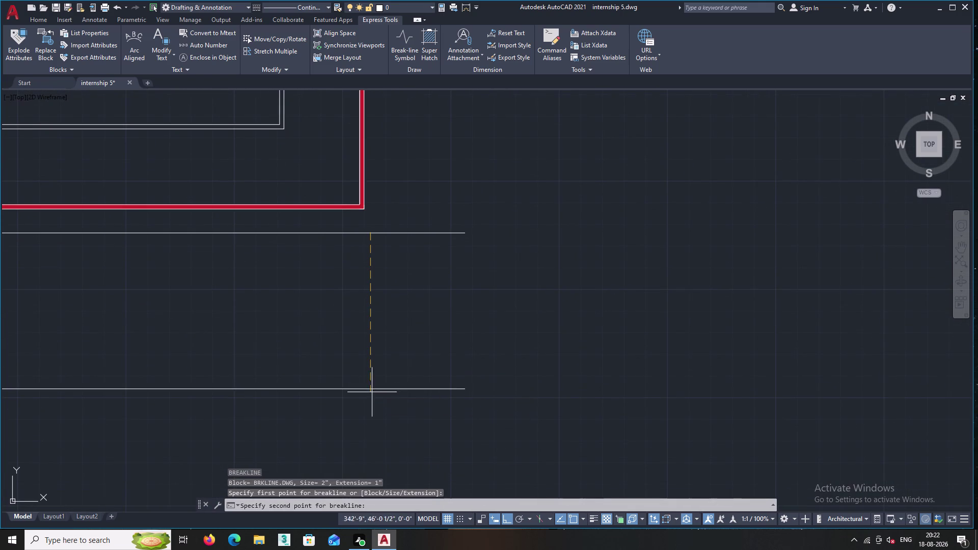
click(371, 388)
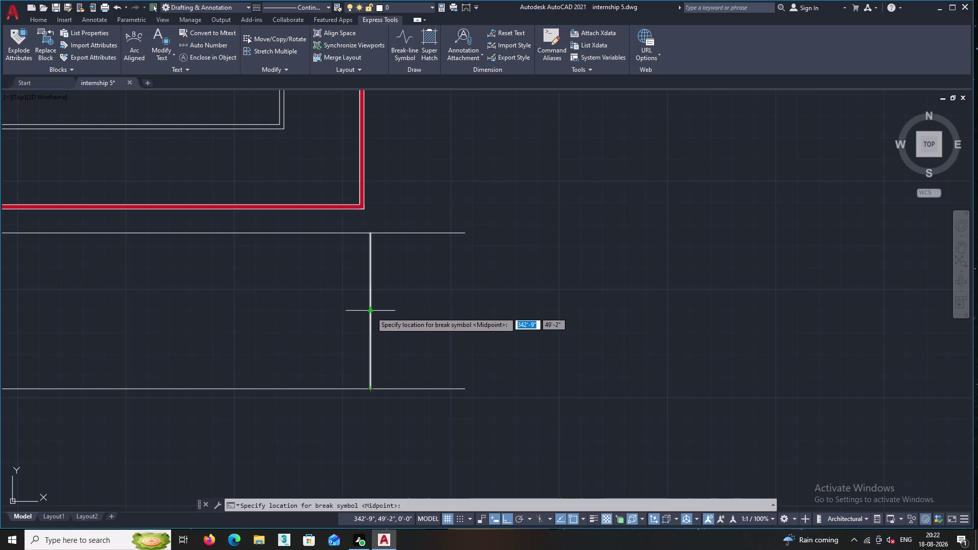
click(371, 311)
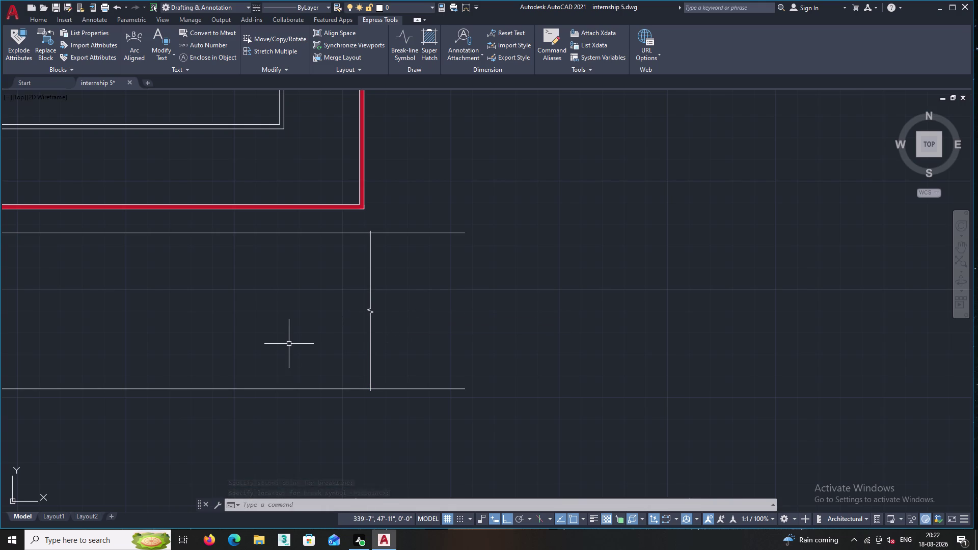
Bring the MAIN ENTRANCE label into view and select it.
scroll(down, 3)
middle_drag(295, 339, 790, 296)
middle_drag(397, 290, 482, 295)
scroll(down, 3)
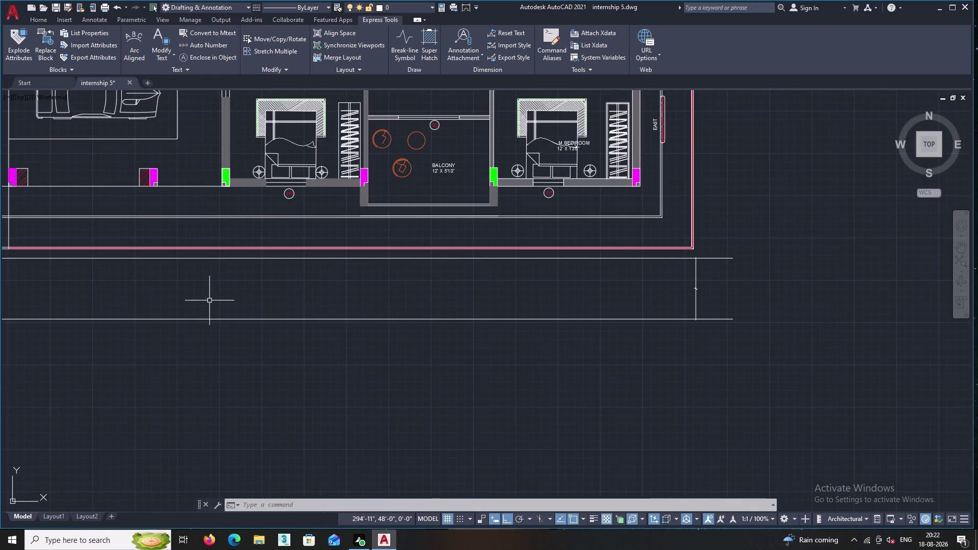
scroll(down, 3)
middle_drag(164, 303, 357, 303)
scroll(up, 3)
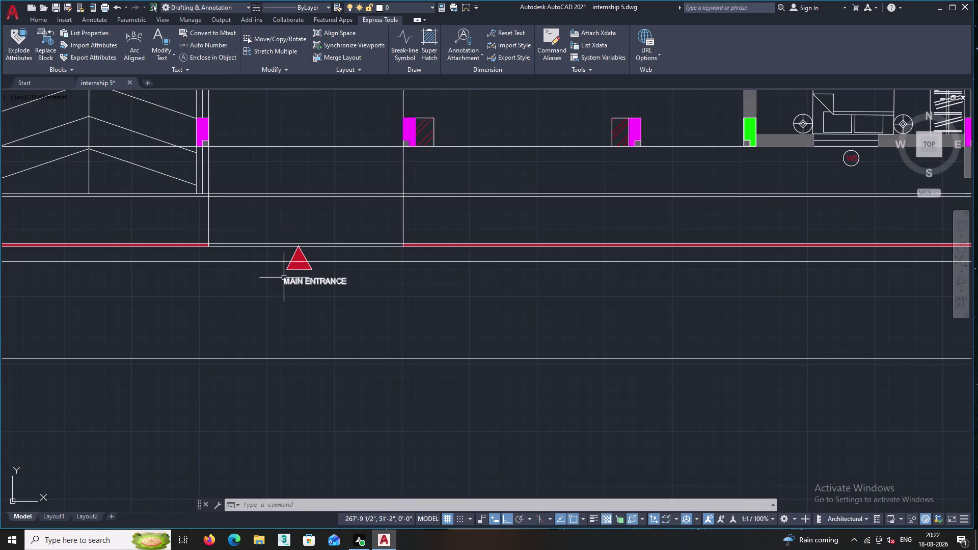
scroll(up, 3)
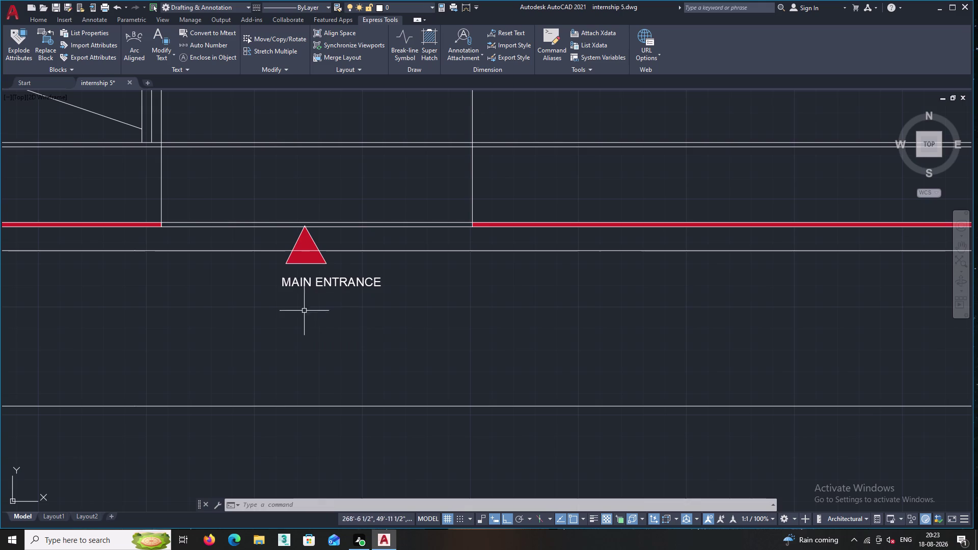
middle_drag(314, 311, 280, 316)
scroll(up, 3)
click(272, 288)
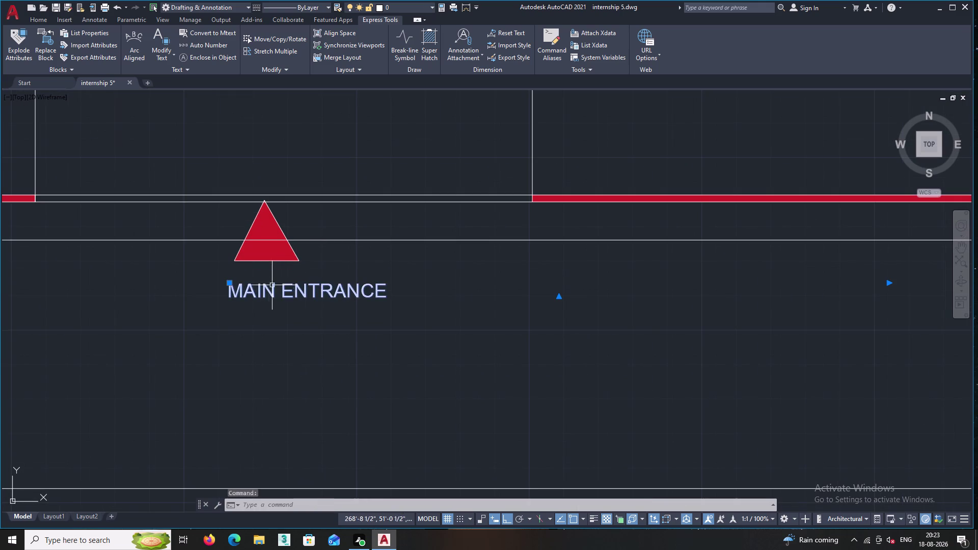
Copy the MAIN ENTRANCE label with Ortho off, placing the duplicate below and right.
right_click(321, 258)
click(350, 364)
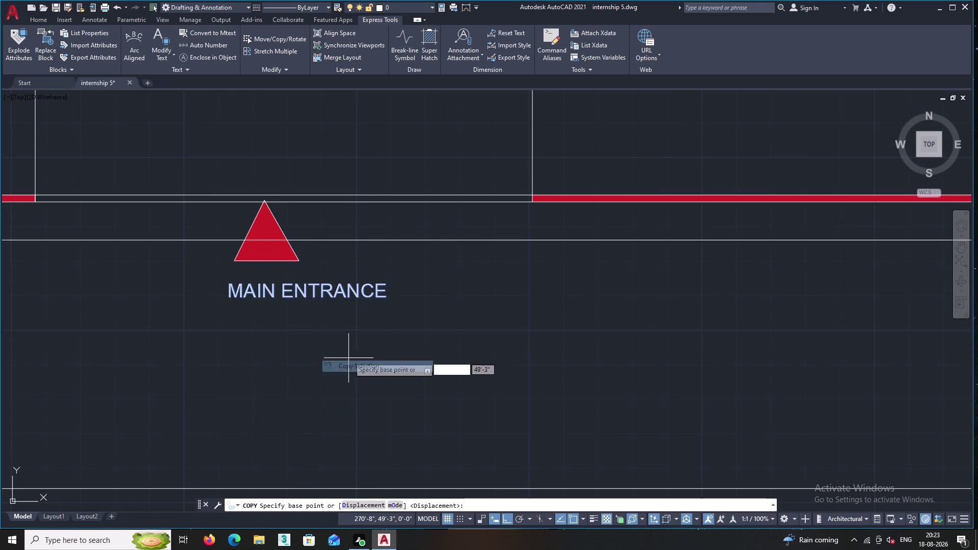
click(315, 293)
middle_drag(392, 378, 352, 333)
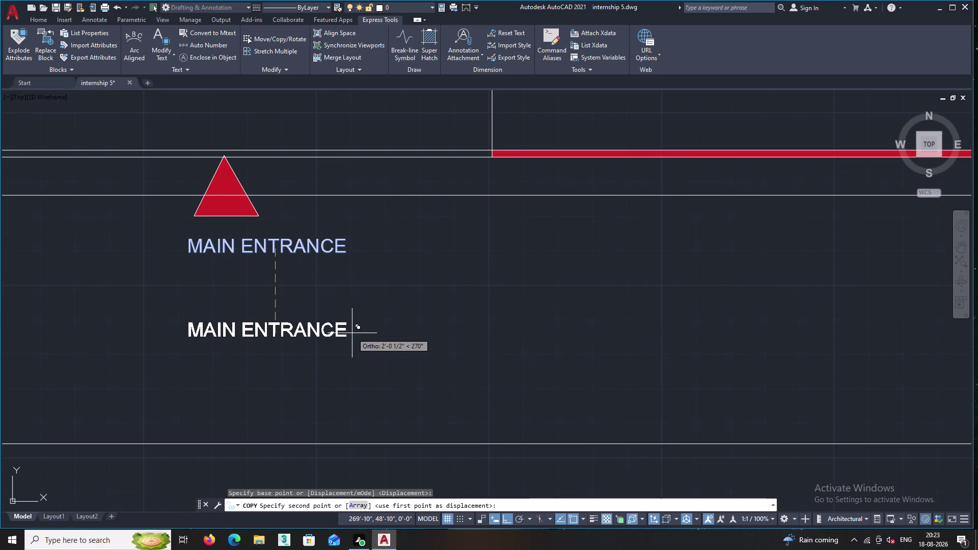
key(F8)
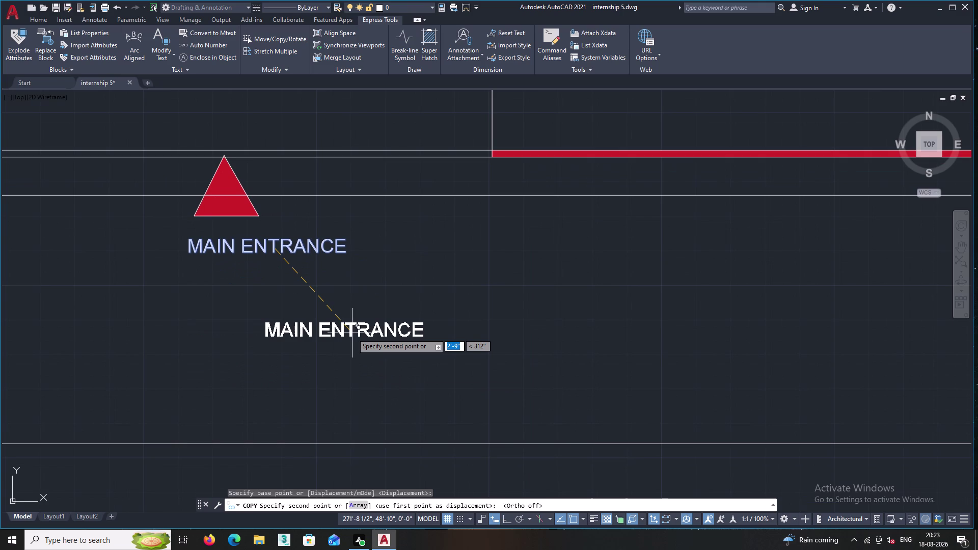
middle_drag(363, 333, 228, 327)
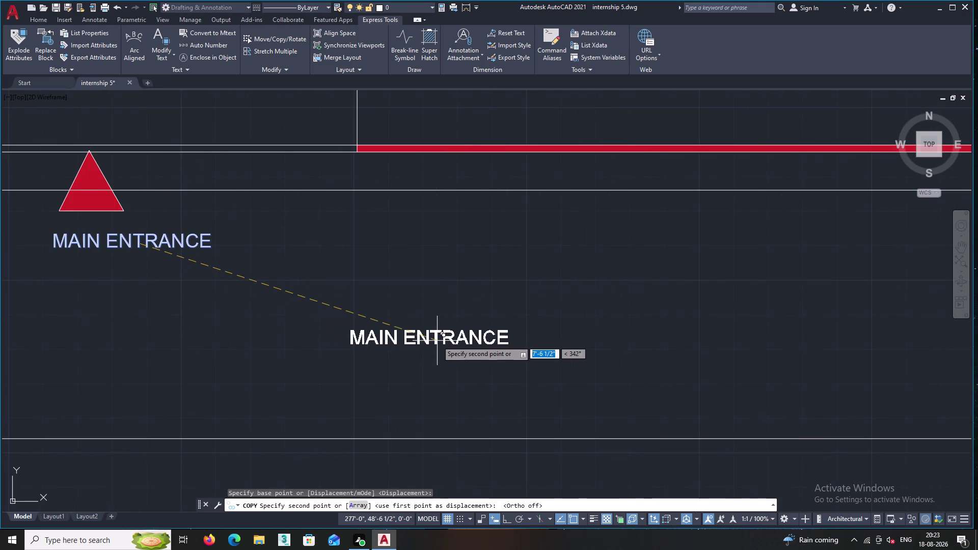
middle_drag(437, 340, 376, 332)
scroll(up, 3)
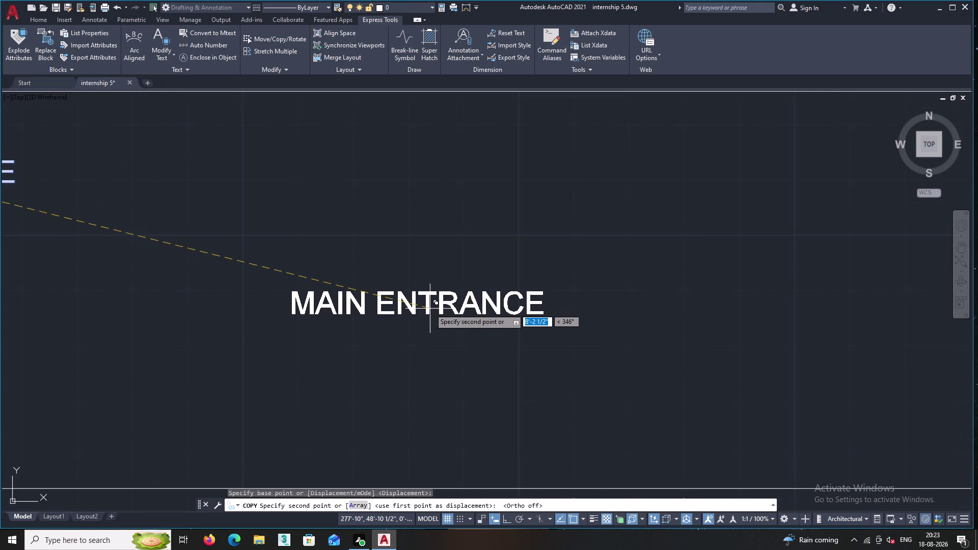
scroll(down, 3)
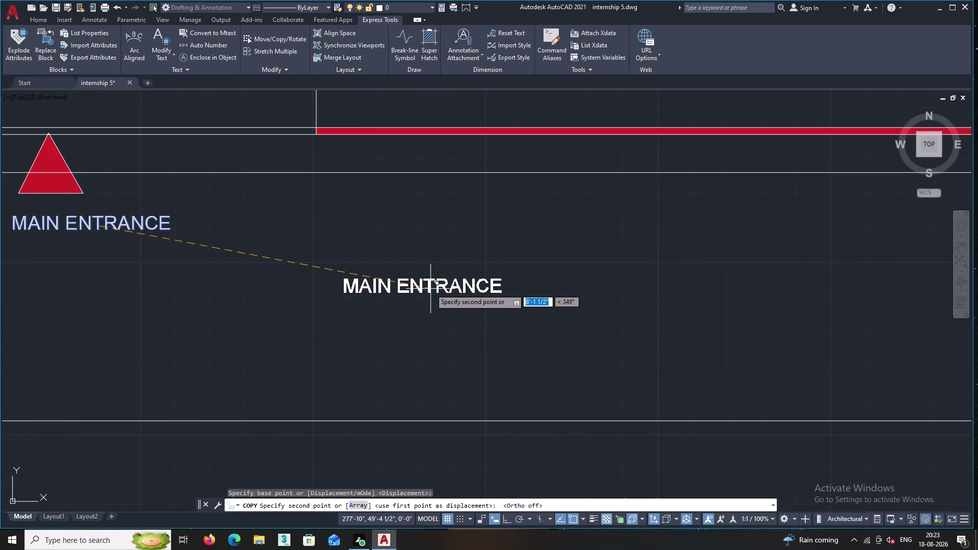
click(431, 289)
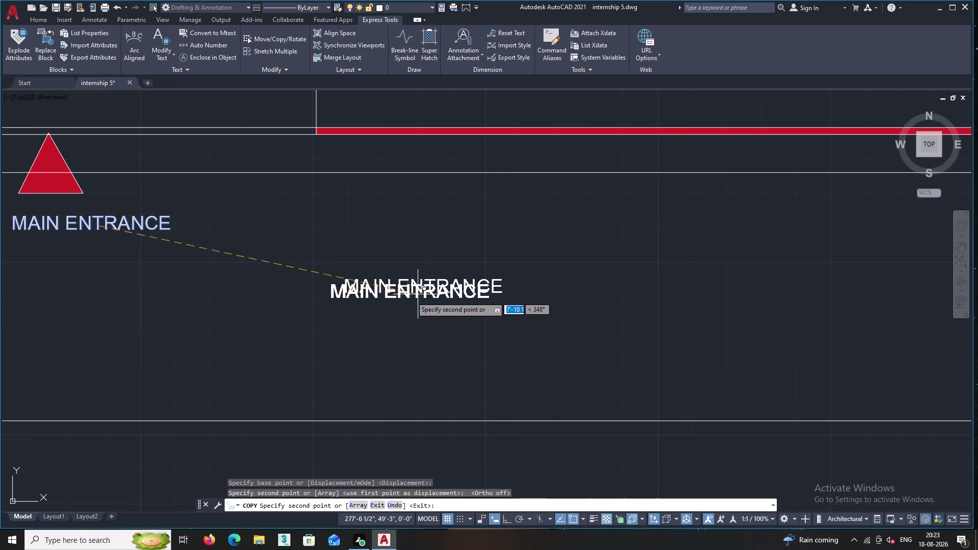
key(Escape)
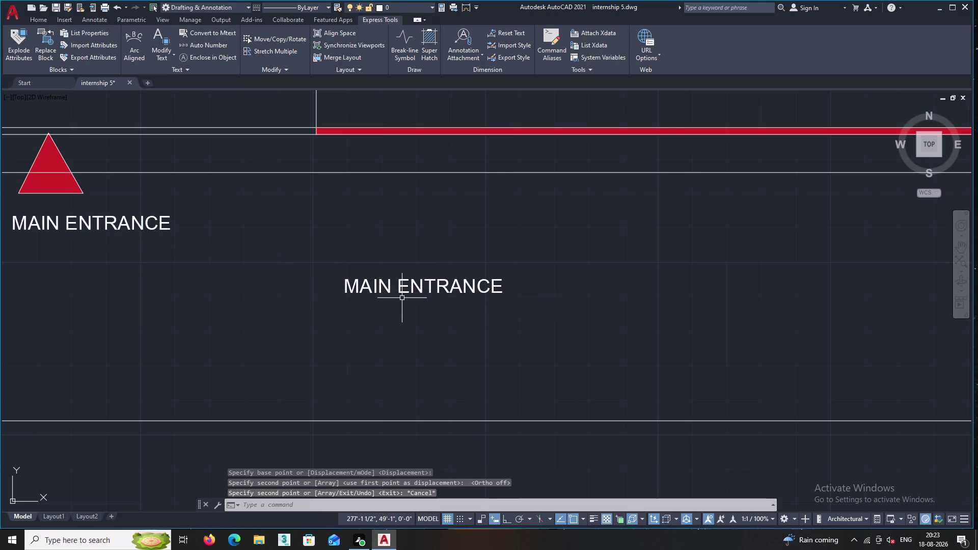
click(404, 287)
Open the copied label in the text editor and delete its existing wording.
right_click(407, 232)
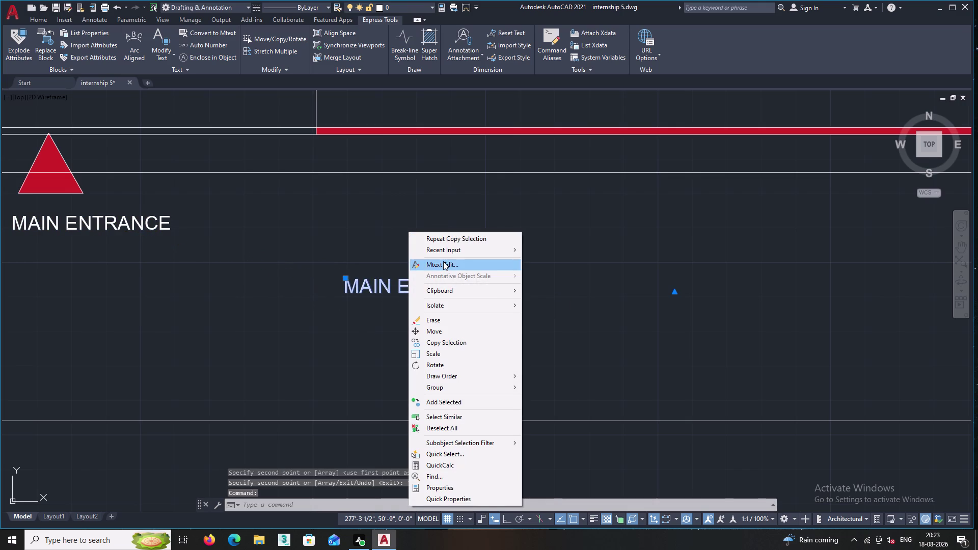
click(443, 261)
double_click(513, 288)
key(BackSpace)
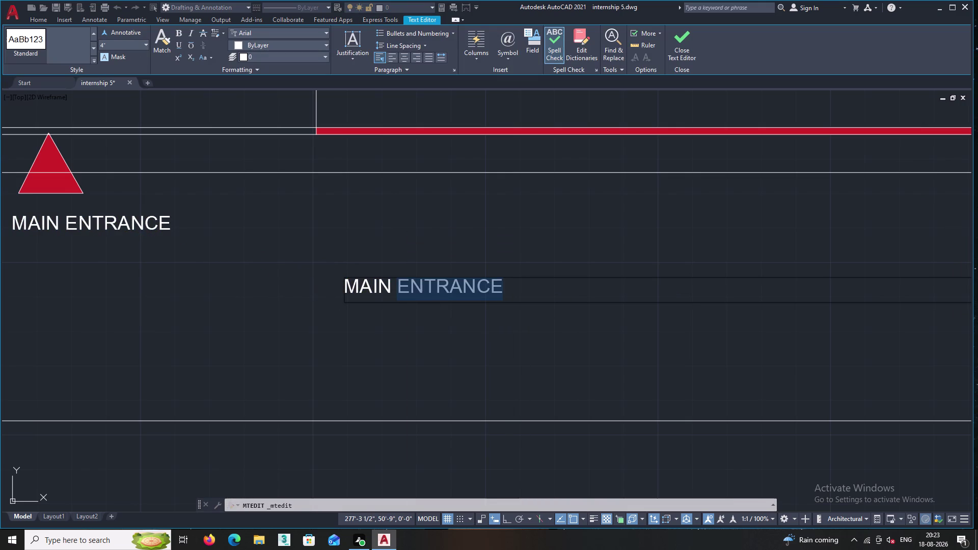
key(BackSpace)
key(BackSpace)
key(BackSpace)
key(BackSpace)
key(BackSpace)
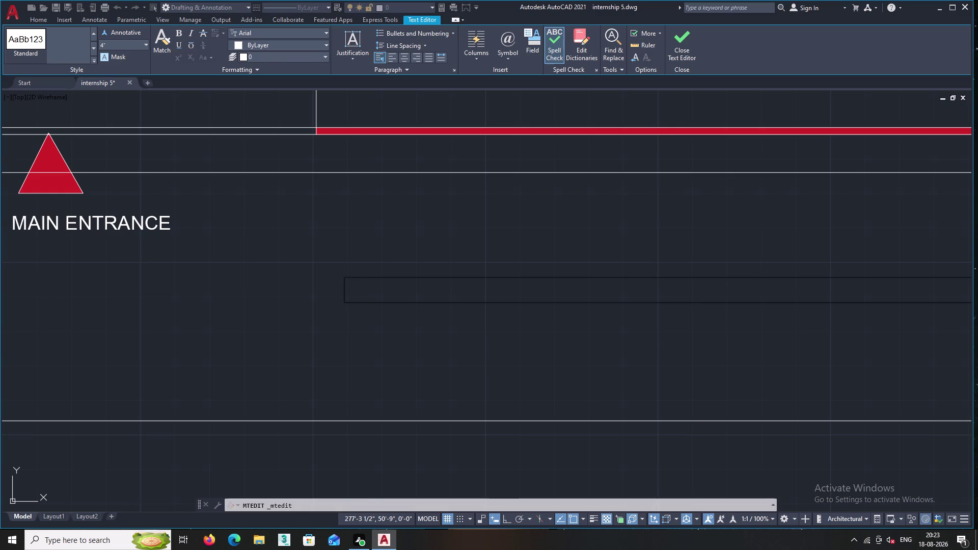
Enter '40 FEET WEST FACE ROAD' as the label text and close the editor.
text(40 F)
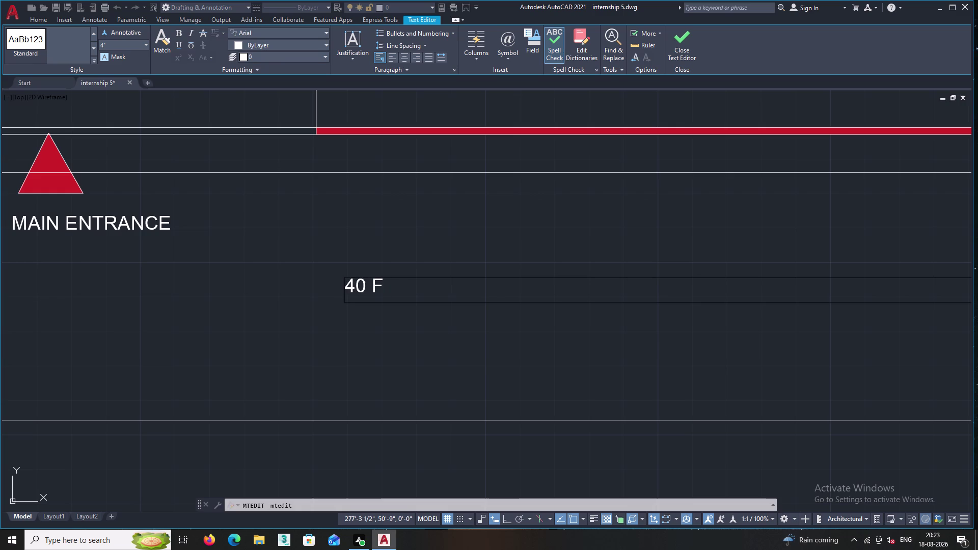
text(EET)
key(space)
text(W)
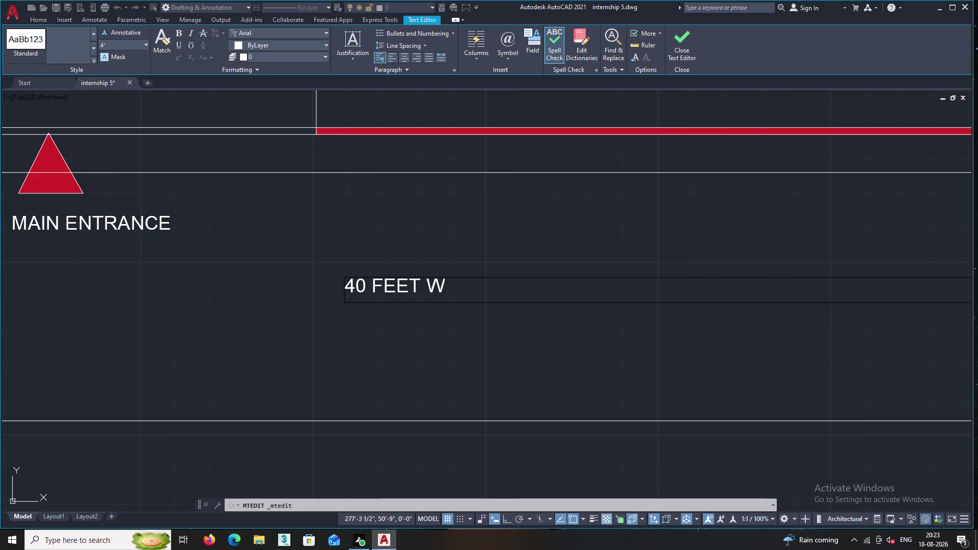
text(EST)
key(space)
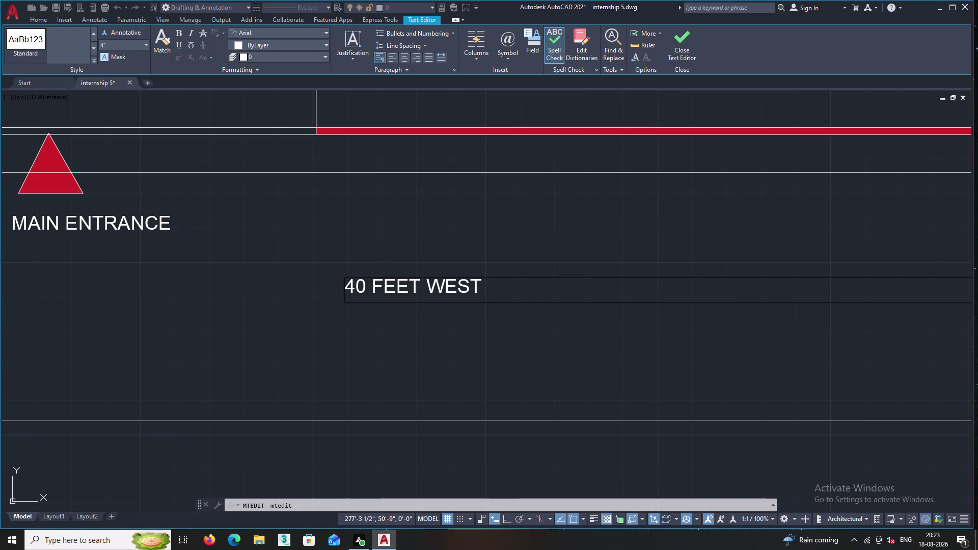
text(FACE)
key(space)
text(ROA)
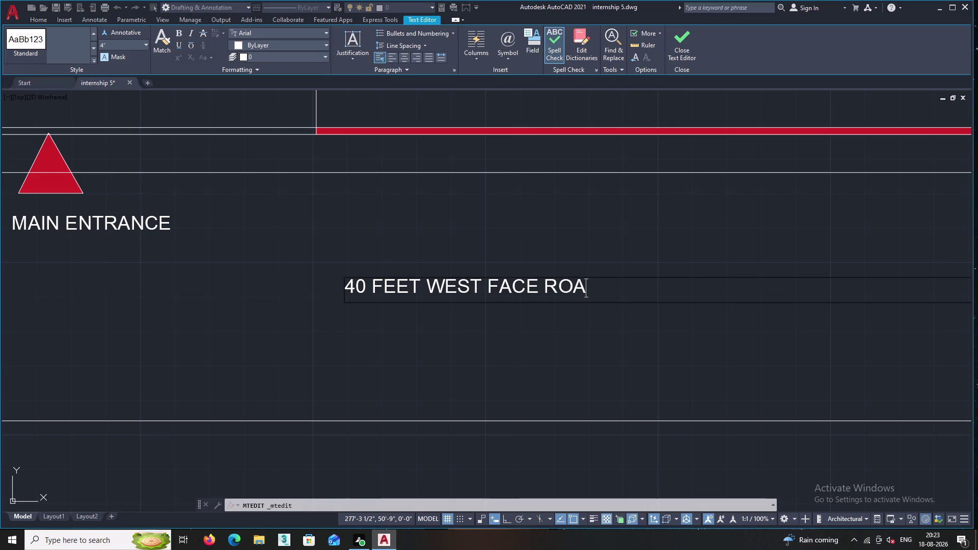
text(D)
click(533, 341)
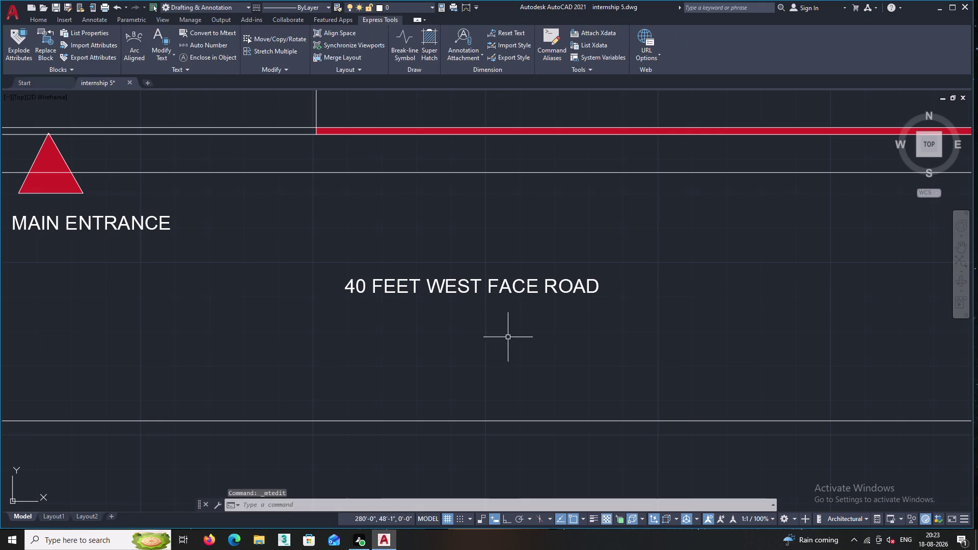
middle_drag(487, 333, 474, 305)
scroll(down, 3)
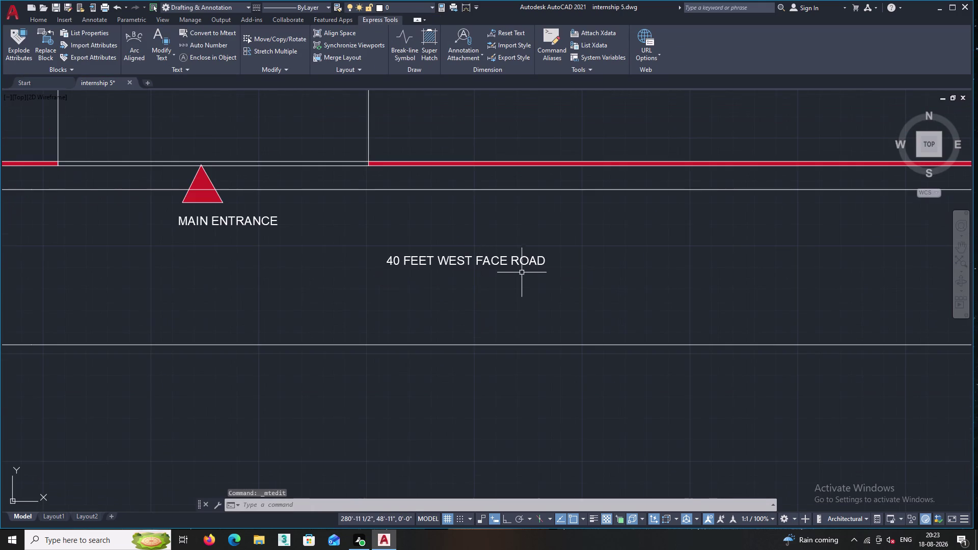
scroll(up, 3)
click(540, 276)
Copy the 40 FEET WEST FACE ROAD label to a spot below the lower road line.
click(392, 249)
right_click(388, 225)
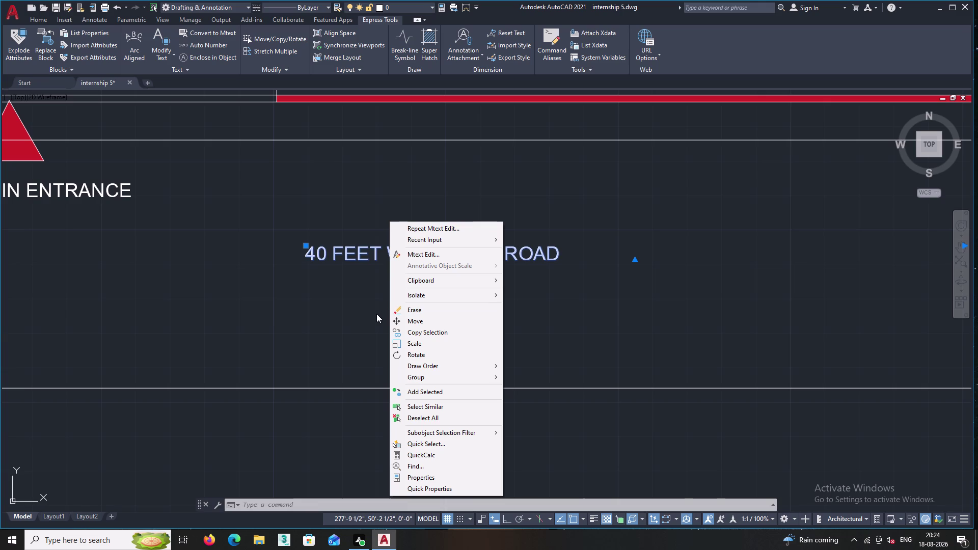
middle_drag(313, 329, 302, 328)
middle_drag(301, 328, 301, 328)
click(413, 332)
click(399, 255)
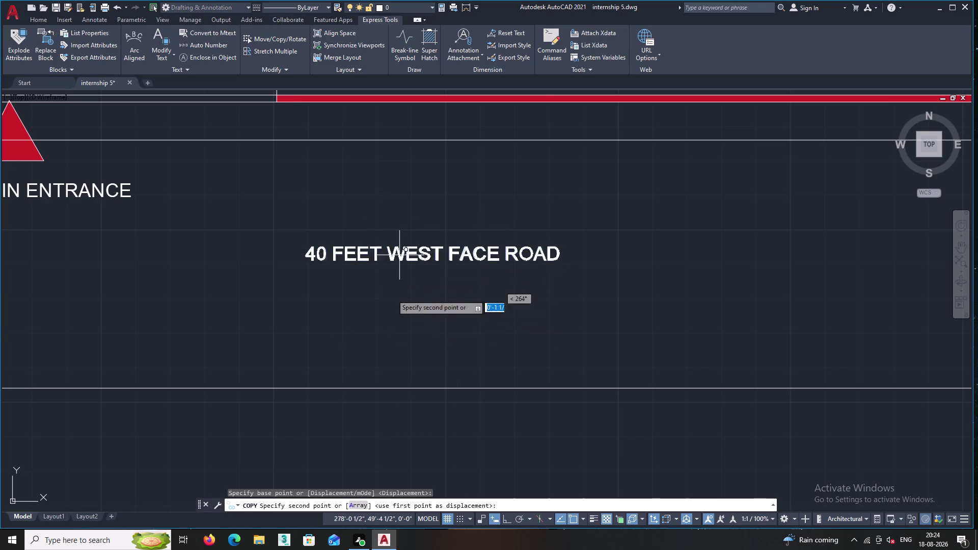
middle_drag(384, 424, 396, 336)
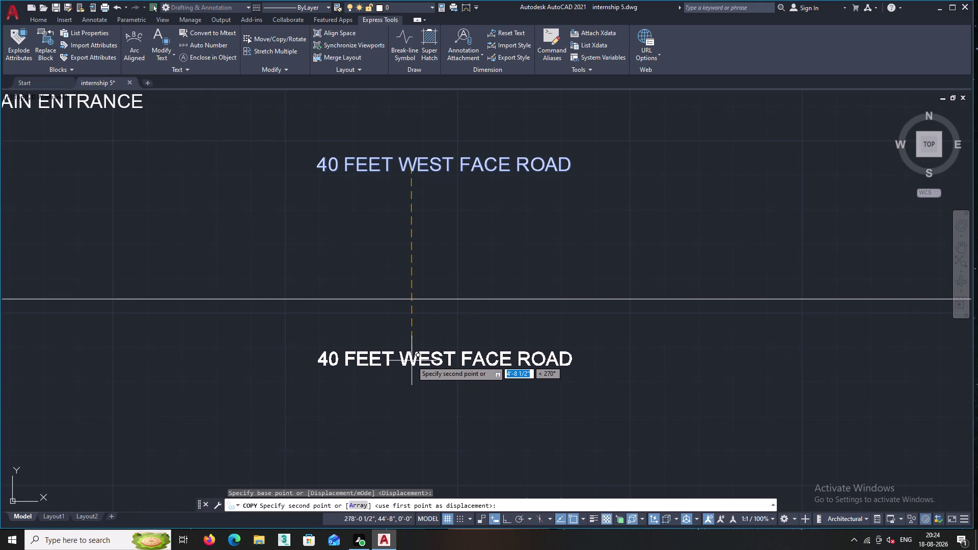
click(411, 360)
key(Escape)
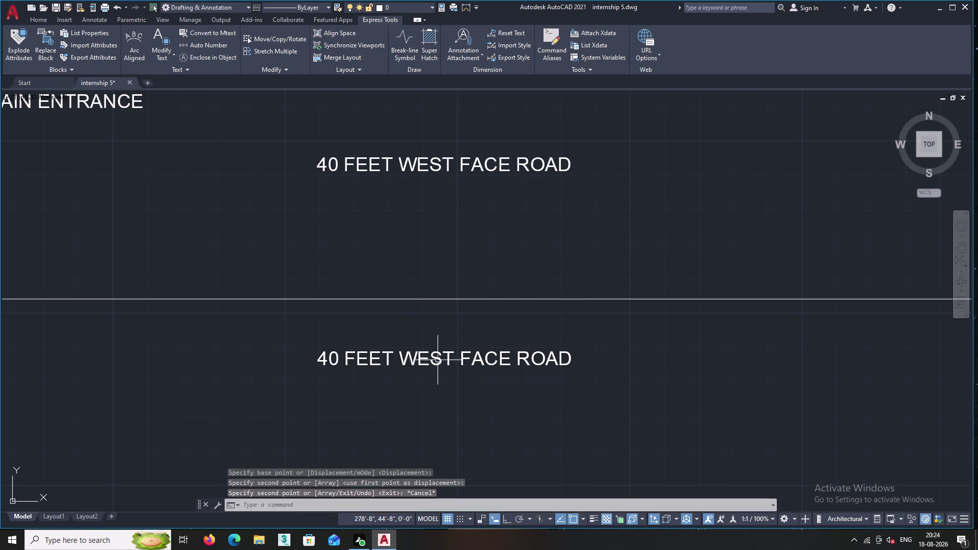
click(401, 360)
Open the lower copied label in the text editor and delete the road wording.
right_click(407, 322)
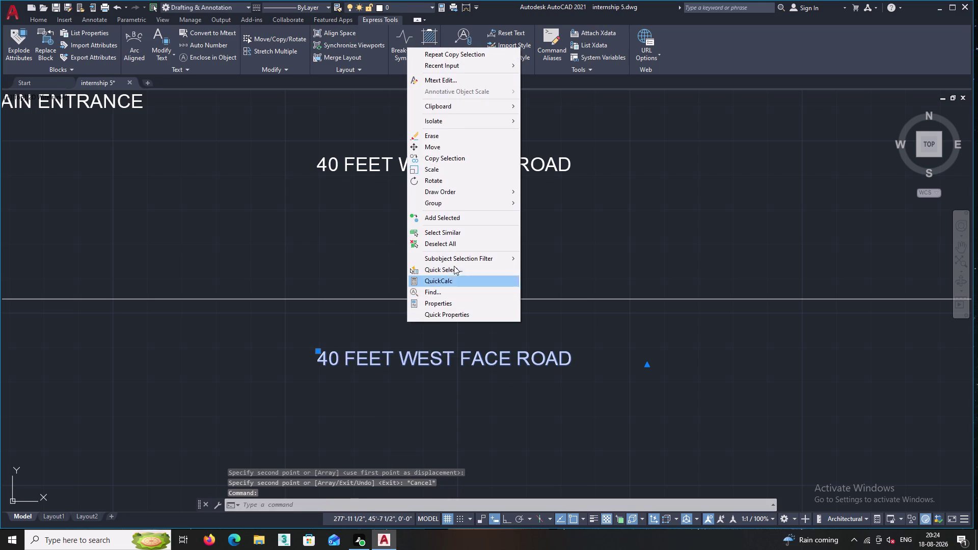
double_click(449, 82)
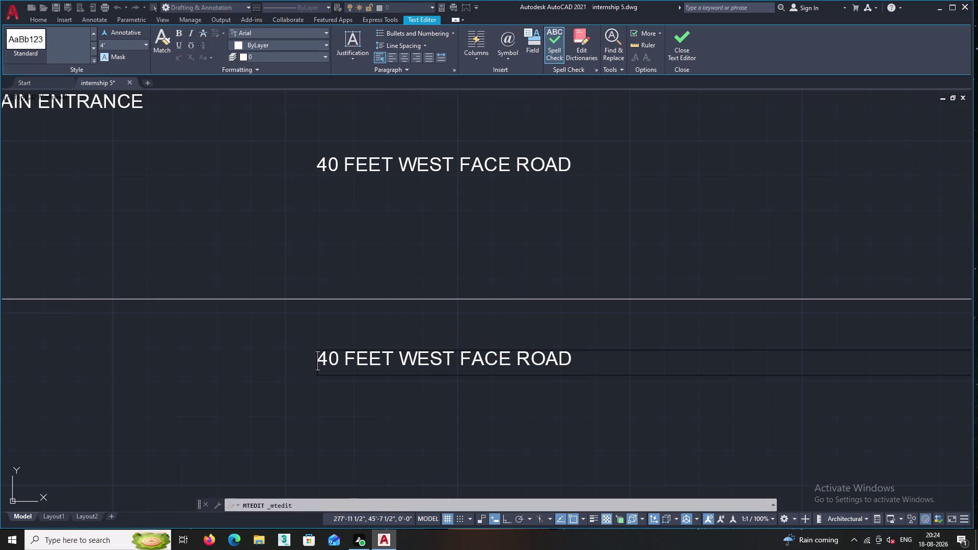
click(581, 363)
key(BackSpace)
key(BackSpace)
key(BackSpace)
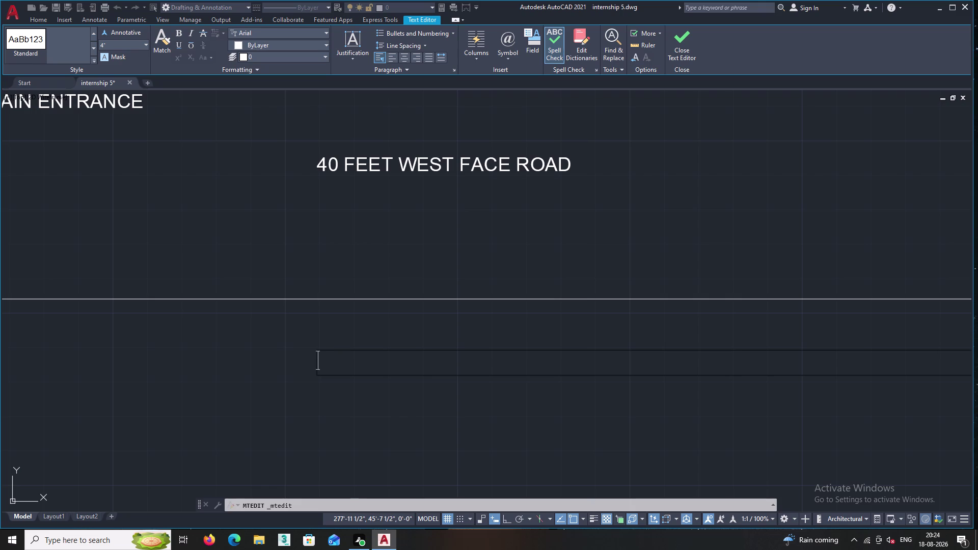
Enter 'GROUND FLOOR' as the new label text and close the editor.
text(GROU)
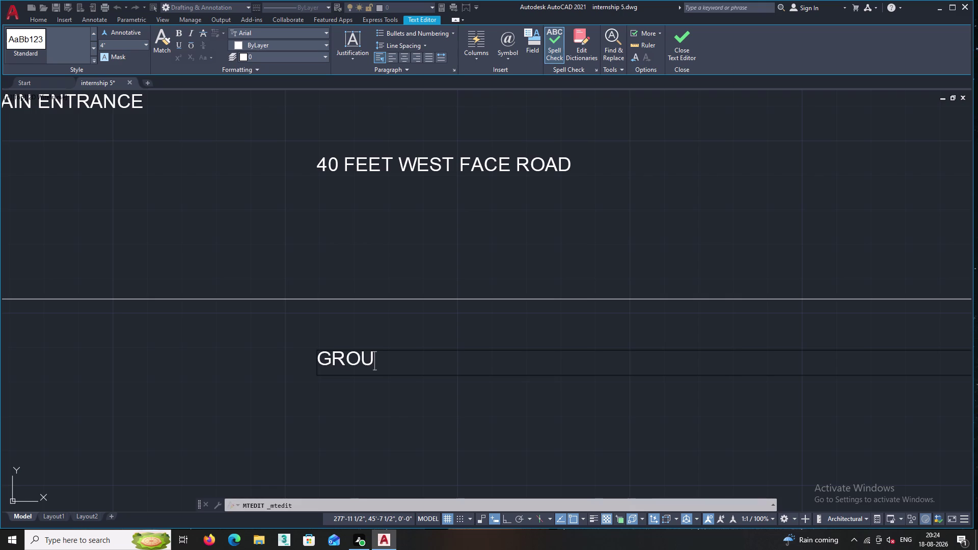
text(N)
text(D)
key(space)
text(F)
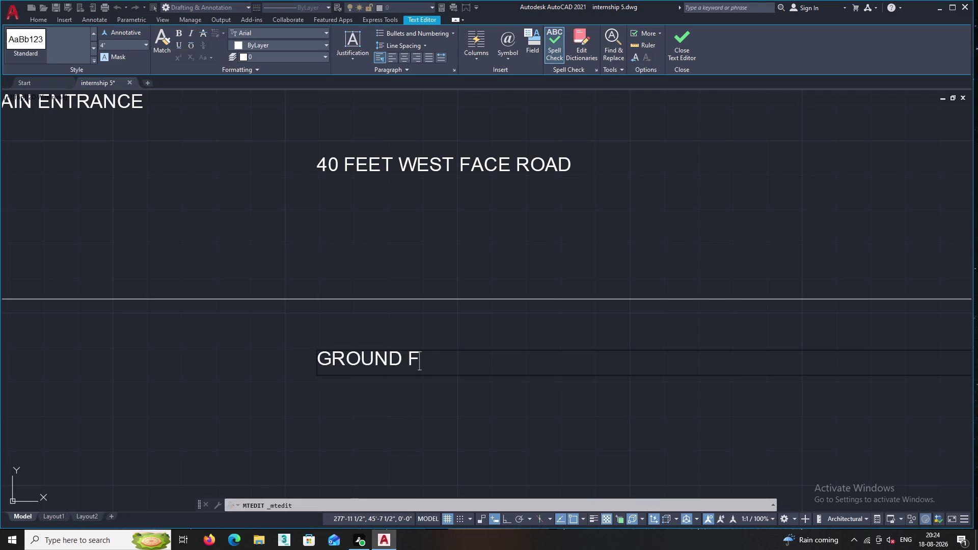
text(LOOR)
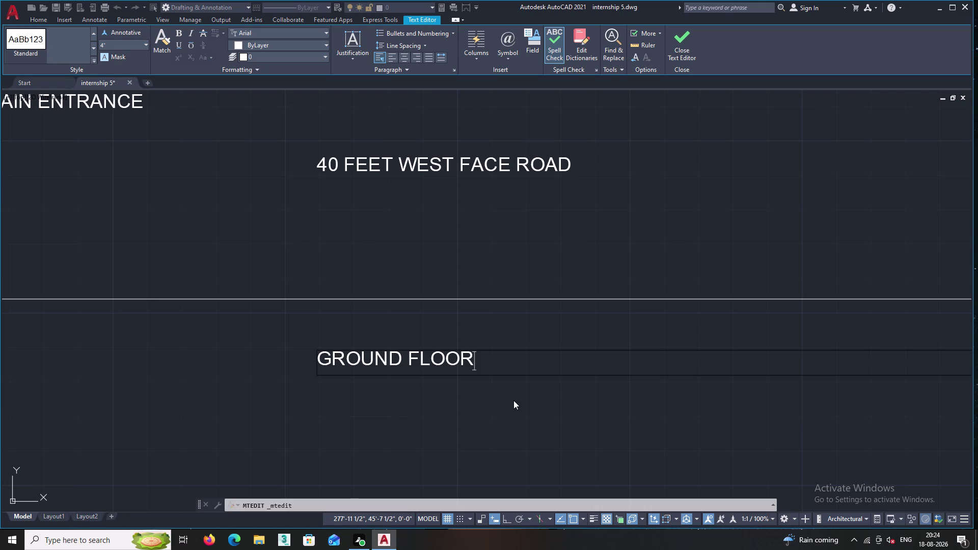
click(408, 412)
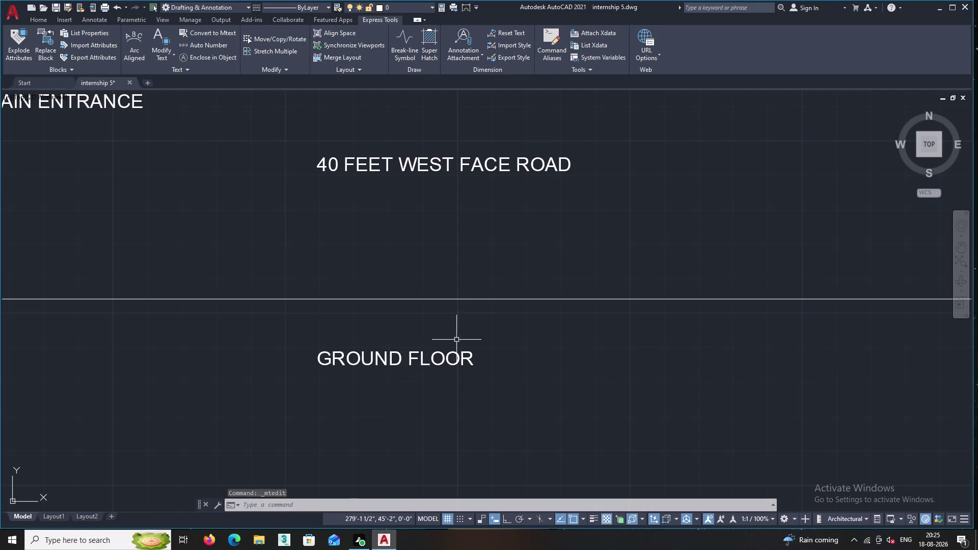
middle_drag(419, 256, 404, 359)
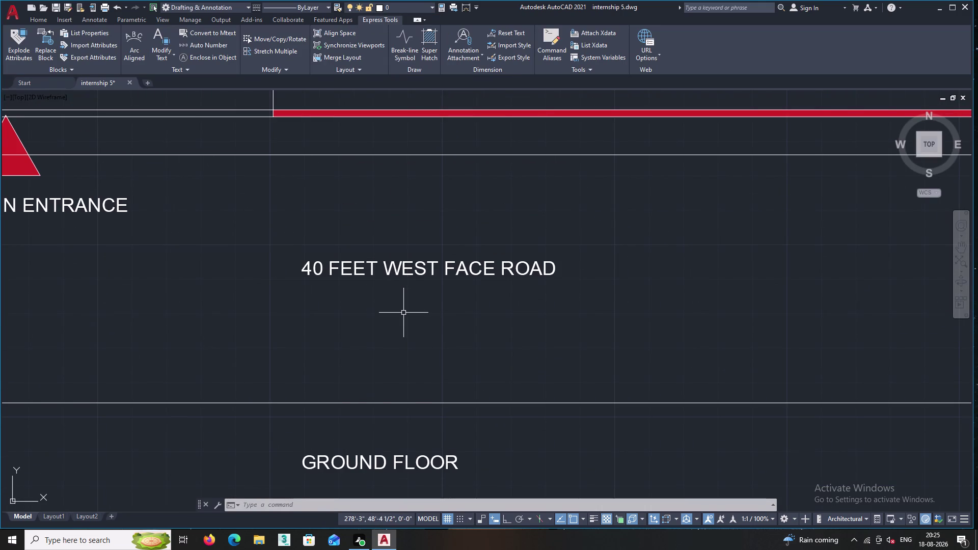
scroll(down, 3)
middle_drag(353, 177, 336, 182)
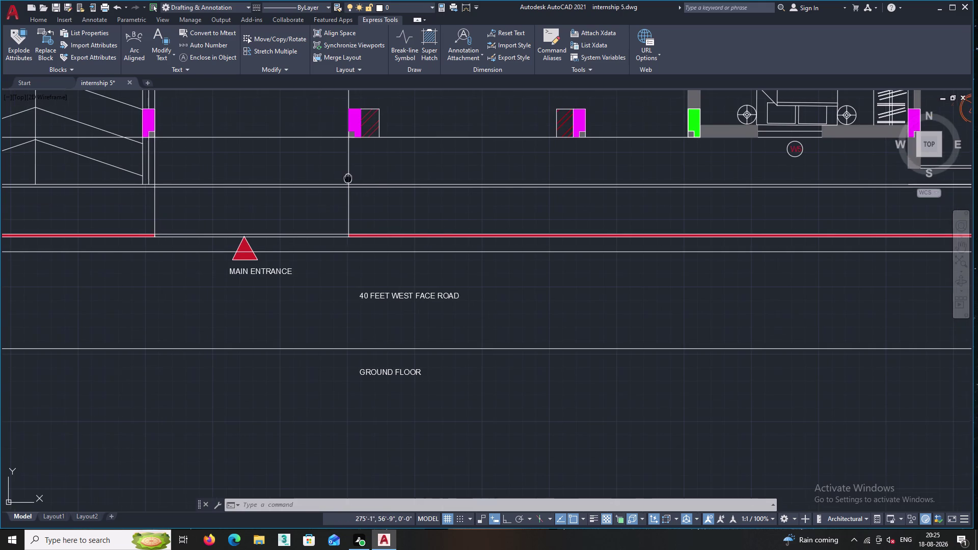
middle_drag(336, 182, 302, 192)
scroll(up, 3)
scroll(up, 3)
scroll(down, 3)
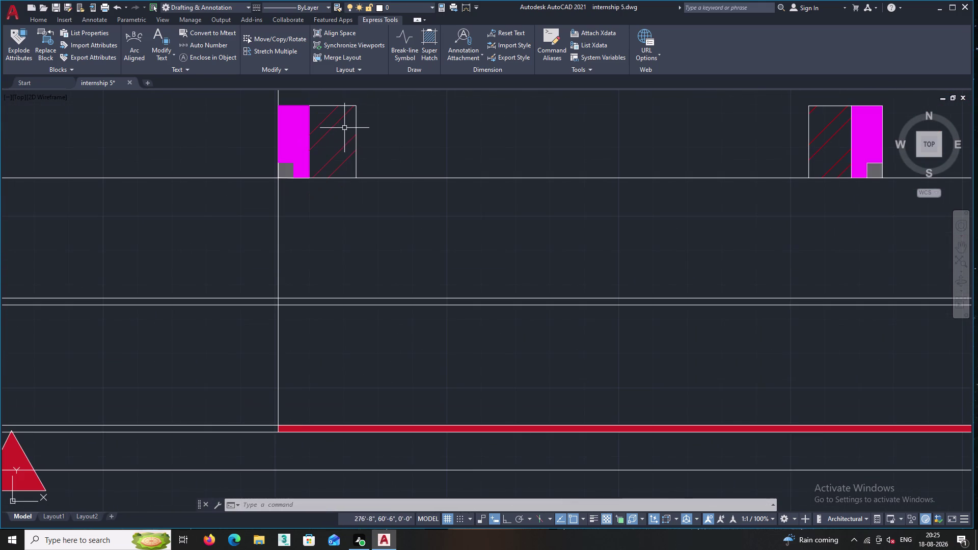
middle_drag(367, 128, 360, 146)
scroll(down, 3)
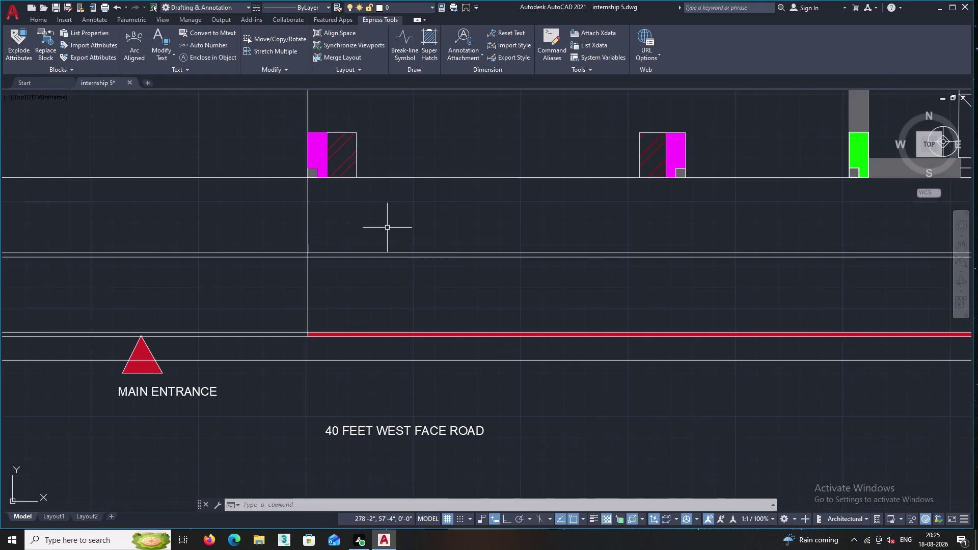
middle_drag(387, 228, 377, 160)
middle_drag(397, 359, 355, 287)
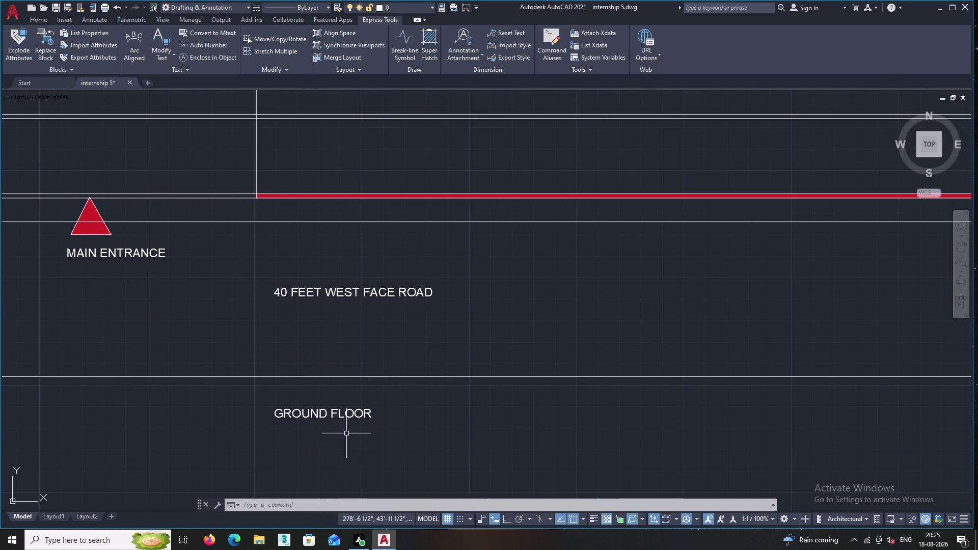
middle_drag(339, 415, 339, 364)
scroll(up, 3)
middle_drag(344, 365, 350, 405)
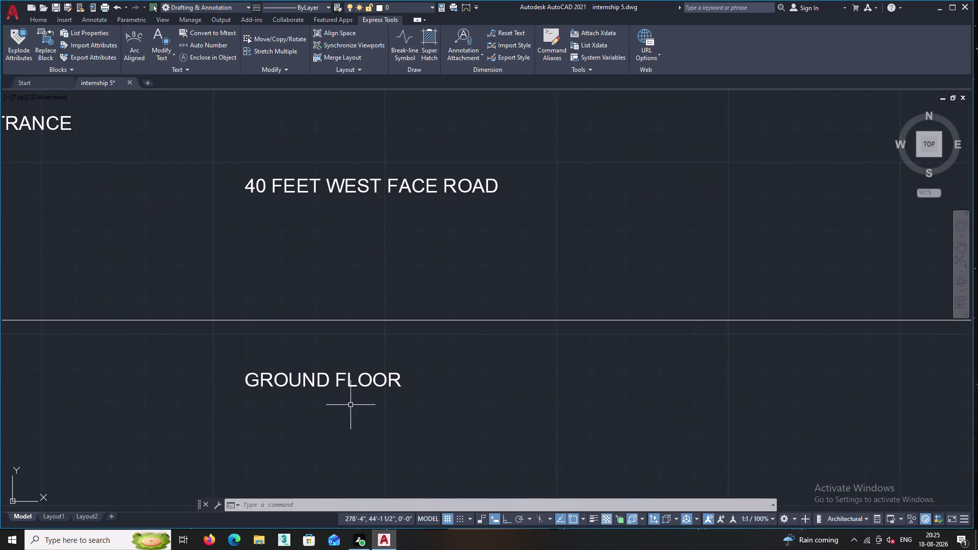
scroll(up, 3)
middle_drag(367, 396, 361, 333)
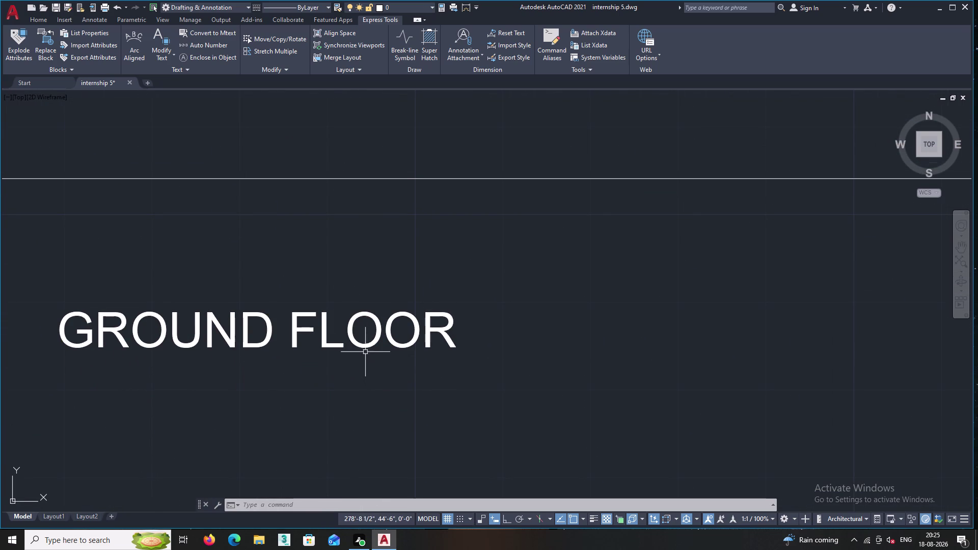
middle_drag(357, 307, 375, 275)
scroll(down, 3)
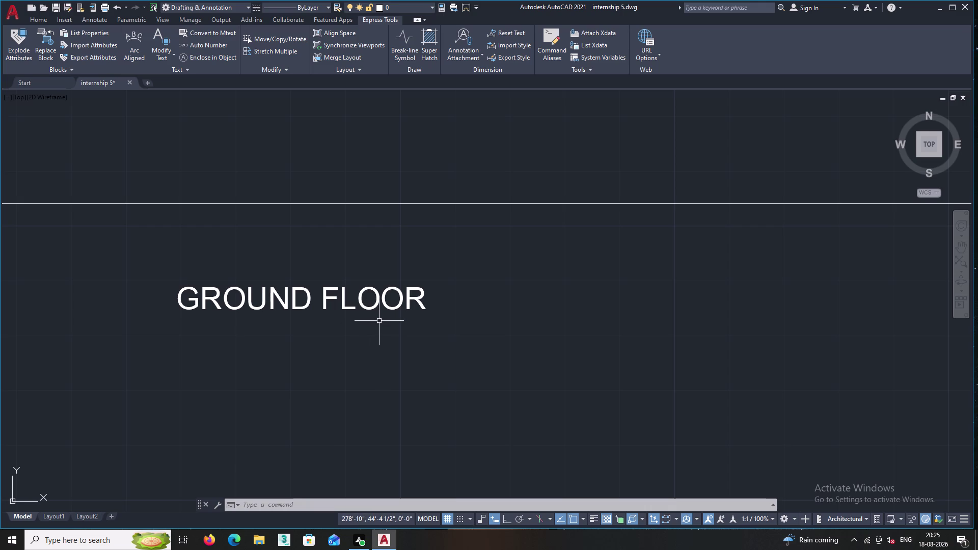
middle_drag(413, 313, 360, 306)
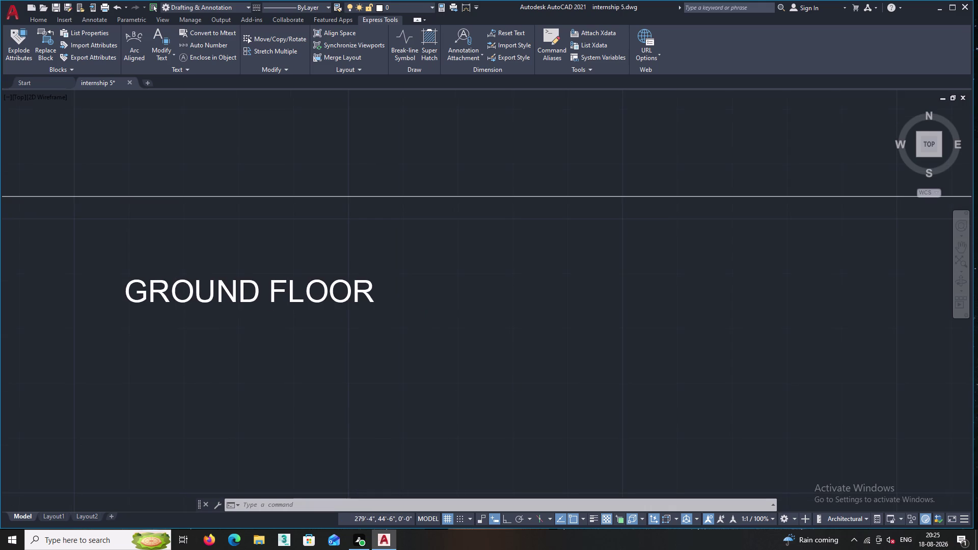
scroll(down, 3)
middle_drag(353, 307, 320, 304)
Start copying the GROUND FLOOR label, picking a base point on it.
scroll(down, 3)
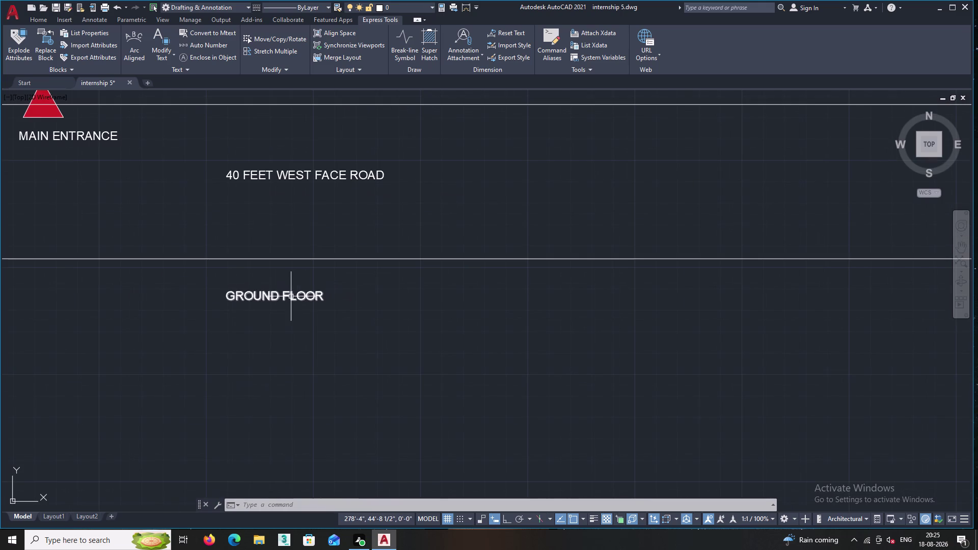
click(290, 296)
right_click(309, 284)
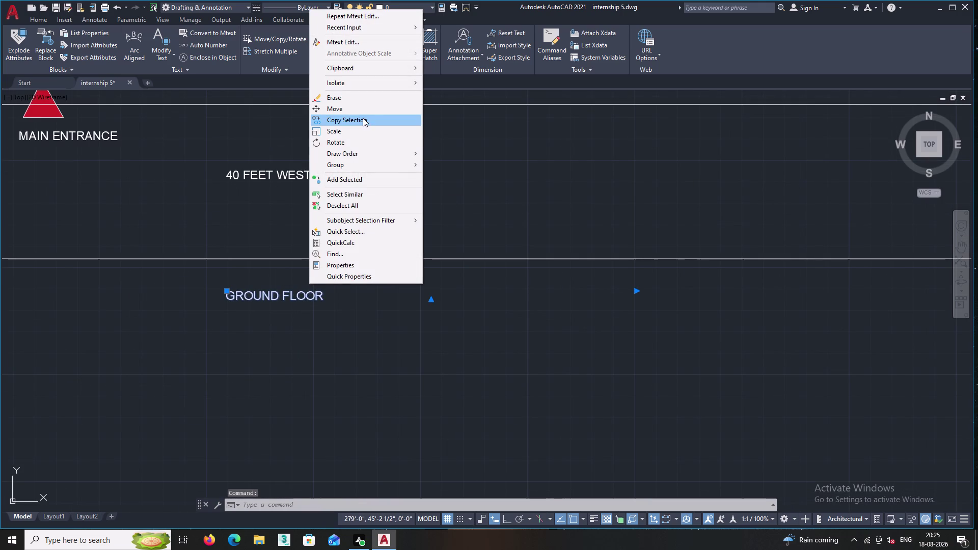
click(359, 121)
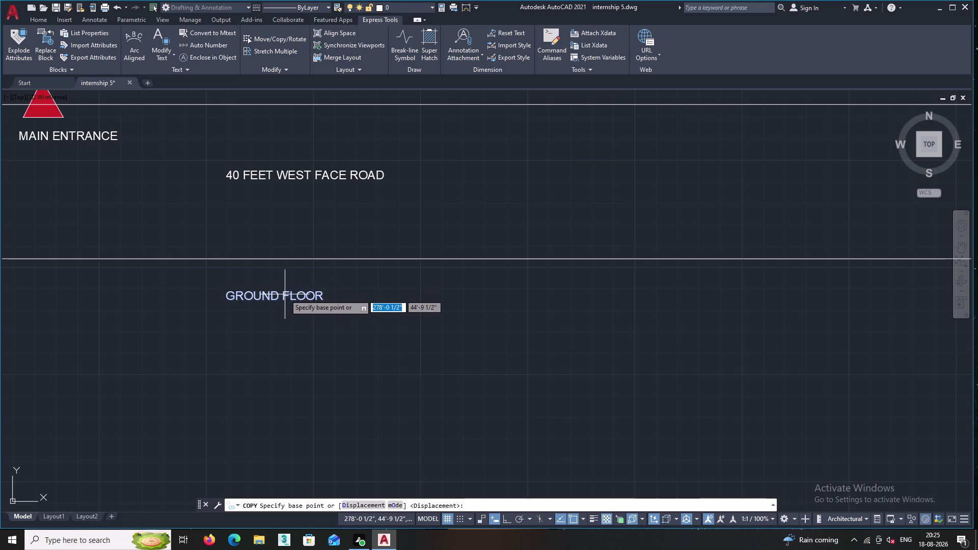
double_click(284, 295)
Place the GROUND FLOOR copy below the road line near the eastern break line.
middle_drag(476, 323, 286, 289)
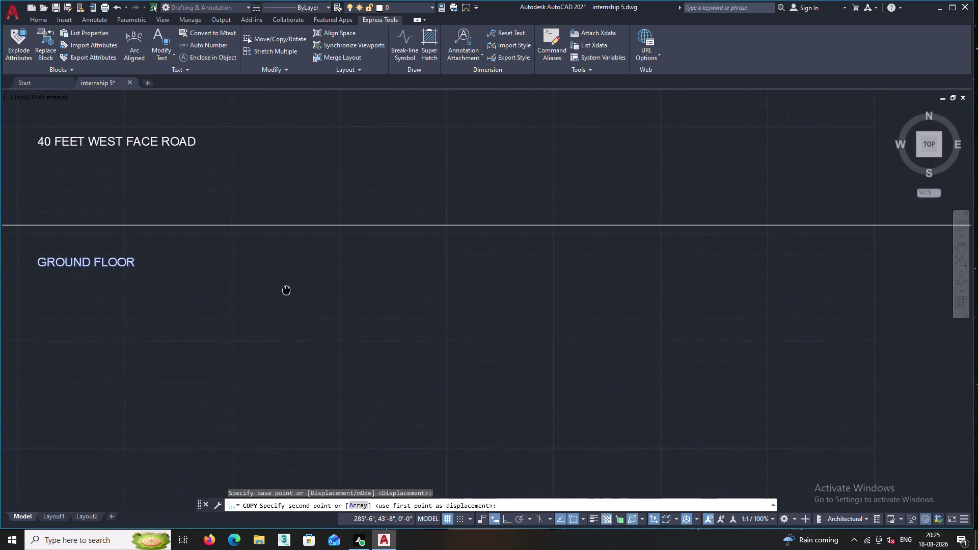
middle_drag(286, 289, 284, 290)
middle_drag(608, 280, 492, 309)
scroll(down, 3)
scroll(down, 3)
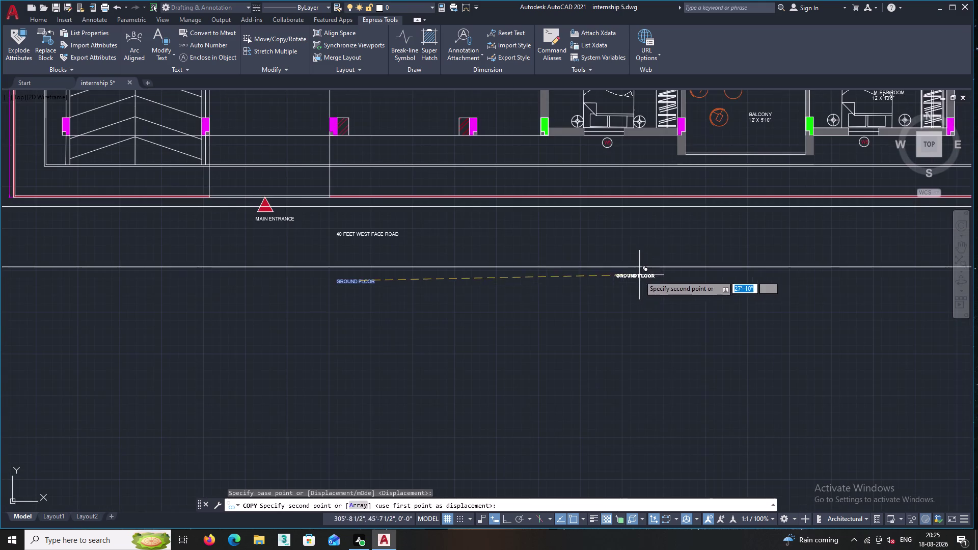
middle_drag(712, 288, 547, 304)
scroll(down, 3)
scroll(up, 3)
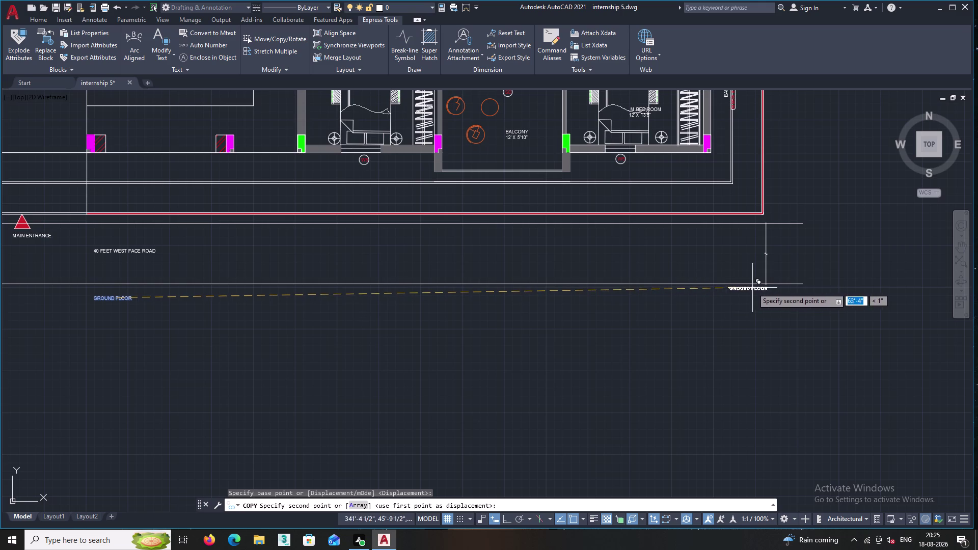
middle_drag(716, 291, 626, 288)
scroll(up, 3)
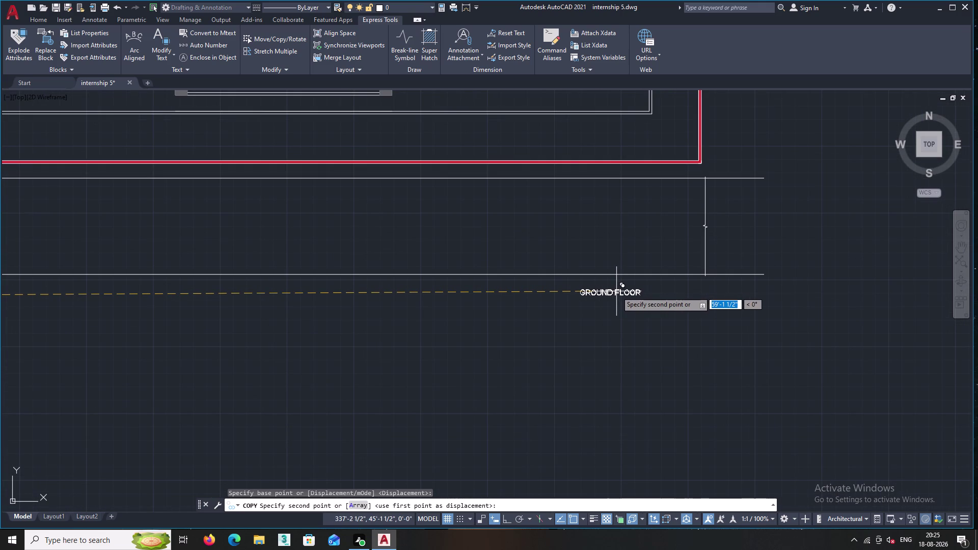
double_click(606, 290)
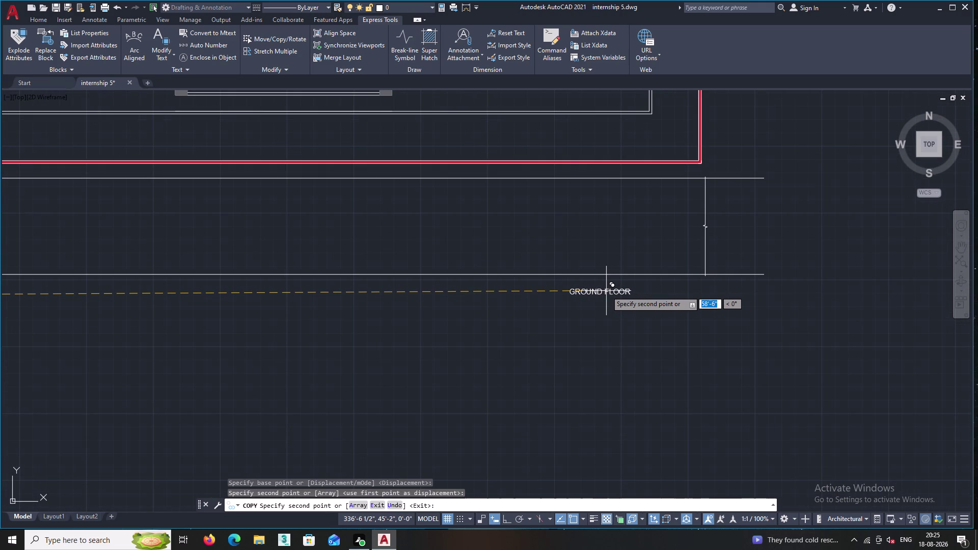
key(Escape)
click(596, 291)
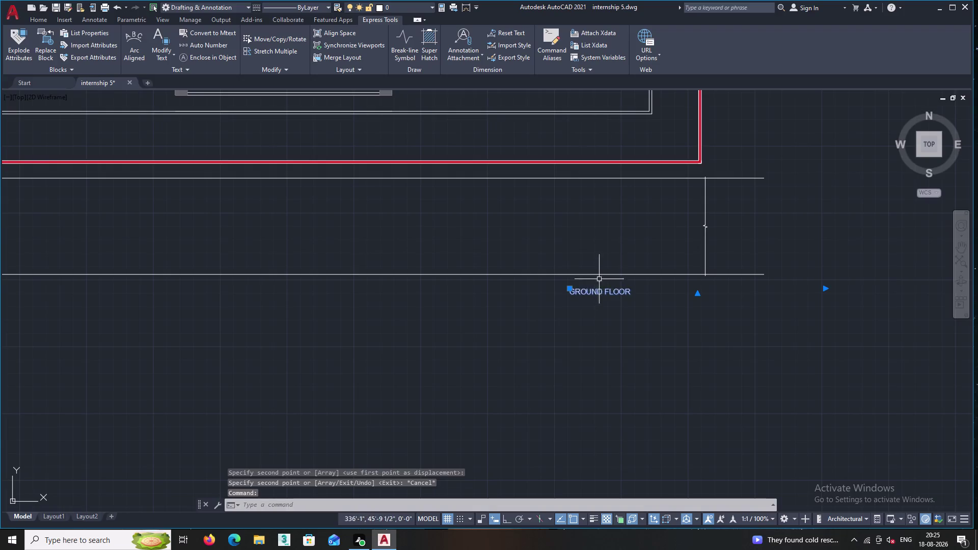
Open the copied label in the text editor and clear the GROUND FLOOR wording.
right_click(599, 279)
click(639, 39)
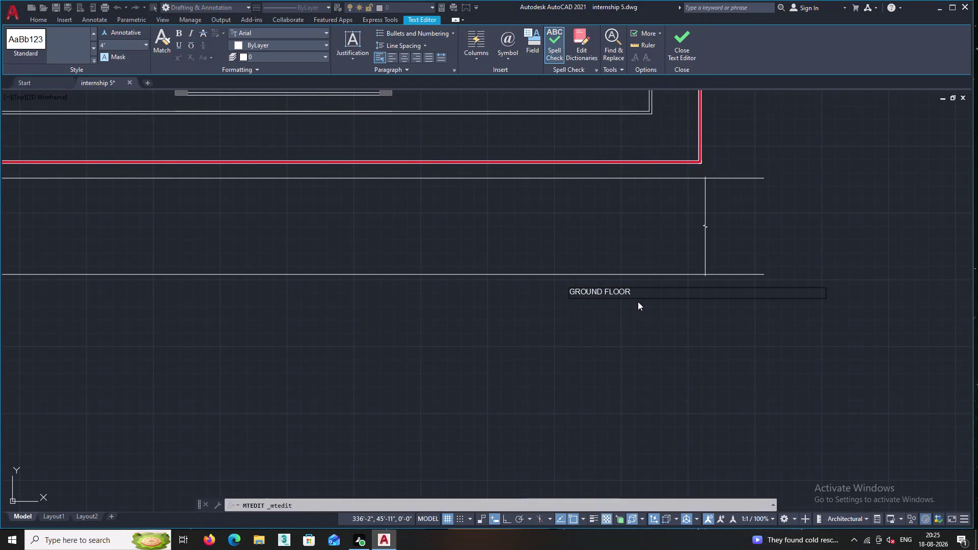
click(635, 292)
key(BackSpace)
key(BackSpace)
key(BackSpace)
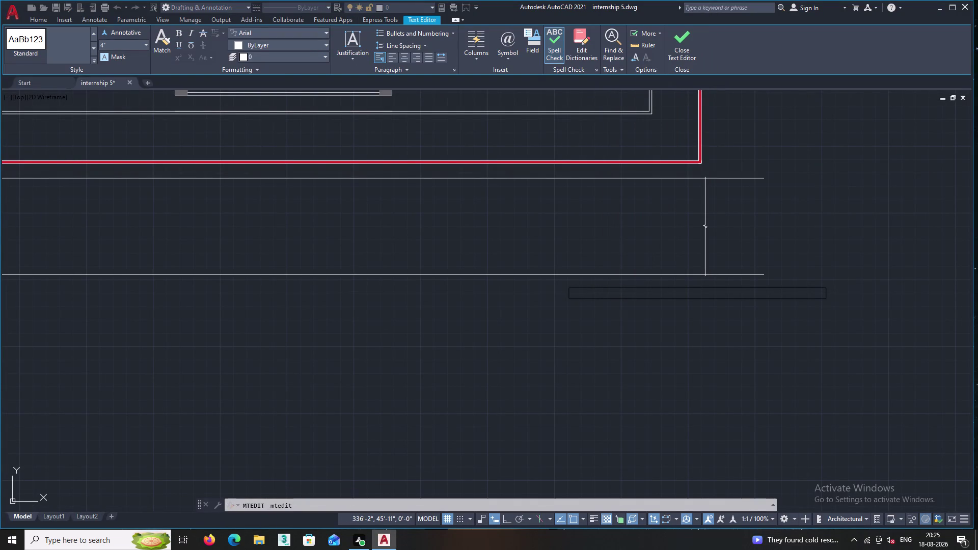
Enter 'TOTAL 03 NO OF CARS' as the label text and close the editor.
text(TOTA)
text(L)
key(space)
key(3)
key(BackSpace)
text(03)
key(space)
text(NO)
key(space)
text(OF)
key(space)
text(C)
text(AE)
key(BackSpace)
text(RS)
click(638, 324)
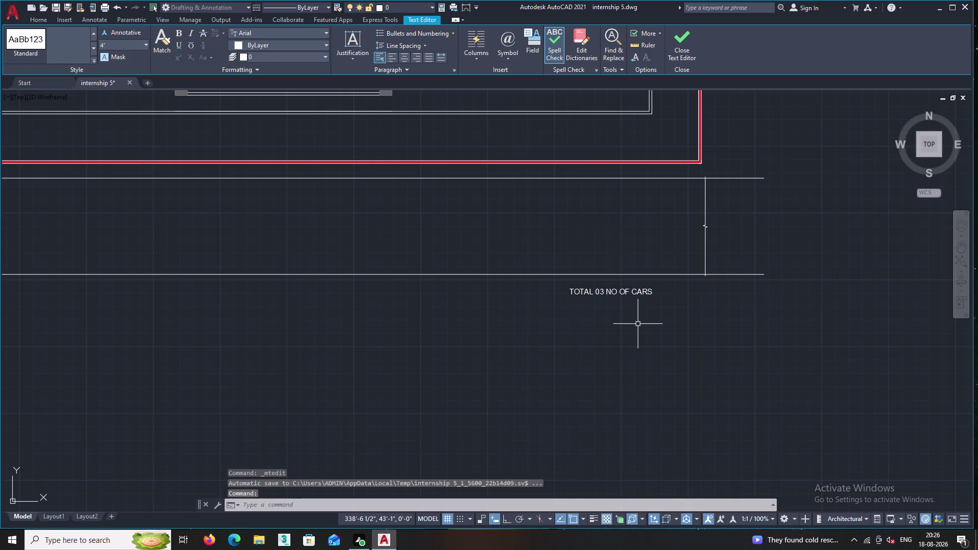
Centre the view on the TOTAL 03 NO OF CARS label and select it.
middle_drag(613, 320, 549, 353)
scroll(up, 3)
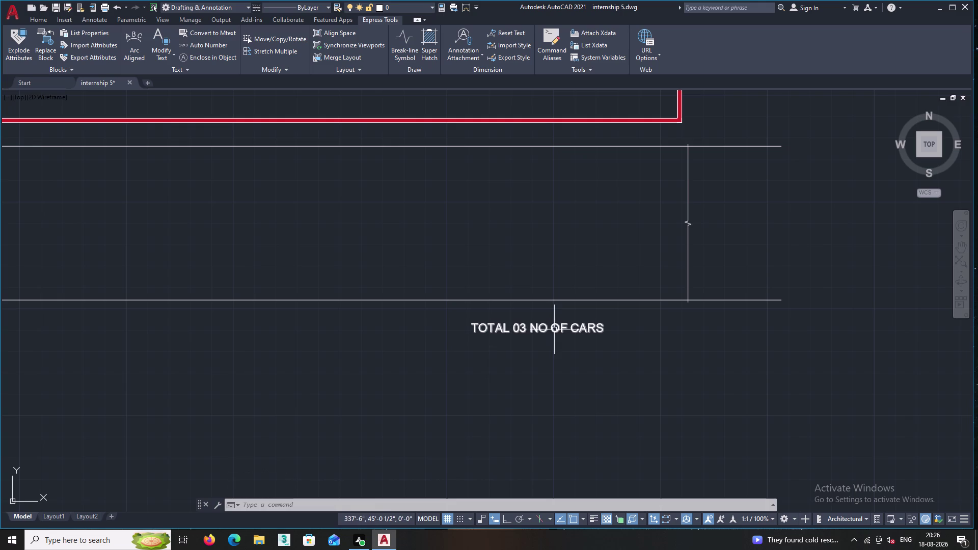
middle_drag(528, 330, 466, 322)
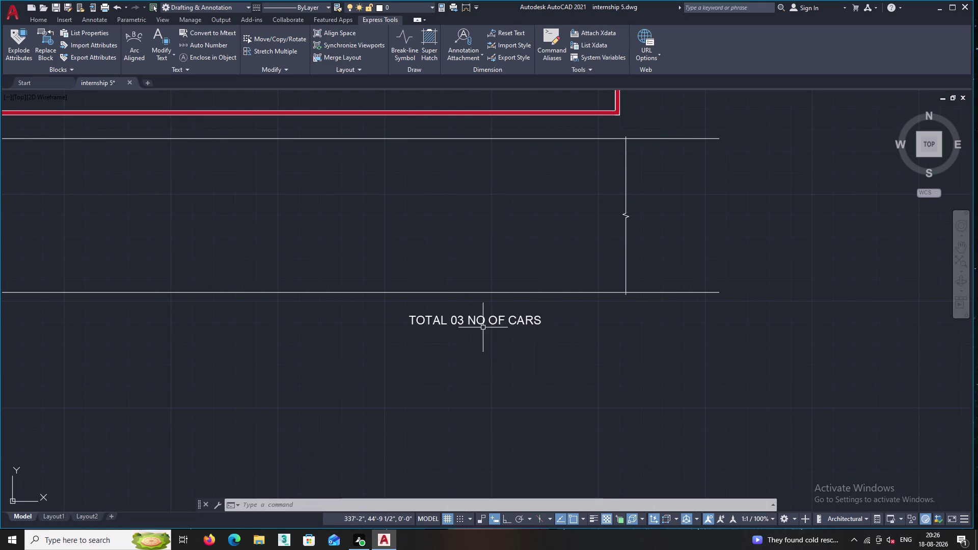
middle_drag(444, 340, 446, 352)
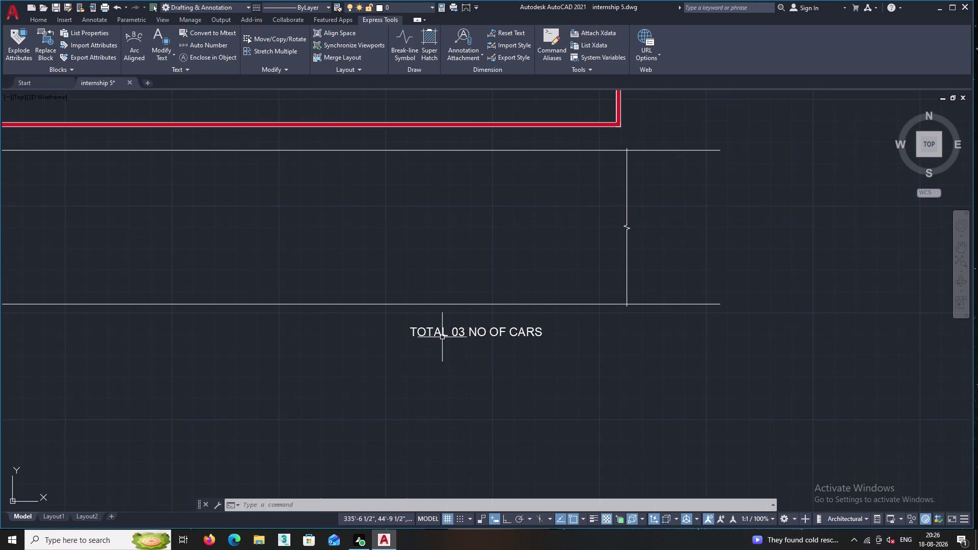
click(442, 335)
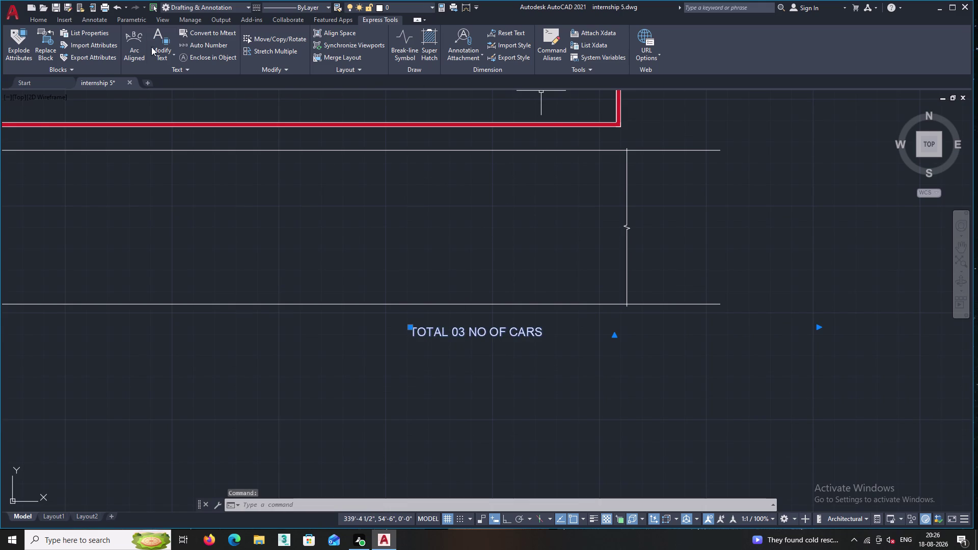
Set the TOTAL 03 NO OF CARS label's object colour to Green, then clear the selection.
click(38, 18)
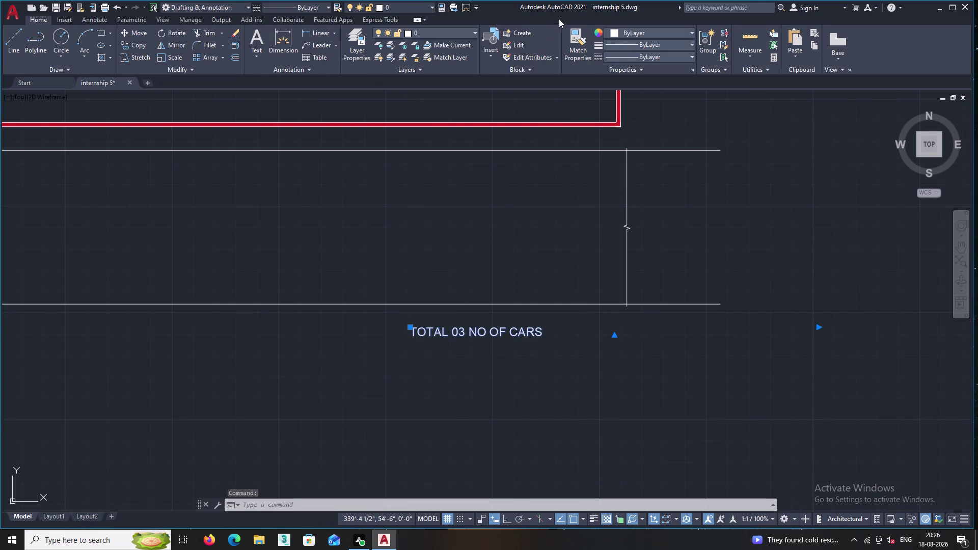
triple_click(613, 30)
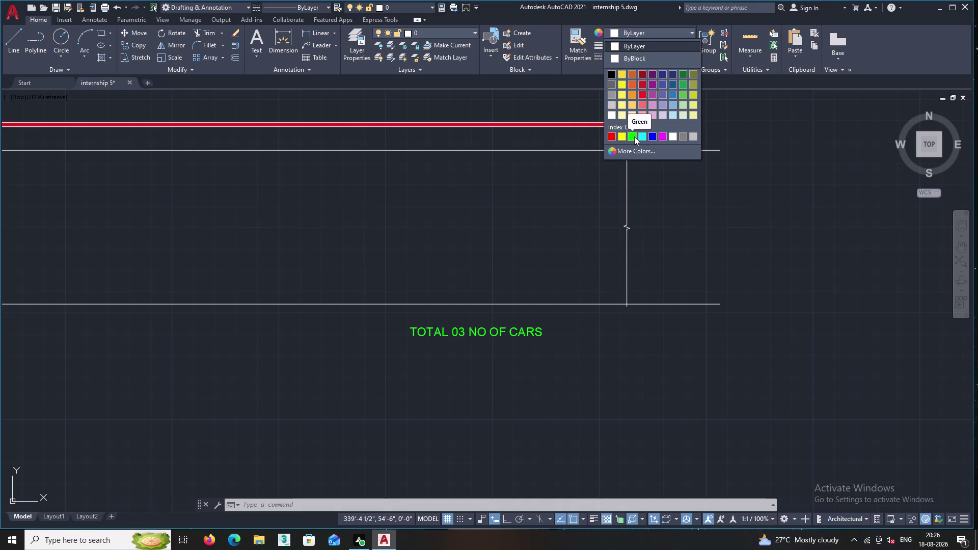
click(634, 136)
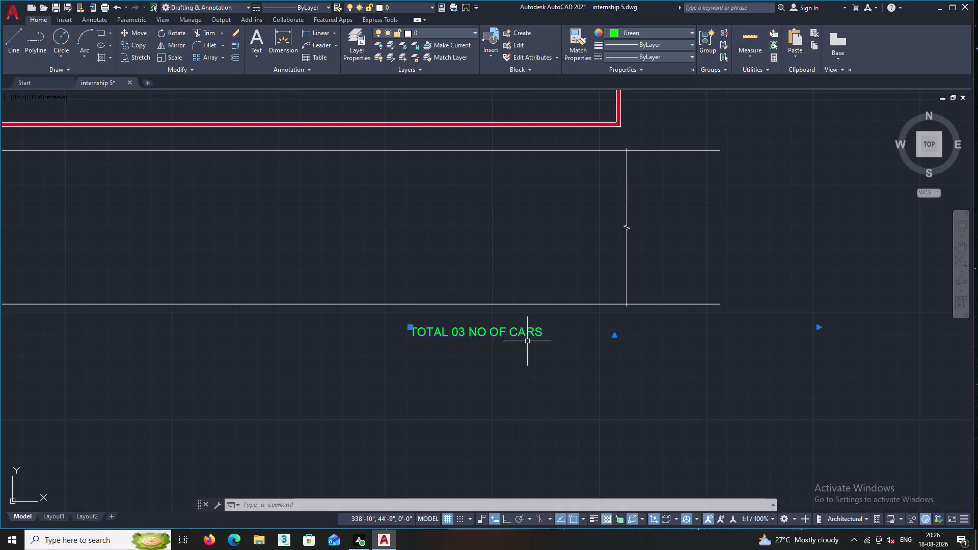
key(Escape)
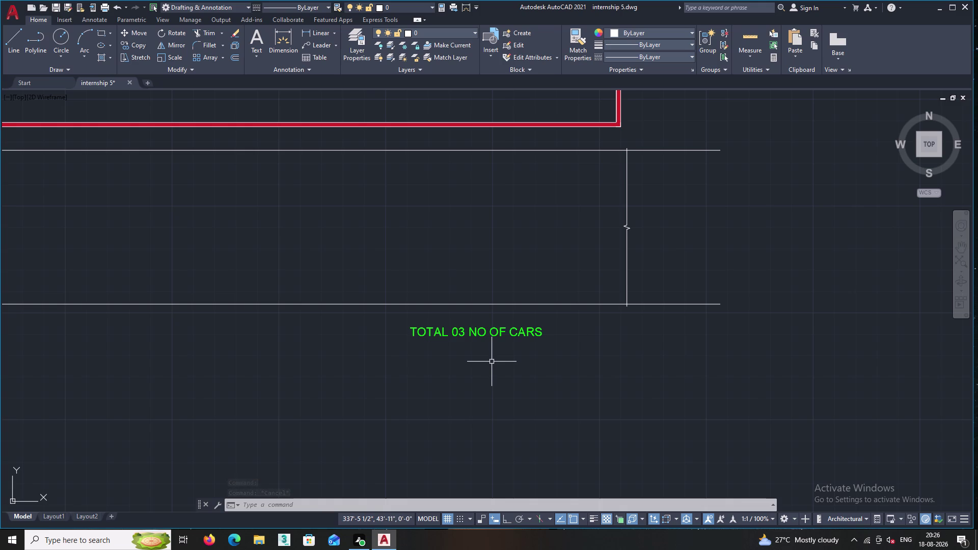
middle_drag(524, 358, 566, 357)
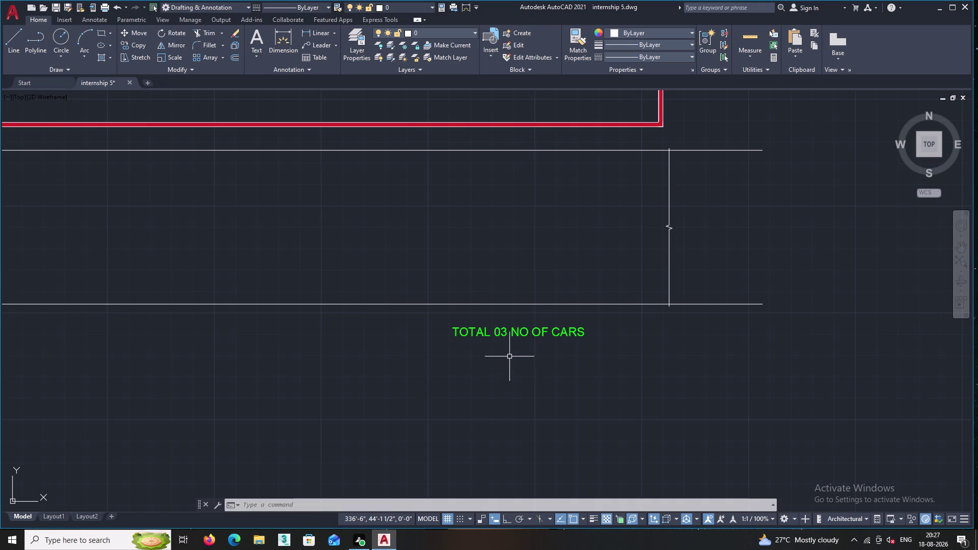
Find the GROUND FLOOR label and set its object colour to Cyan, then clear the selection.
scroll(down, 3)
middle_drag(434, 350, 630, 327)
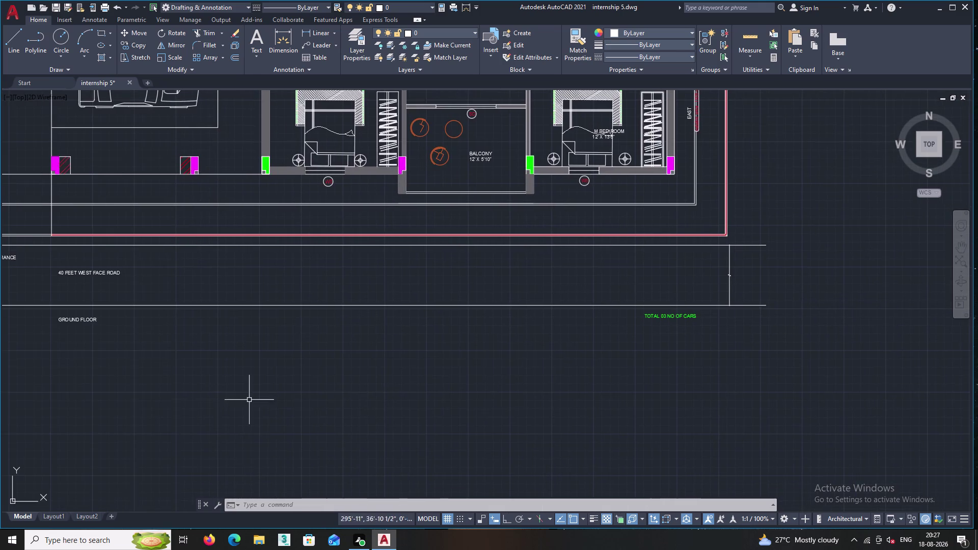
middle_drag(156, 399, 294, 396)
scroll(up, 3)
scroll(up, 3)
click(220, 305)
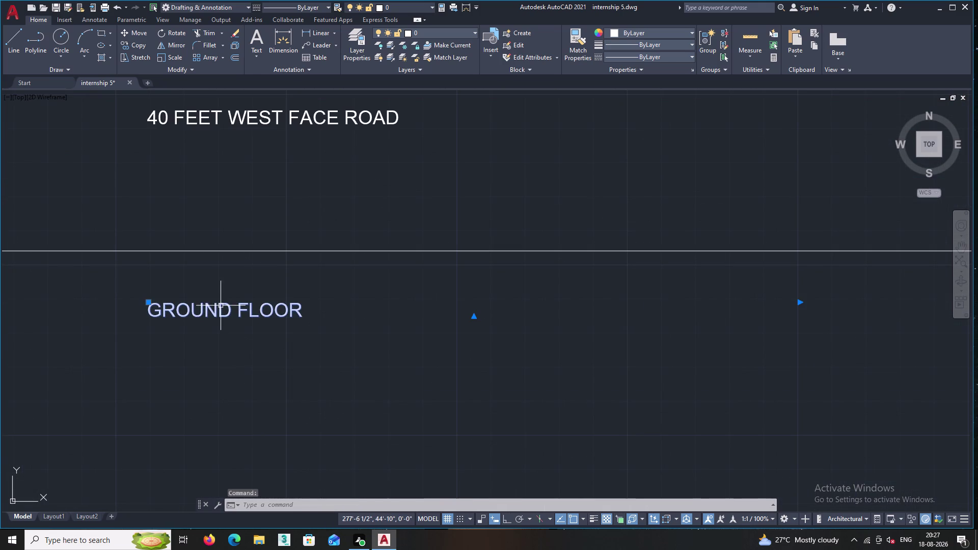
double_click(618, 30)
triple_click(616, 33)
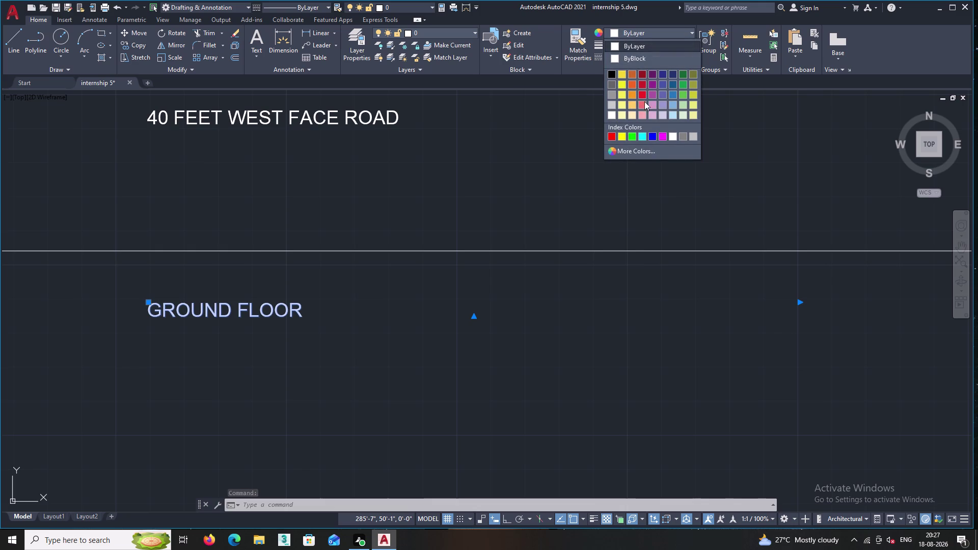
double_click(640, 139)
key(Escape)
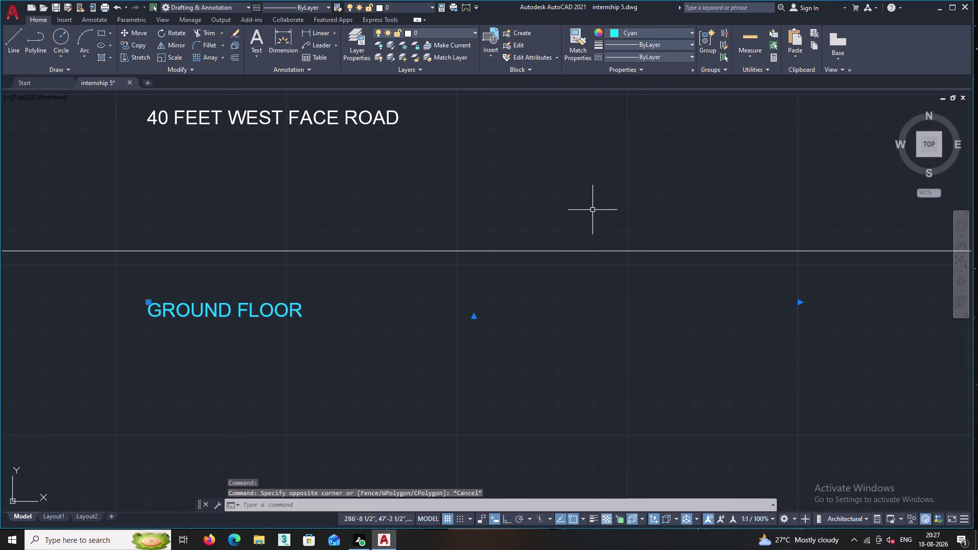
key(Escape)
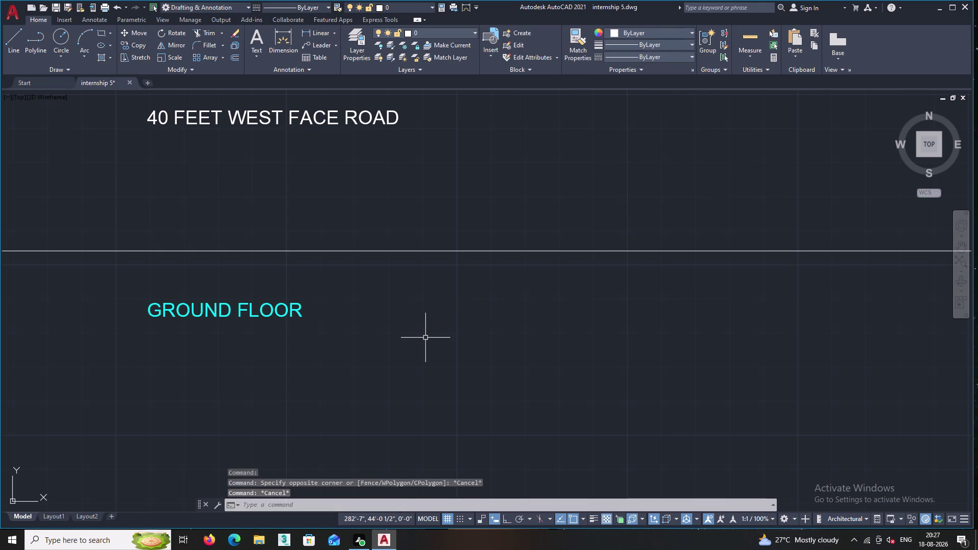
scroll(down, 3)
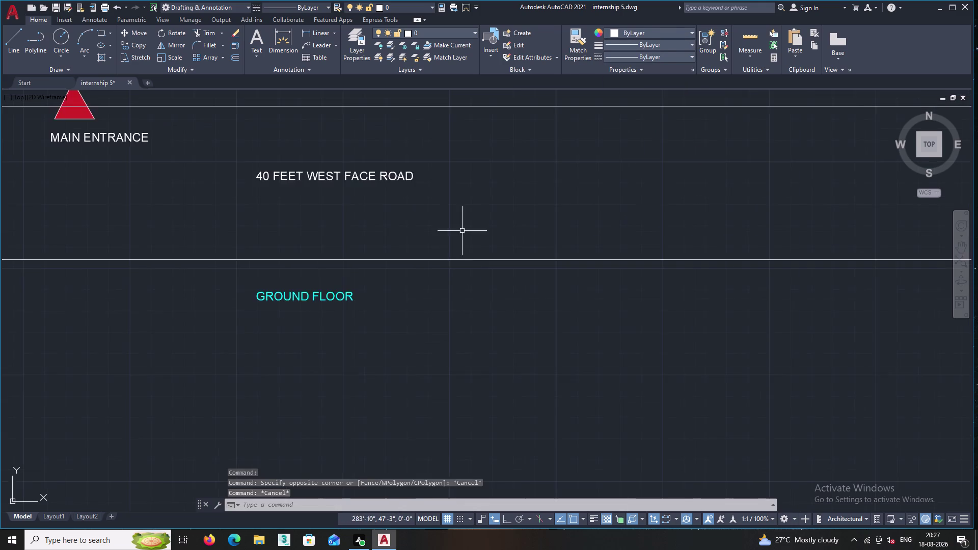
Zoom out and pan until the whole apartment plan and road strip are centred in view.
scroll(down, 3)
middle_drag(435, 235, 431, 353)
scroll(up, 3)
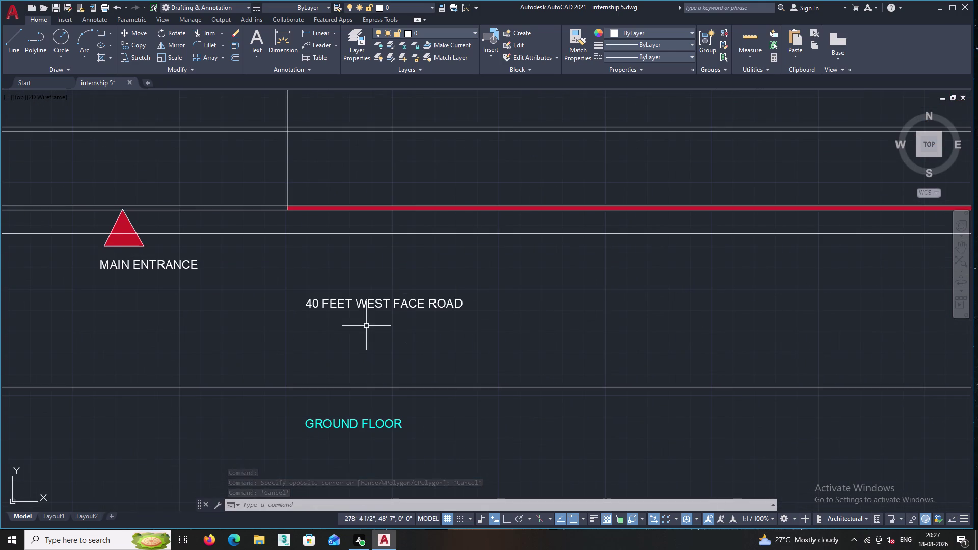
scroll(down, 3)
scroll(down, 3)
middle_drag(493, 320, 414, 365)
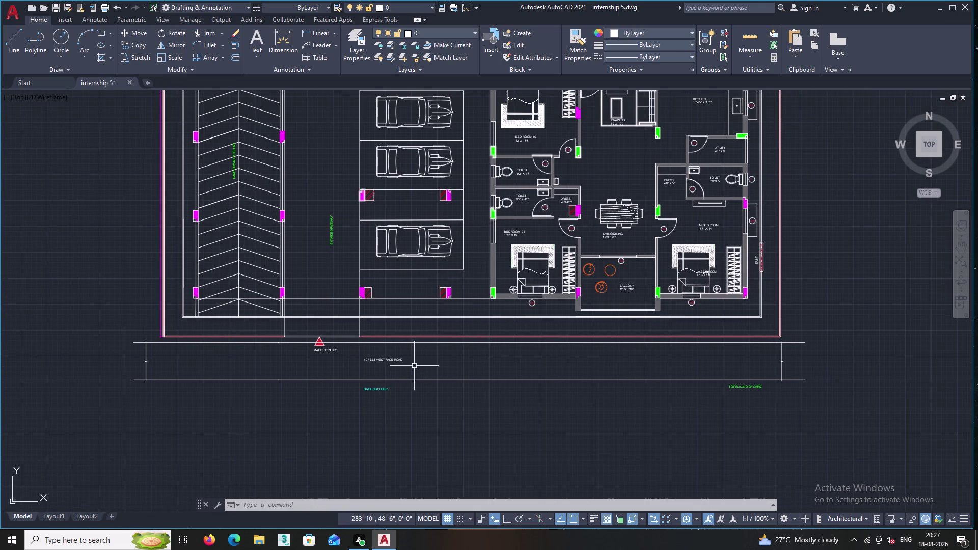
scroll(down, 3)
scroll(up, 3)
scroll(down, 3)
scroll(down, 3)
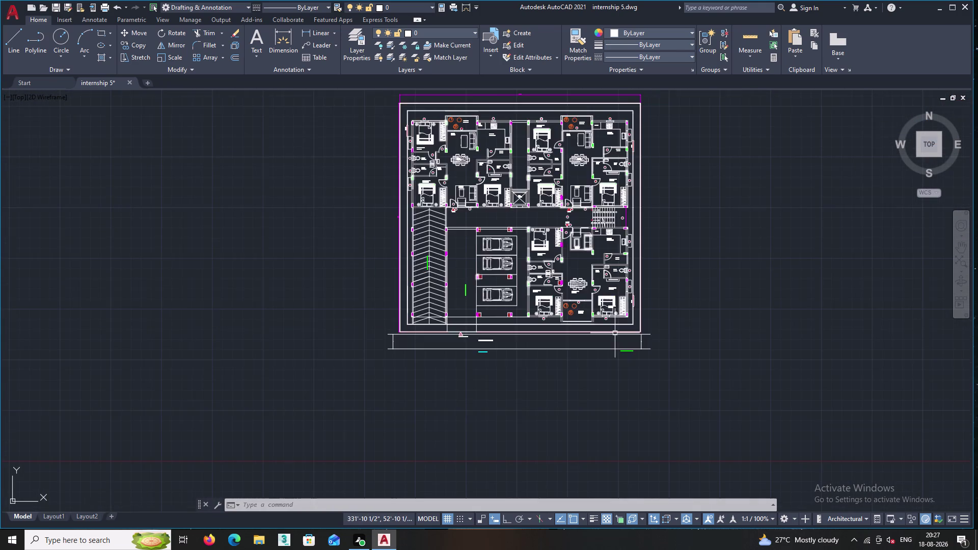
middle_drag(615, 333, 538, 419)
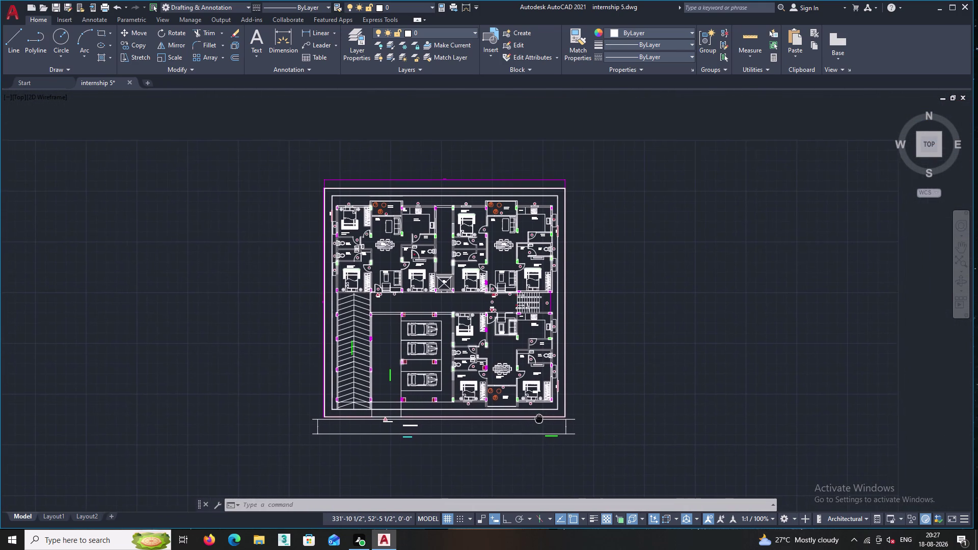
middle_drag(539, 418, 539, 419)
scroll(up, 3)
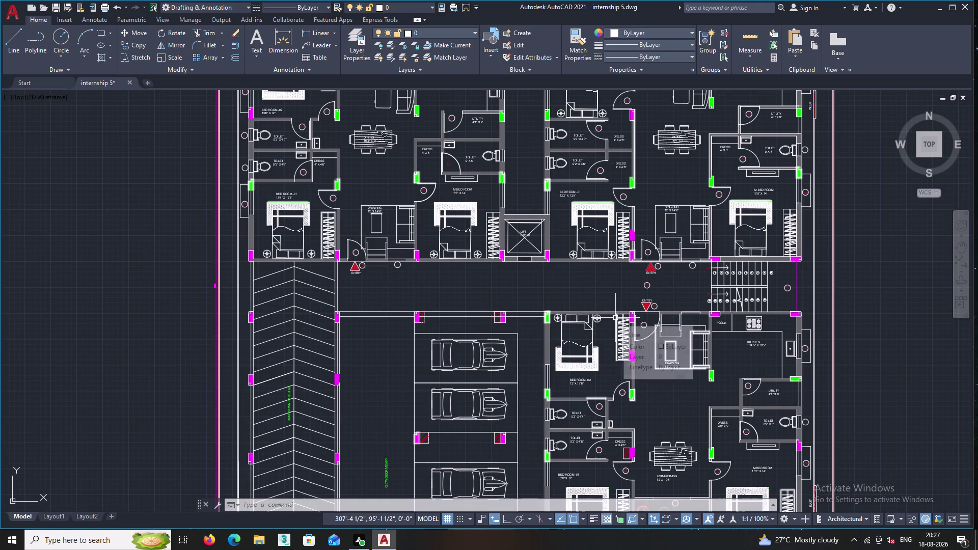
middle_drag(615, 317, 583, 324)
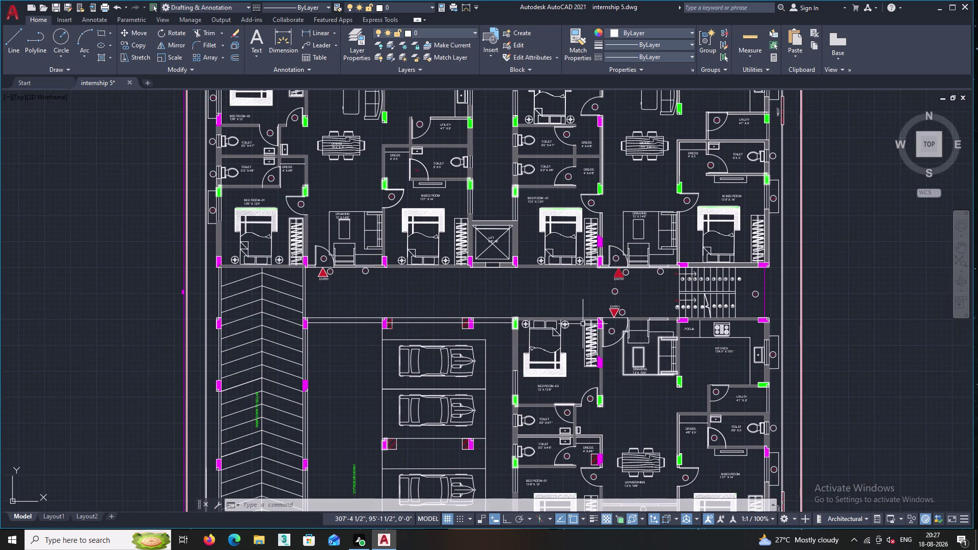
scroll(down, 3)
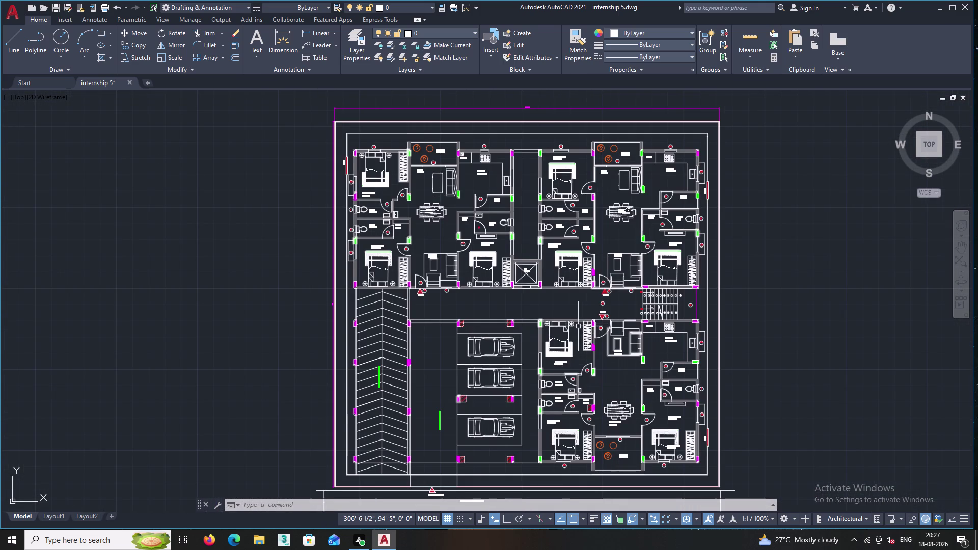
middle_drag(531, 320, 454, 333)
scroll(up, 3)
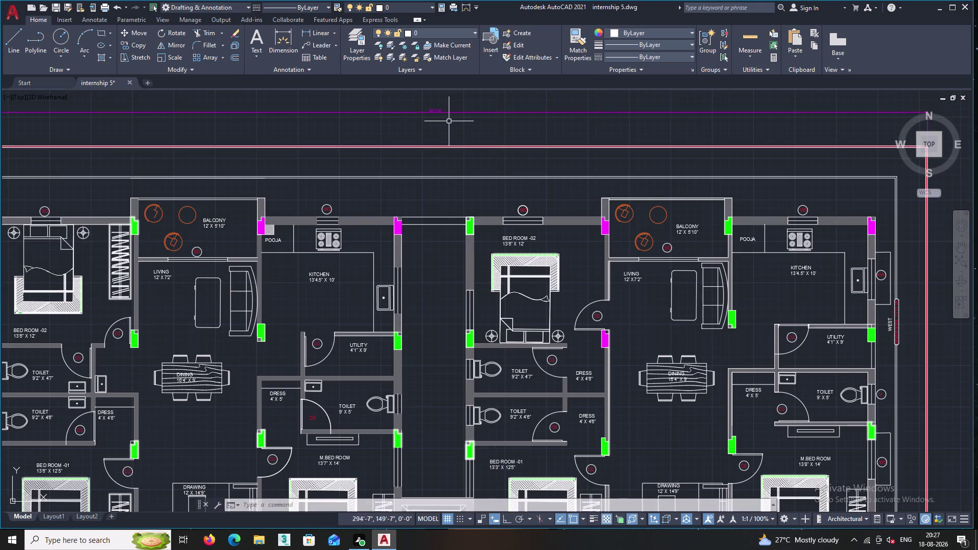
scroll(up, 3)
scroll(up, 3)
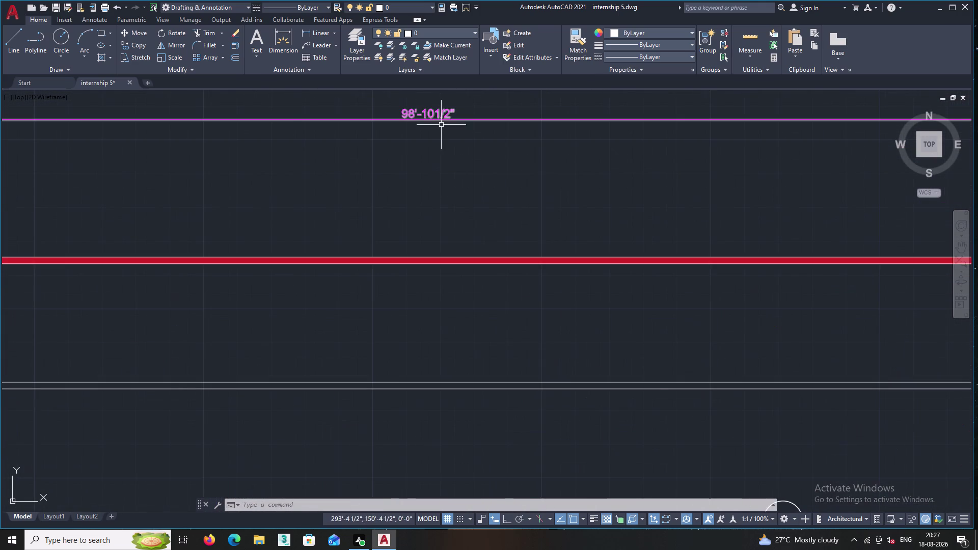
scroll(down, 3)
scroll(down, 3)
middle_drag(472, 156, 410, 148)
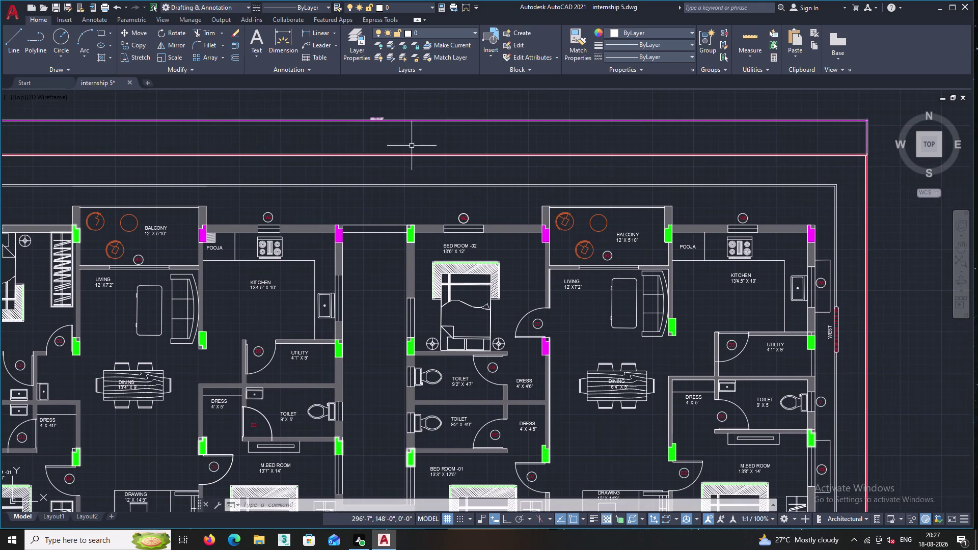
scroll(up, 3)
scroll(up, 3)
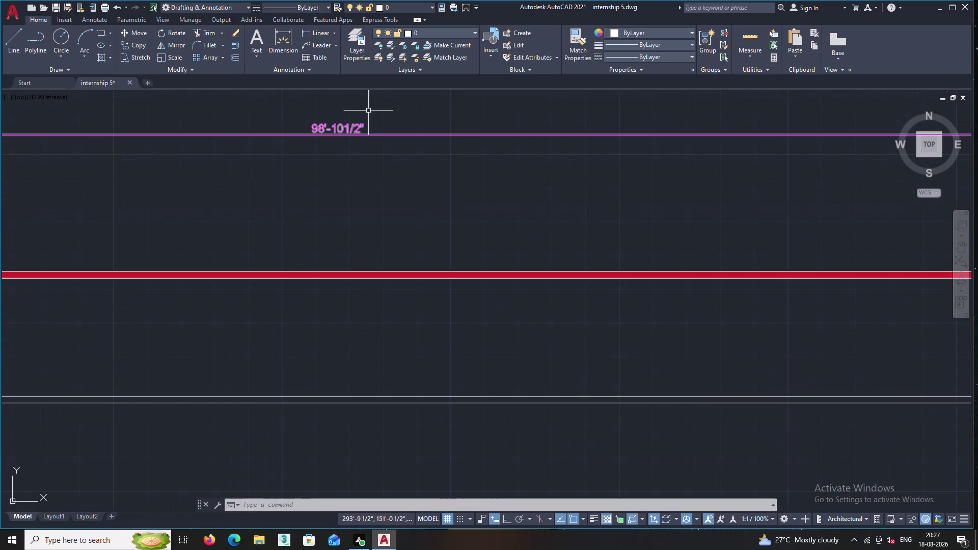
scroll(up, 3)
scroll(down, 3)
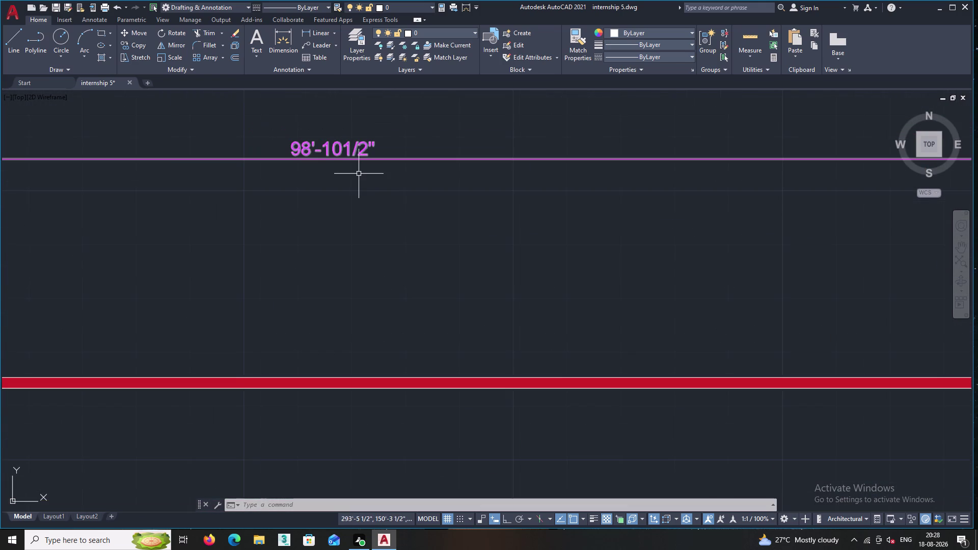
scroll(down, 3)
scroll(up, 3)
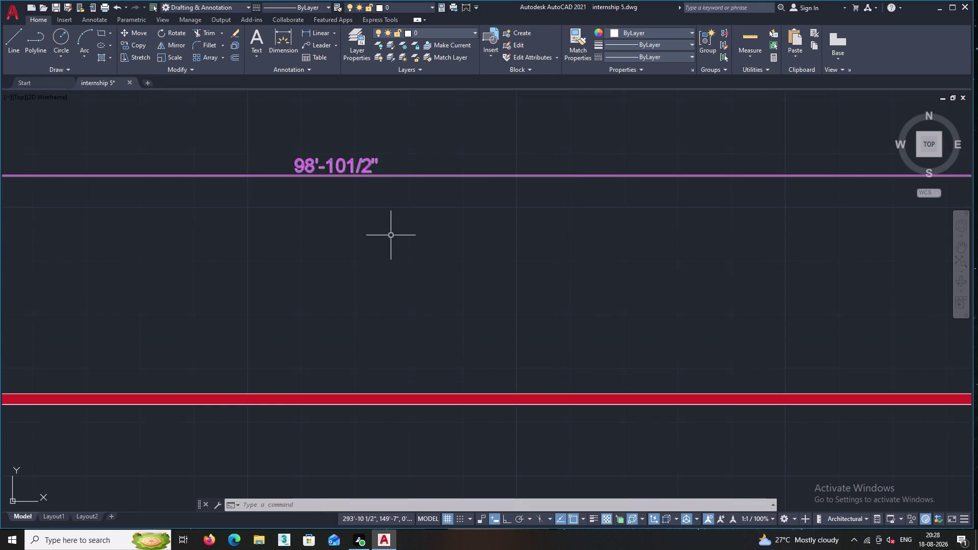
scroll(down, 3)
scroll(down, 3)
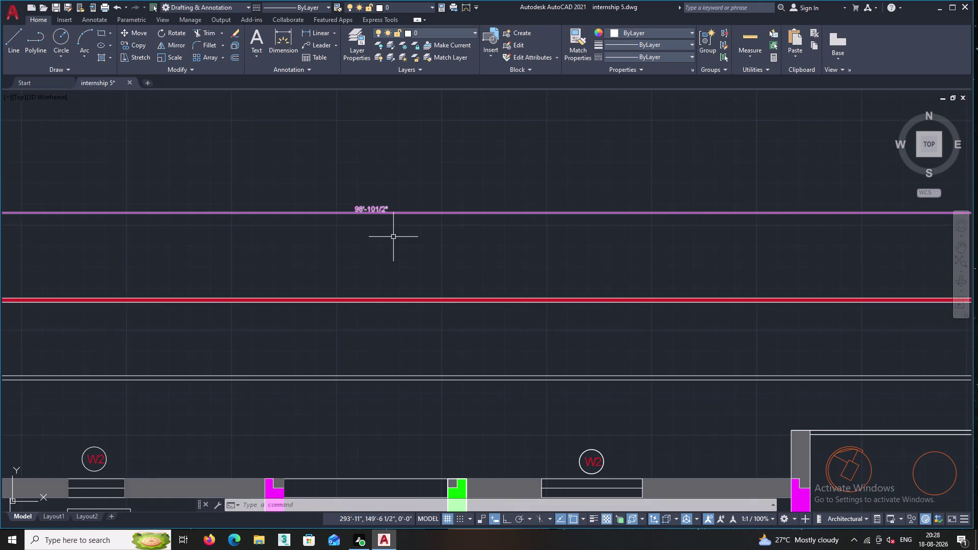
middle_drag(399, 245, 373, 211)
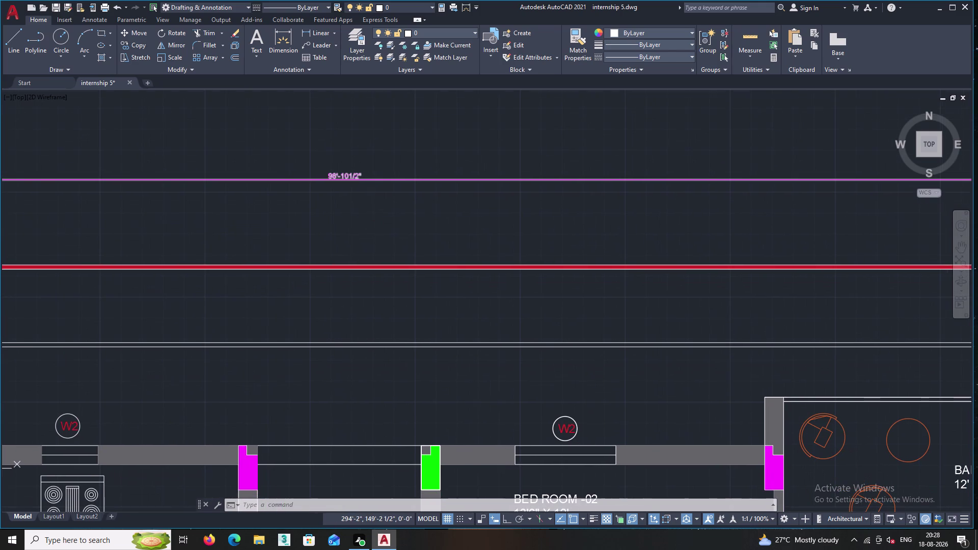
scroll(down, 3)
scroll(down, 3)
scroll(down, 3)
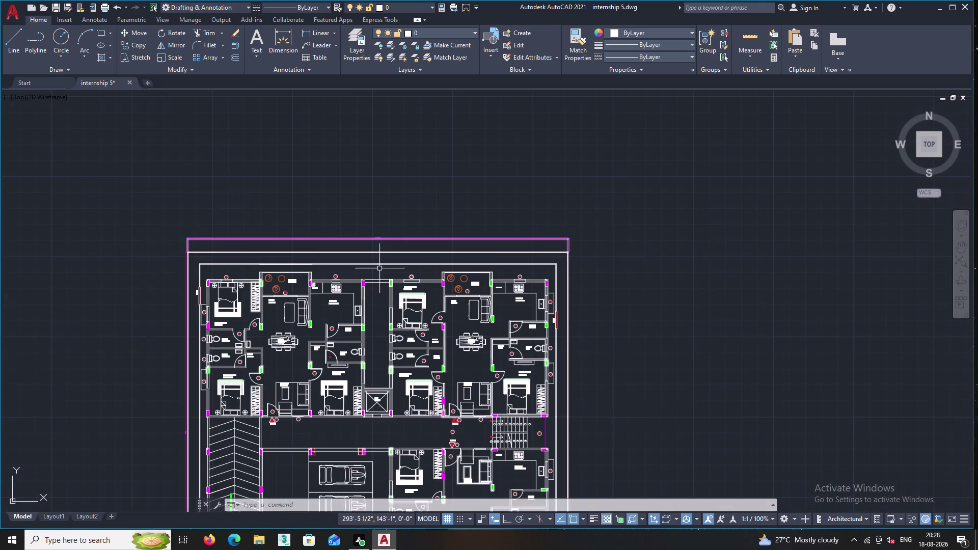
middle_drag(379, 274, 363, 224)
middle_drag(372, 264, 364, 225)
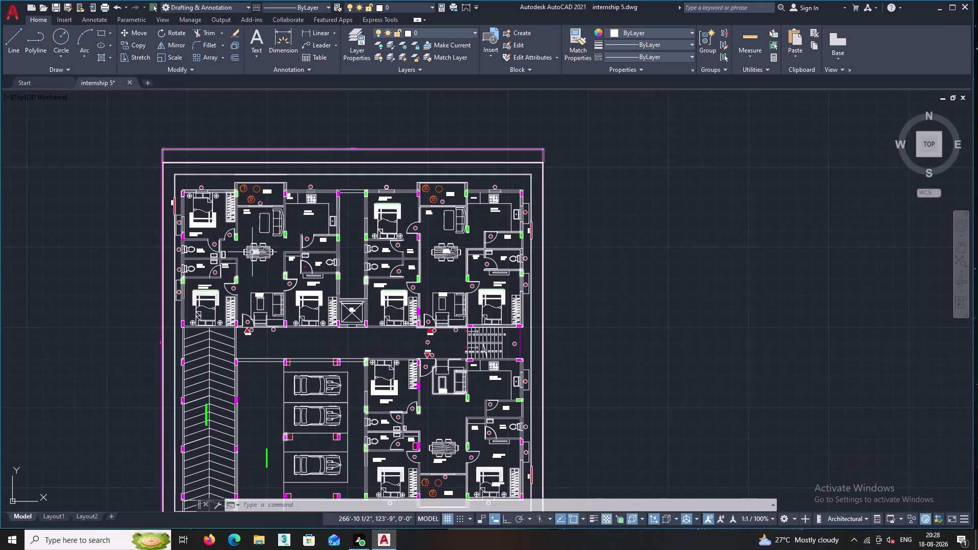
middle_drag(475, 316, 467, 252)
scroll(down, 3)
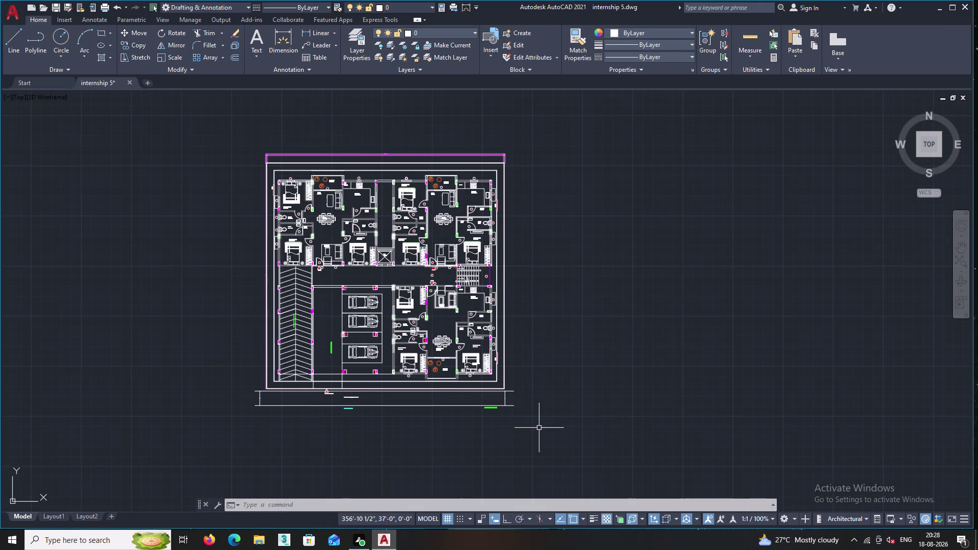
click(12, 15)
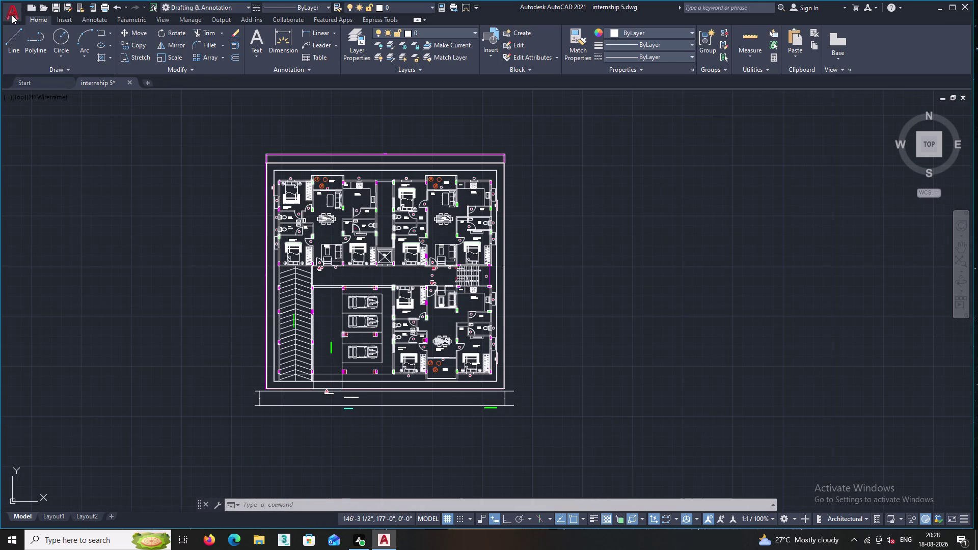
Set the plotter to AutoCAD PDF (High Quality Print) in the plot settings.
click(46, 115)
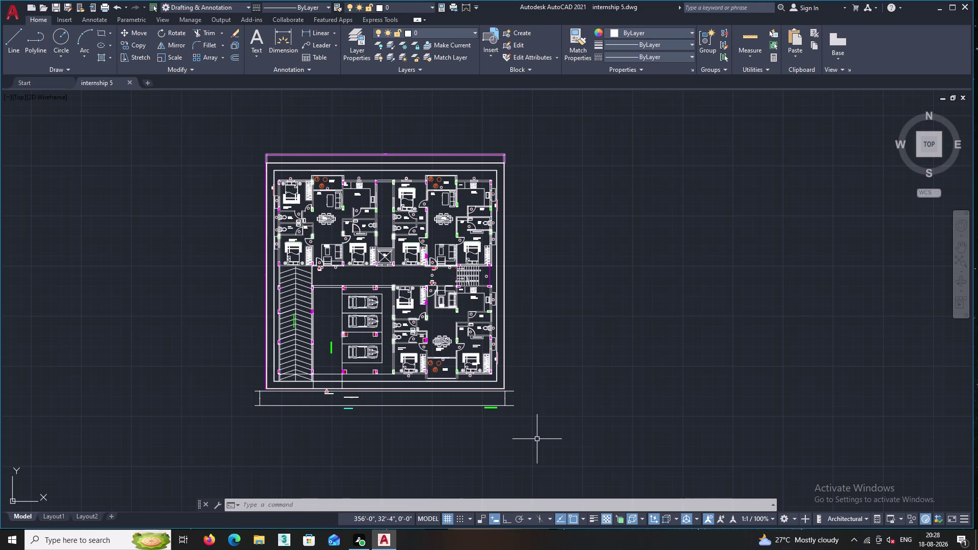
key(ctrl+p)
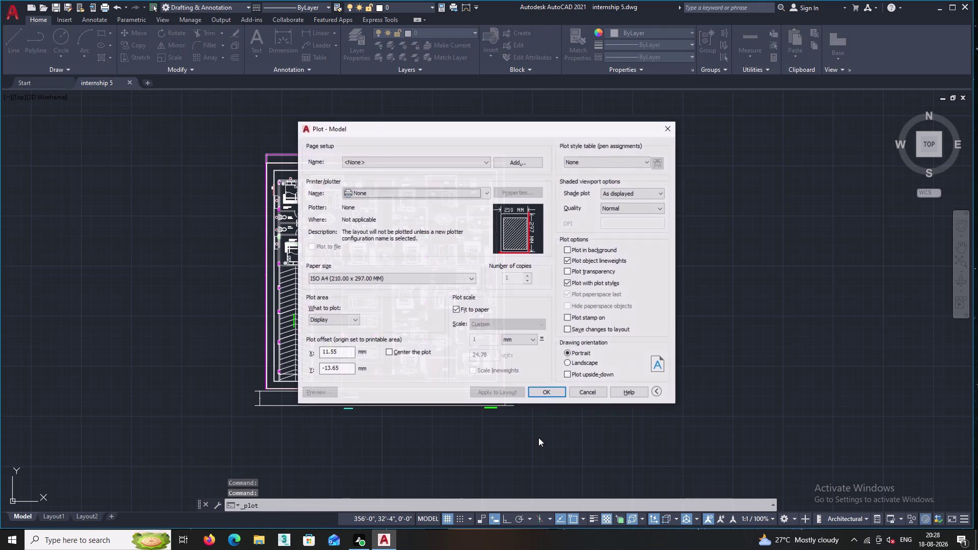
double_click(485, 189)
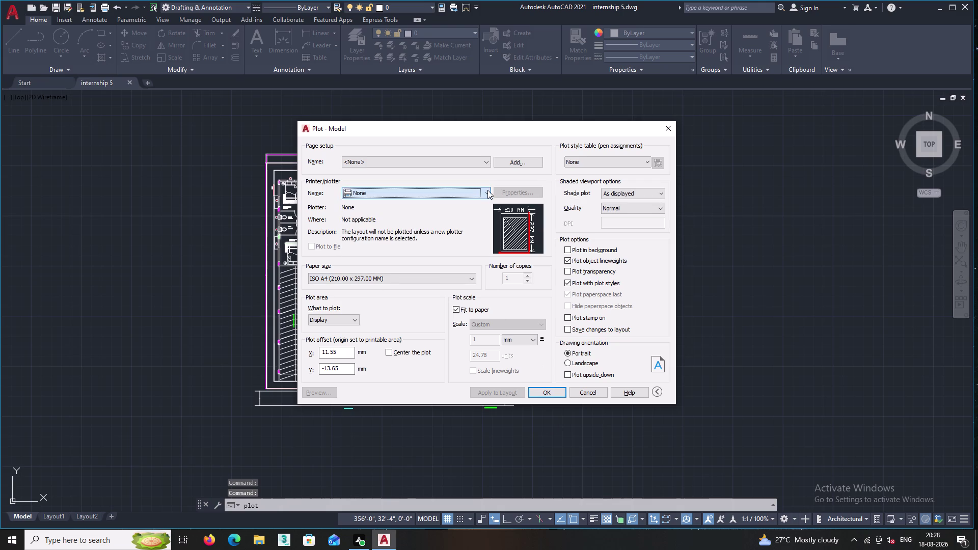
click(485, 191)
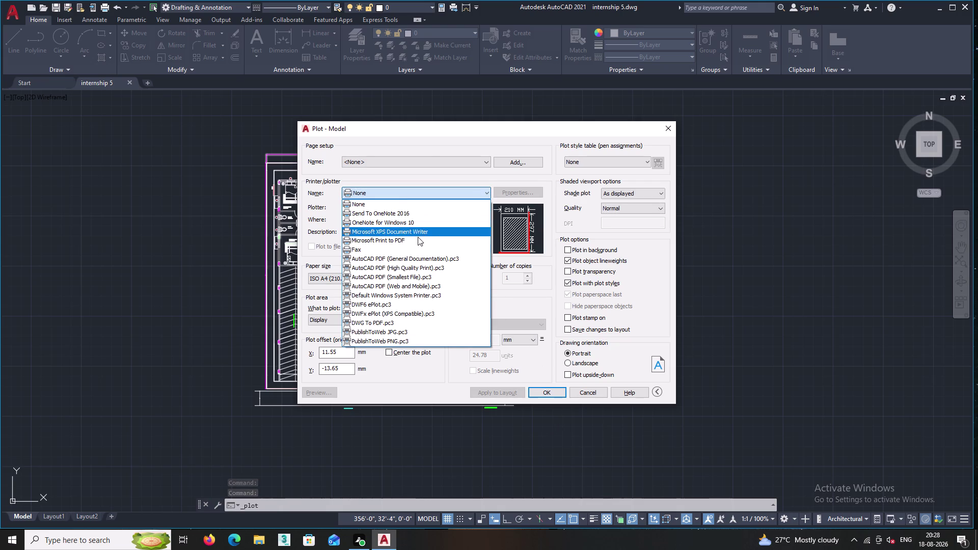
click(415, 266)
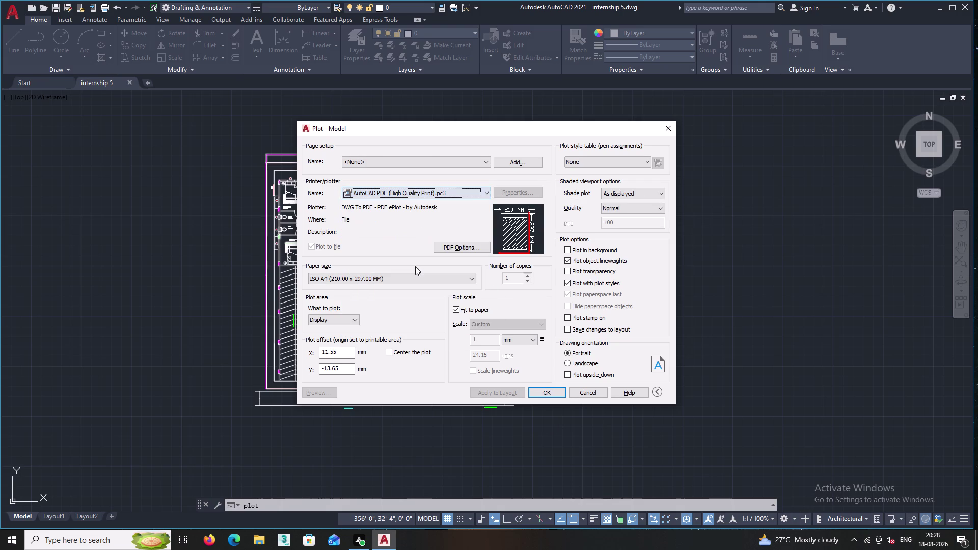
Load the Previous plot page setup and window the plot area around the floor plan.
click(480, 161)
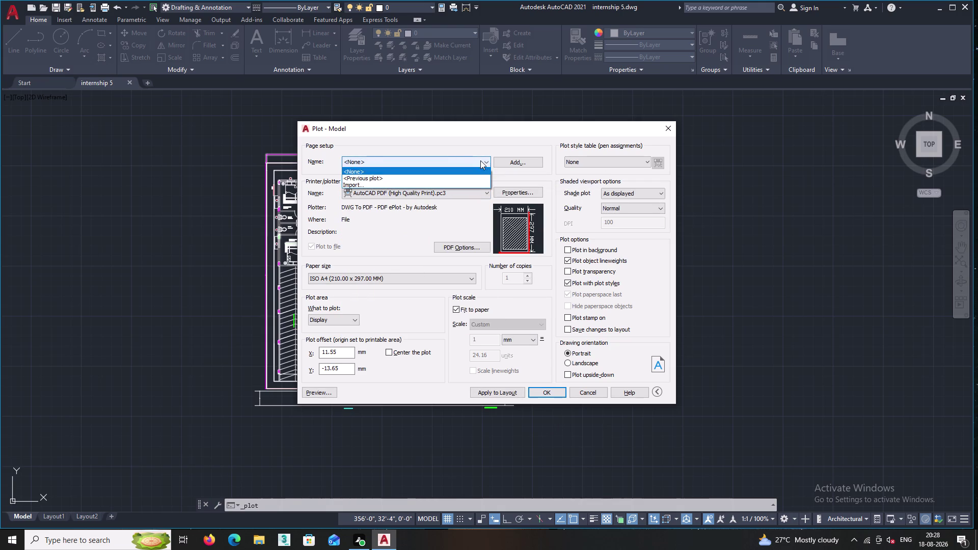
click(422, 180)
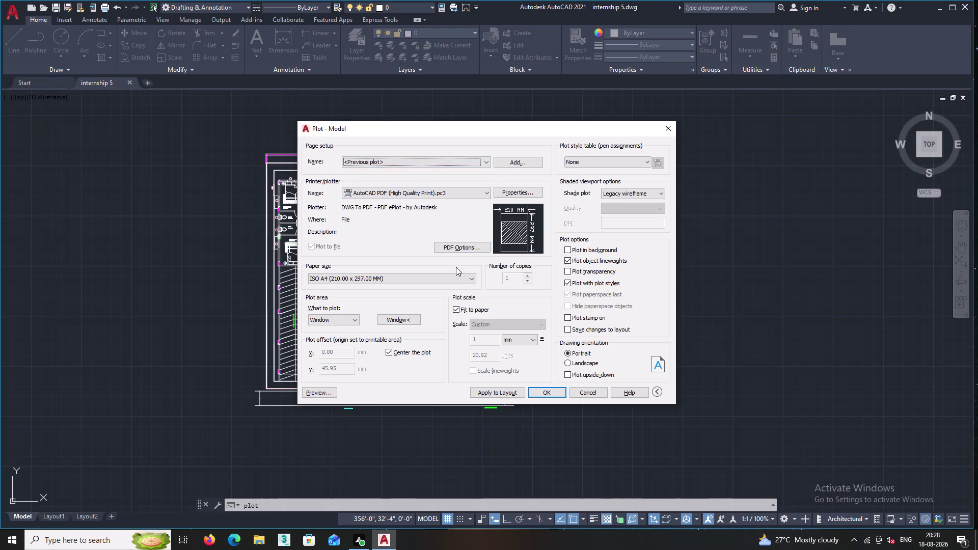
click(399, 321)
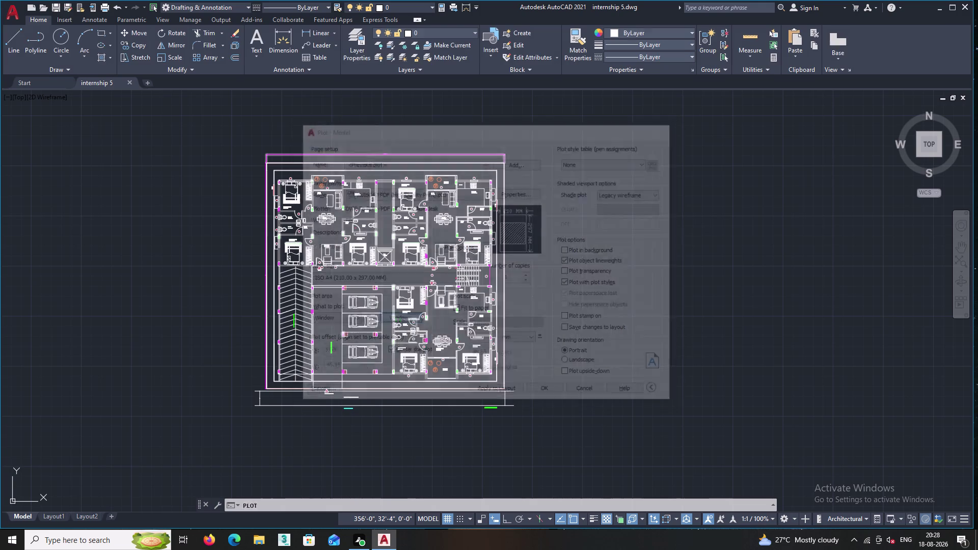
click(528, 419)
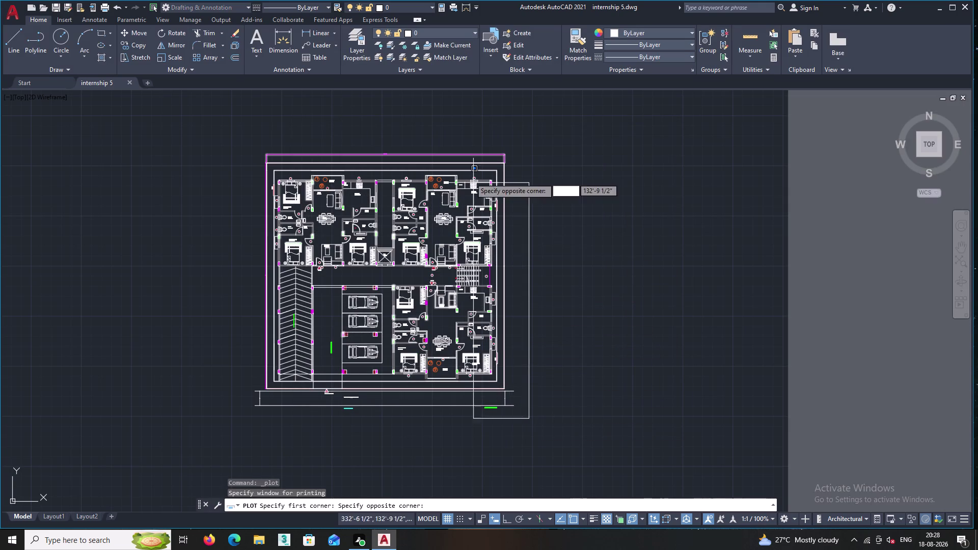
double_click(238, 138)
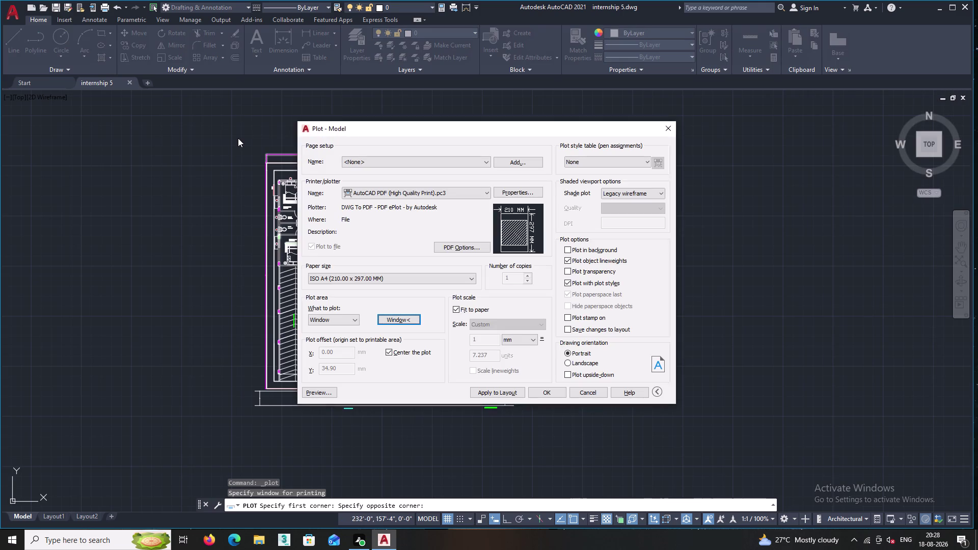
Preview the plan on portrait A4, inspect the rooms, then plot from the preview.
click(324, 392)
scroll(up, 3)
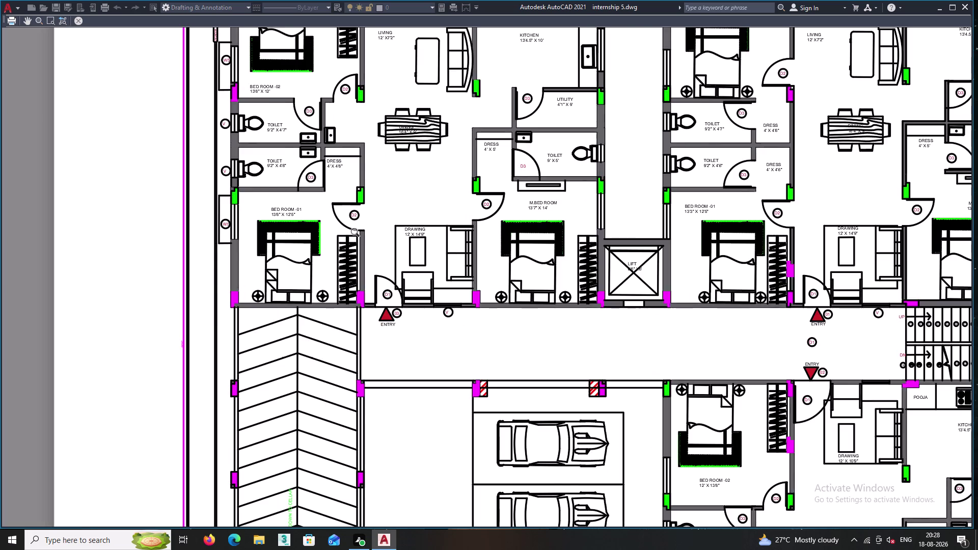
scroll(up, 3)
middle_drag(307, 207, 313, 246)
scroll(down, 3)
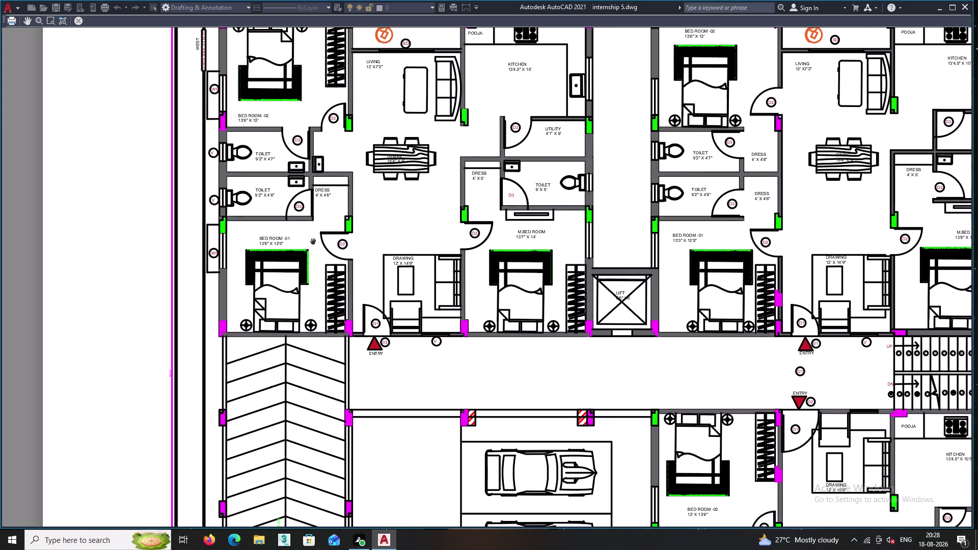
middle_drag(457, 322, 333, 207)
scroll(down, 3)
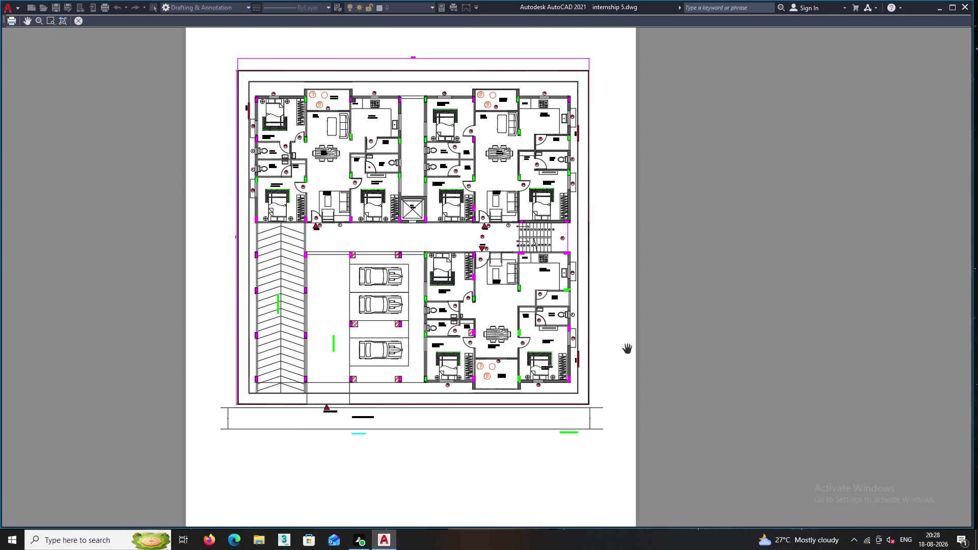
right_click(641, 325)
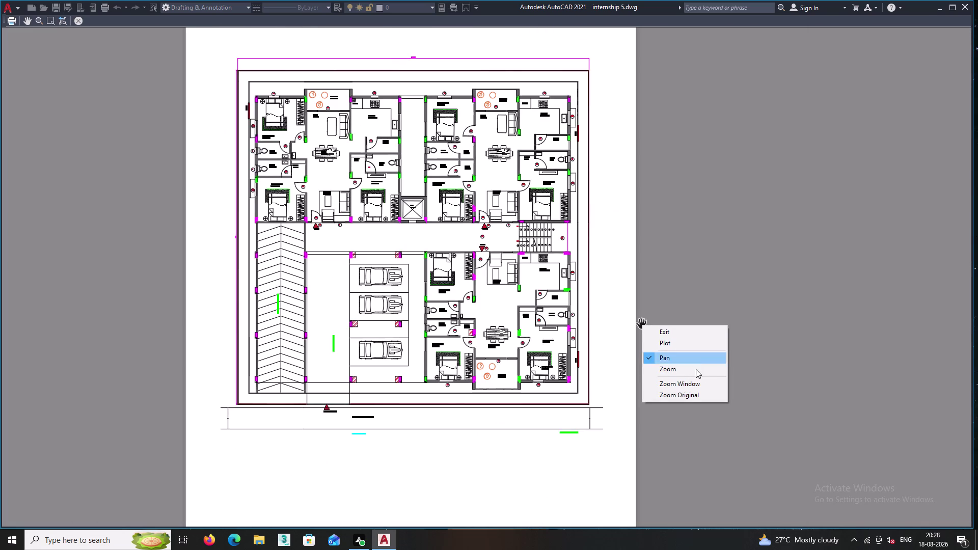
click(682, 347)
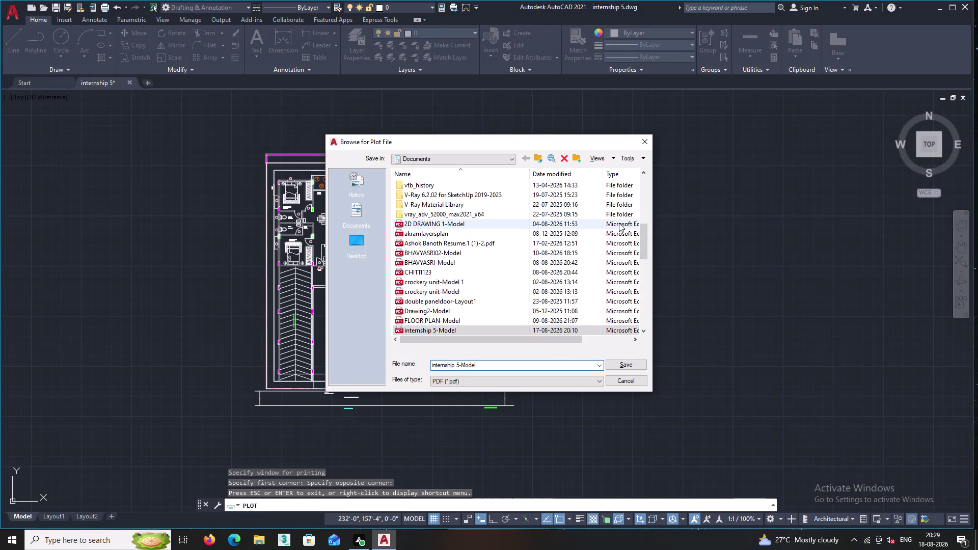
Save the PDF plot, cancel the leftover command, and bring back the plot settings.
click(645, 139)
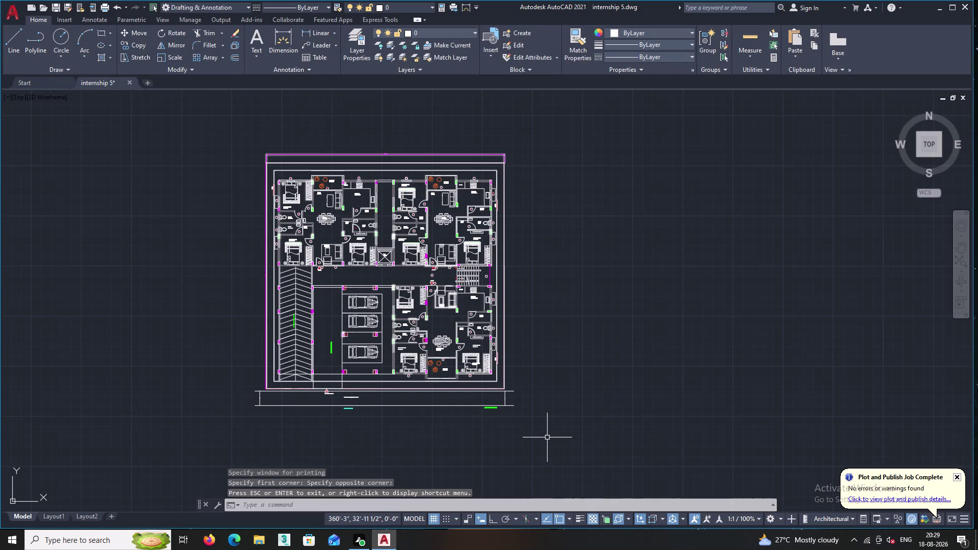
key(Escape)
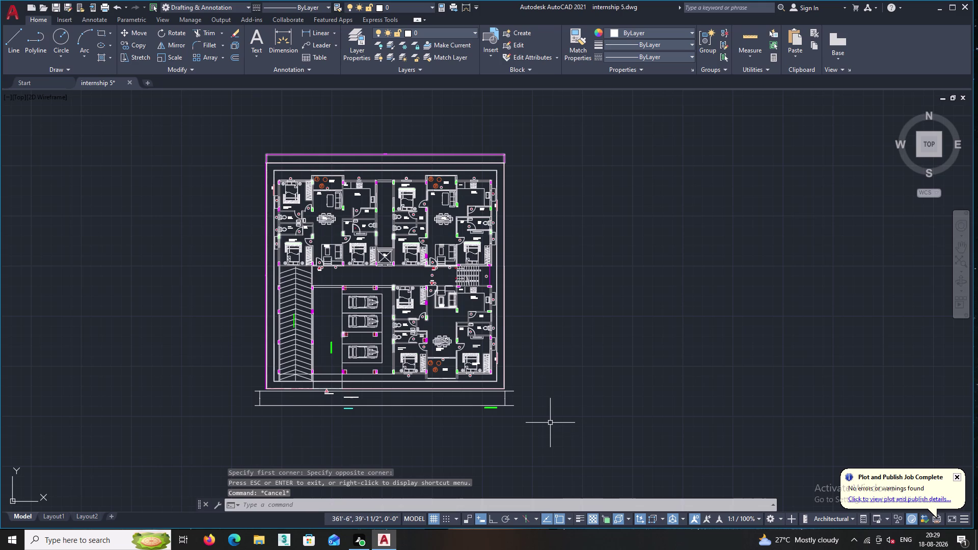
key(ctrl+p)
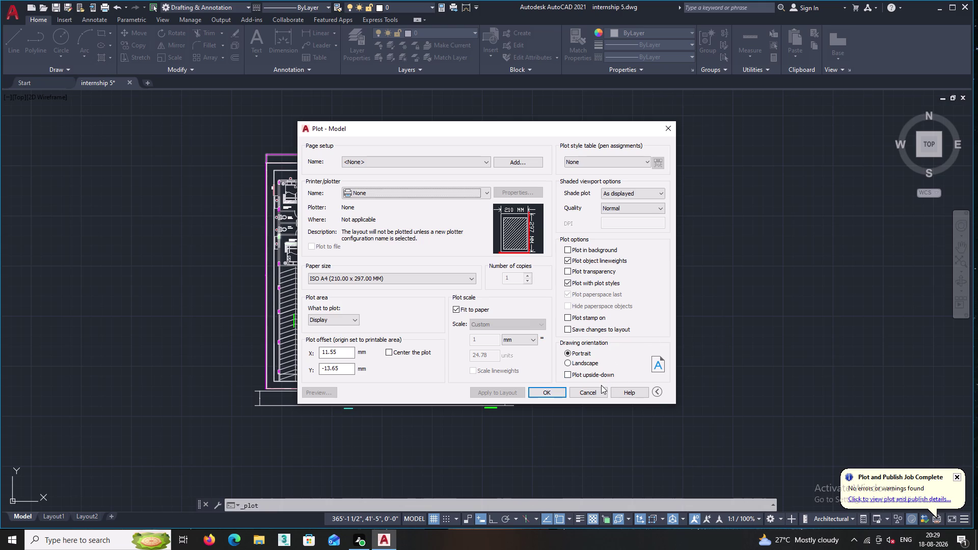
Dismiss the no-plotter warning and turn off plotting object lineweights.
click(659, 394)
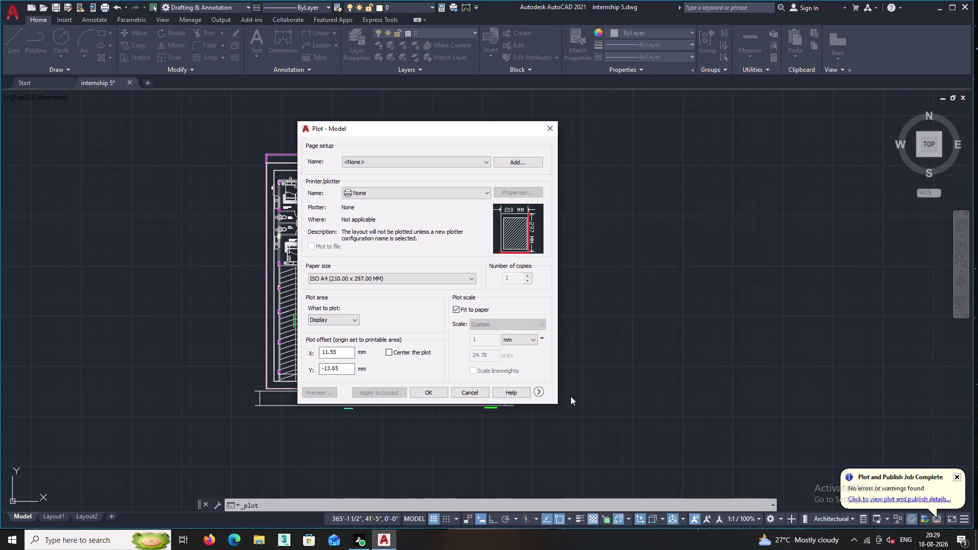
double_click(536, 392)
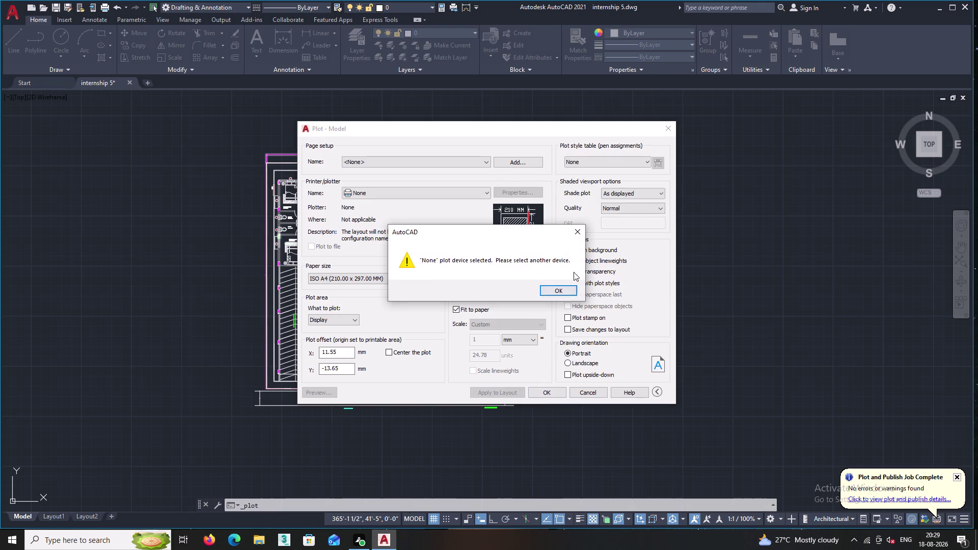
double_click(581, 229)
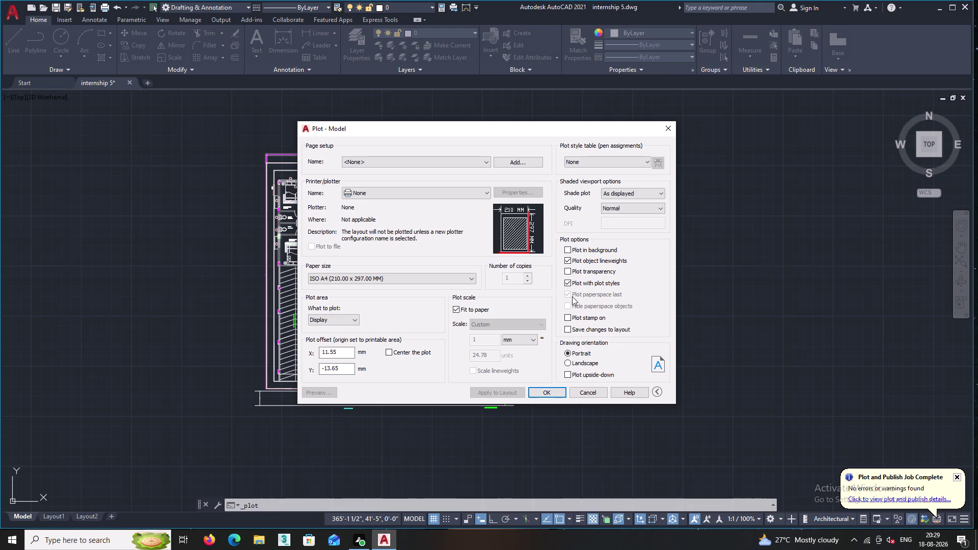
click(565, 260)
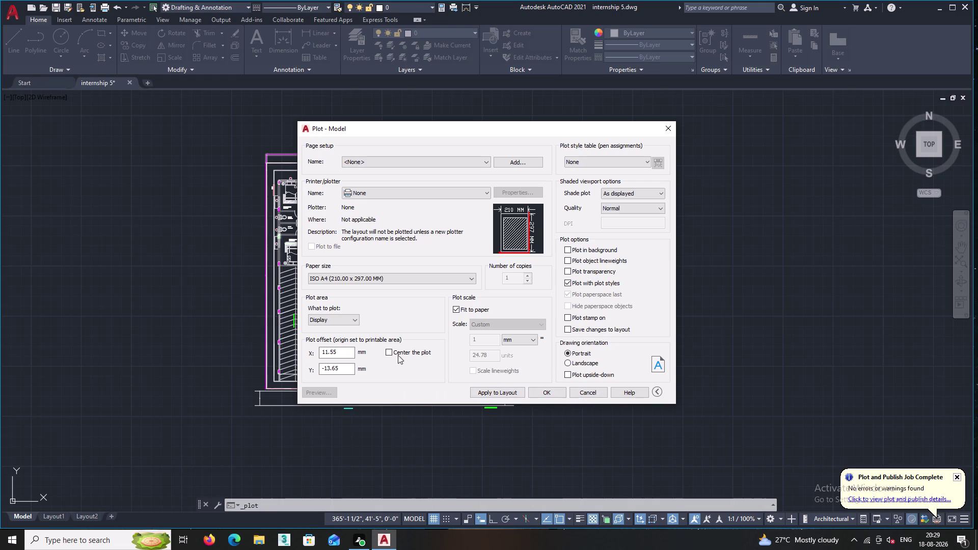
Load Previous plot, window around the whole plan, and preview the A4 page.
click(386, 351)
click(327, 392)
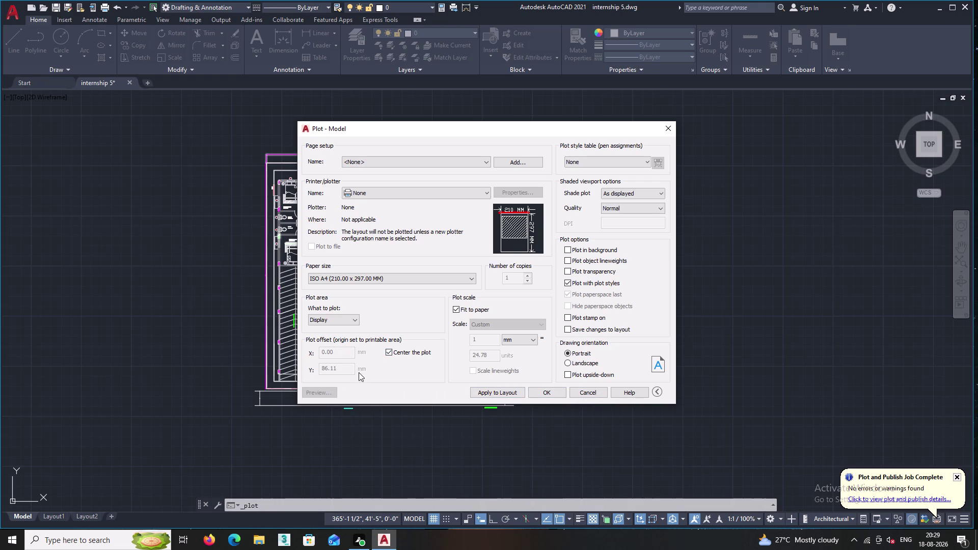
click(484, 162)
click(403, 180)
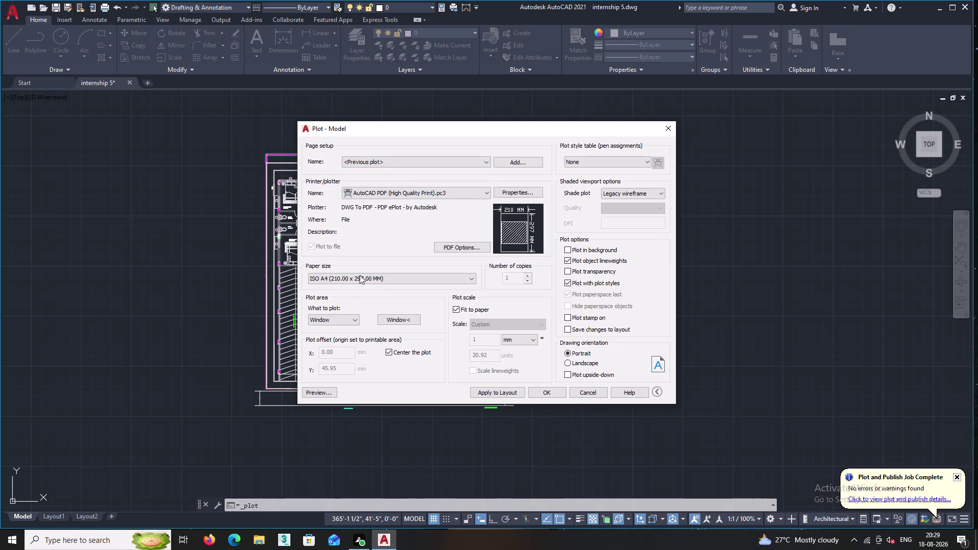
click(394, 318)
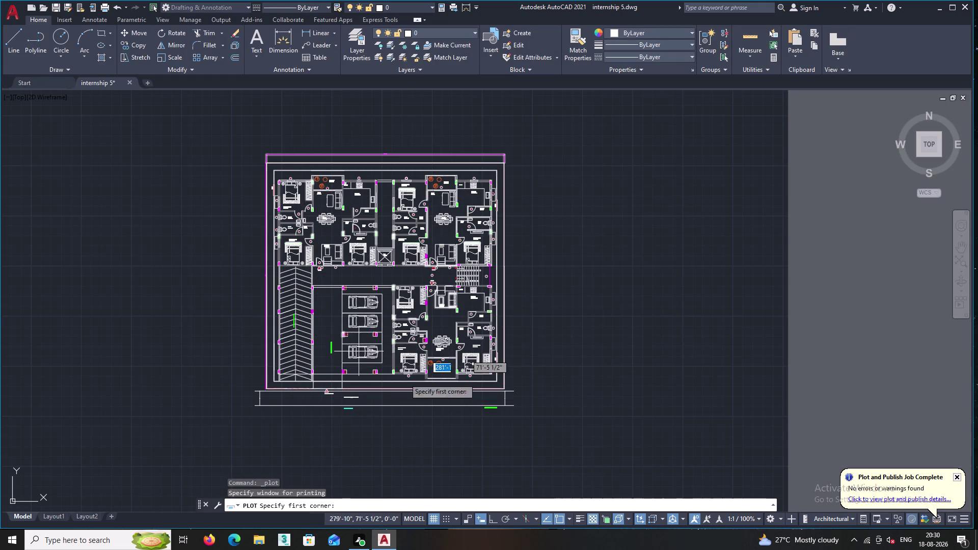
double_click(528, 418)
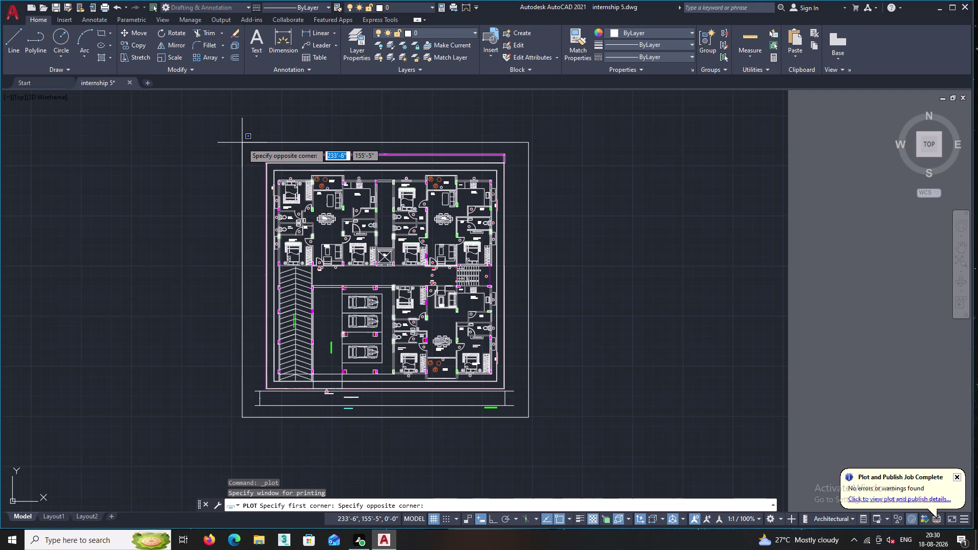
click(241, 143)
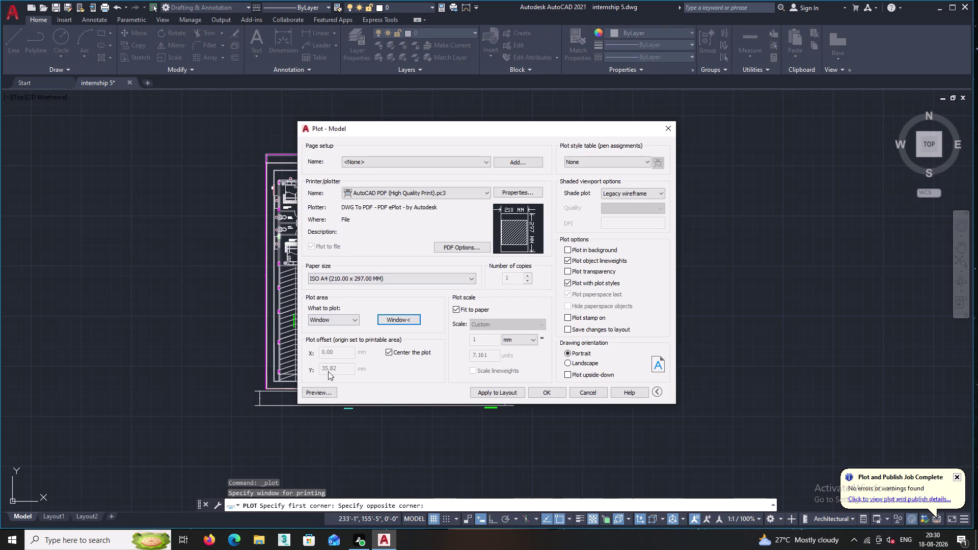
click(323, 394)
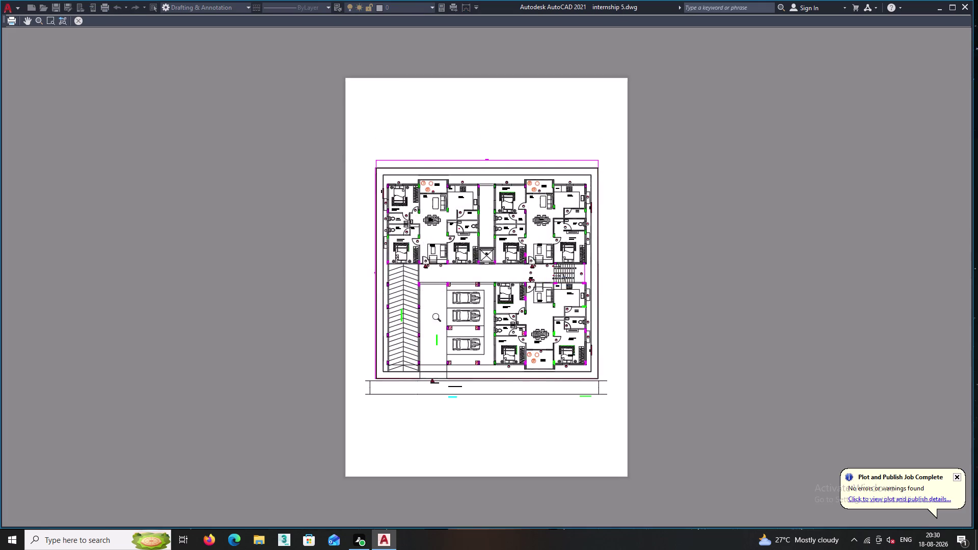
Inspect the bedrooms, wardrobes and upper flats in the preview, then close it.
scroll(up, 3)
scroll(up, 3)
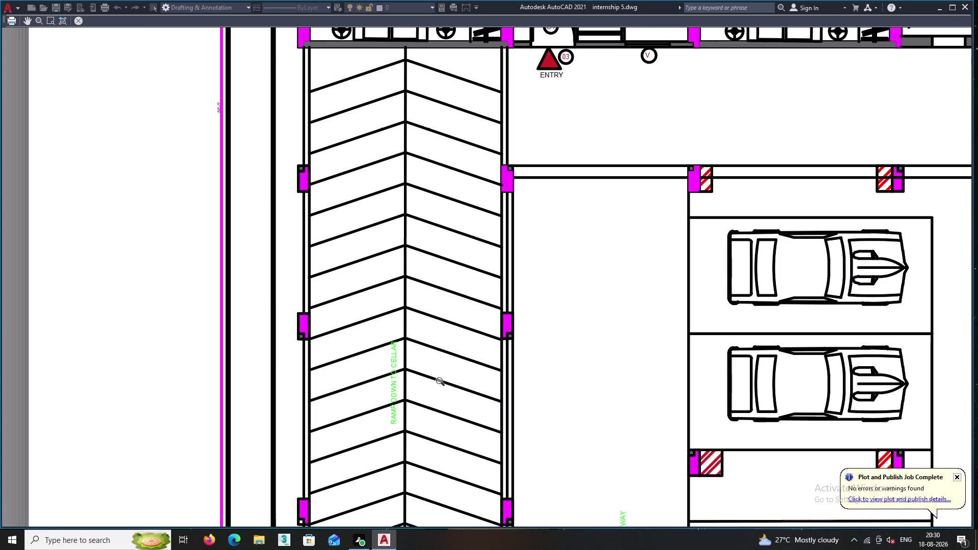
scroll(up, 3)
scroll(down, 3)
scroll(down, 3)
middle_drag(668, 359, 486, 327)
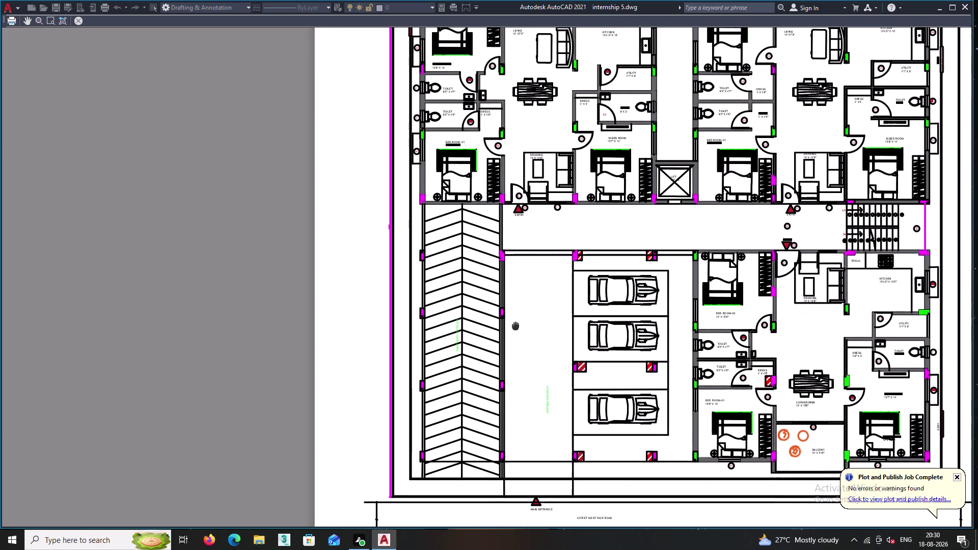
middle_drag(487, 326, 484, 327)
scroll(up, 3)
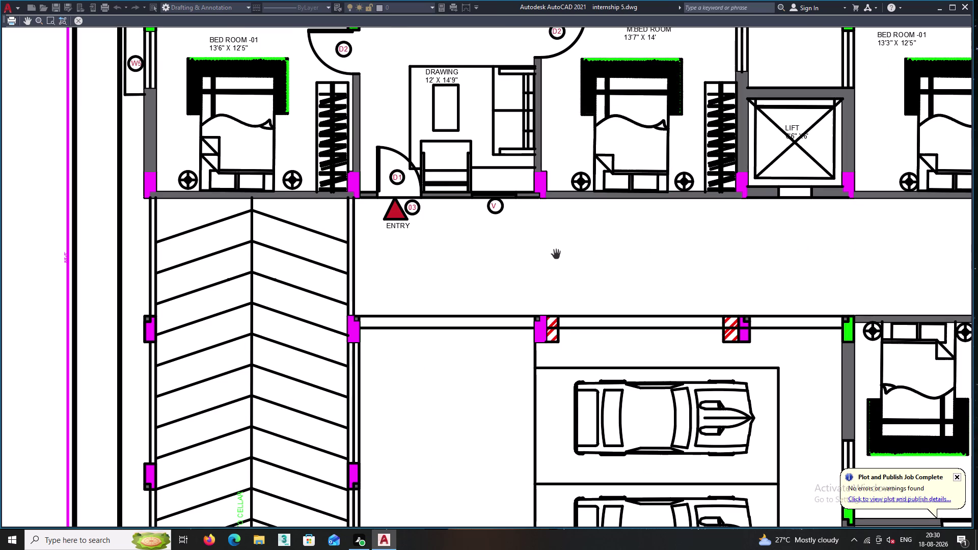
middle_drag(562, 254, 484, 245)
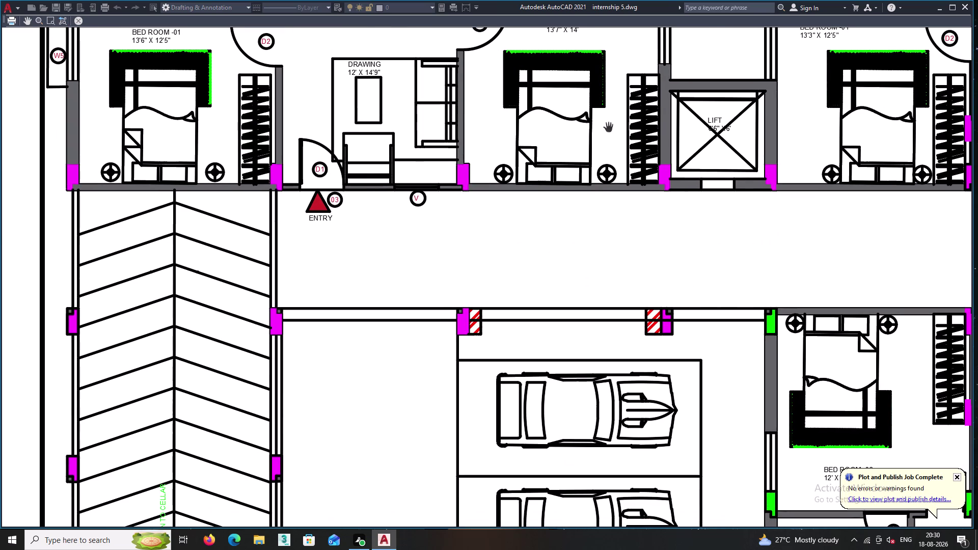
scroll(up, 3)
scroll(down, 3)
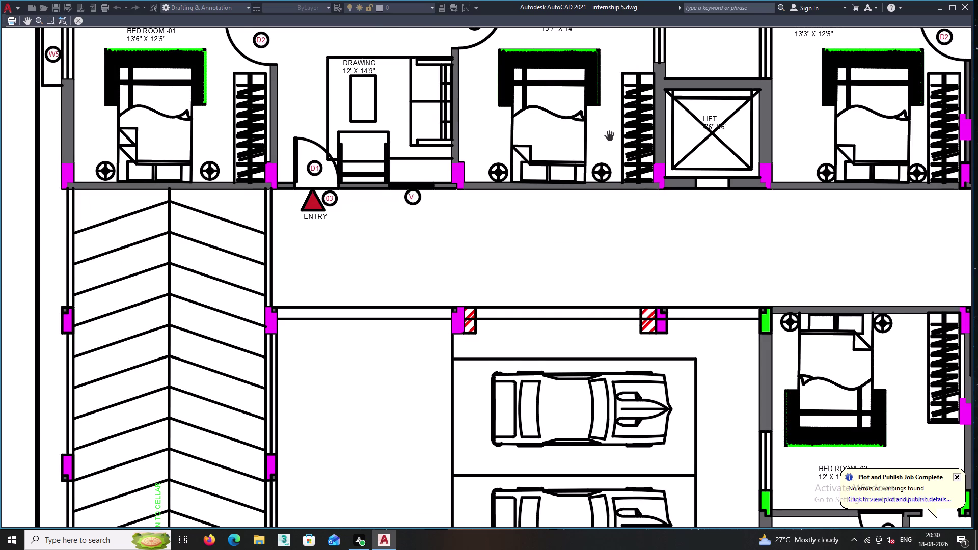
middle_drag(607, 140, 589, 220)
scroll(up, 3)
scroll(down, 3)
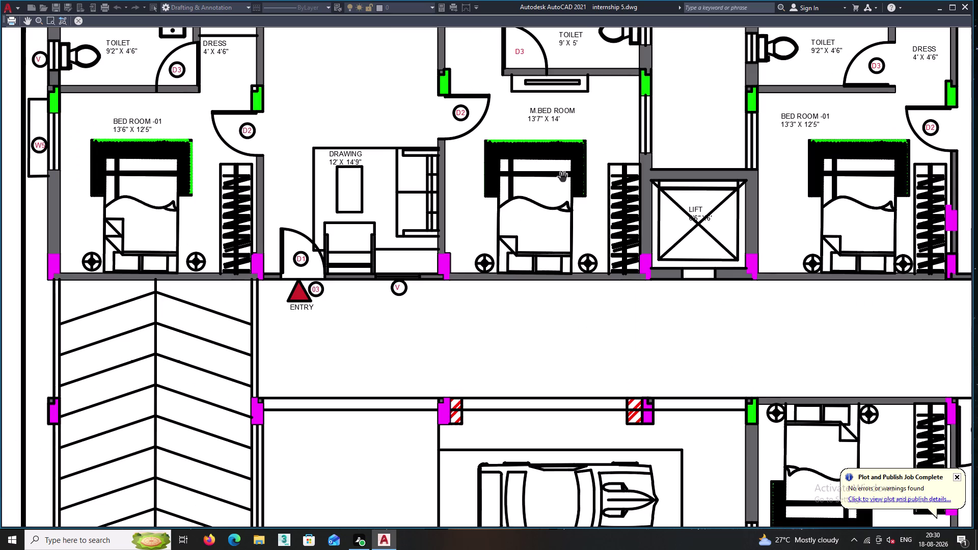
scroll(up, 3)
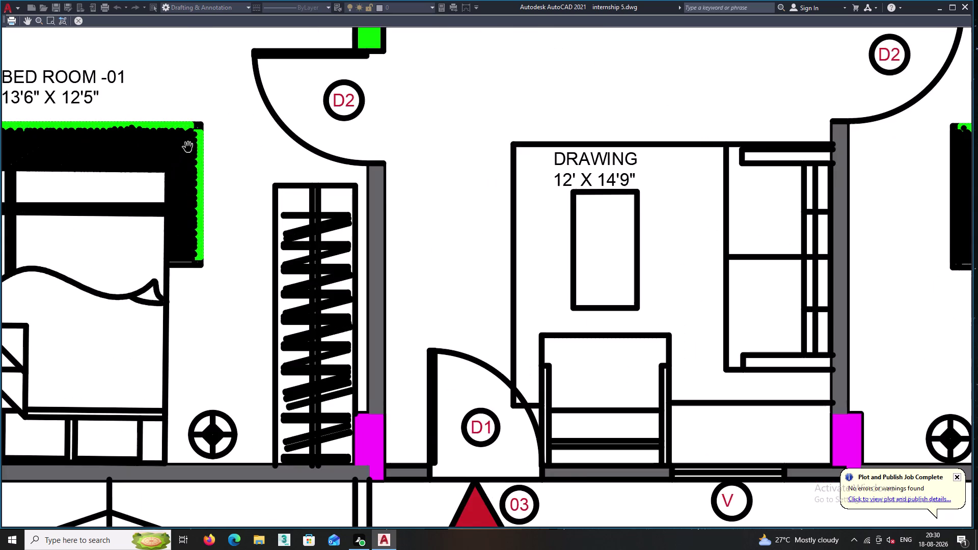
scroll(up, 3)
scroll(down, 3)
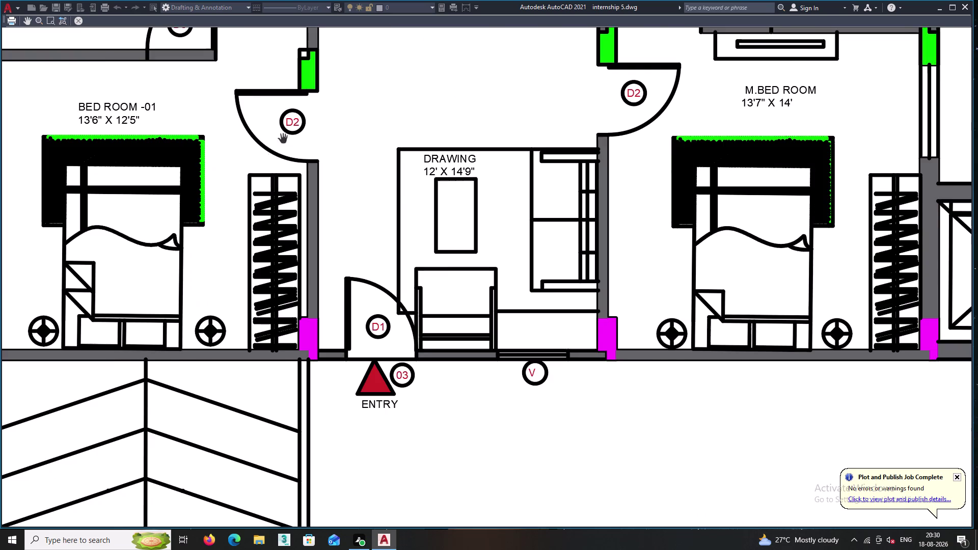
scroll(down, 3)
middle_drag(315, 125, 271, 145)
scroll(down, 3)
middle_drag(420, 231, 279, 181)
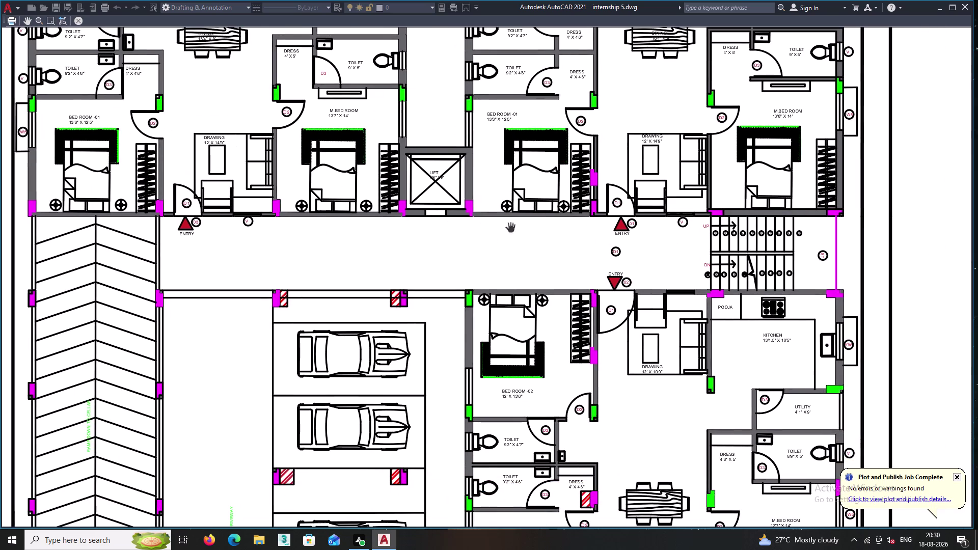
middle_drag(589, 237, 522, 239)
middle_drag(503, 239, 485, 271)
scroll(up, 3)
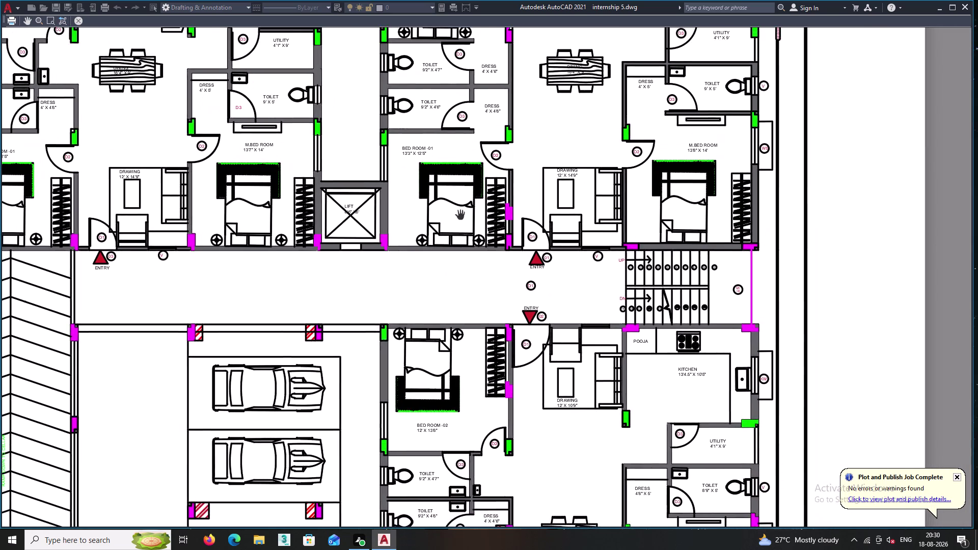
middle_drag(461, 198, 461, 229)
scroll(up, 3)
scroll(down, 3)
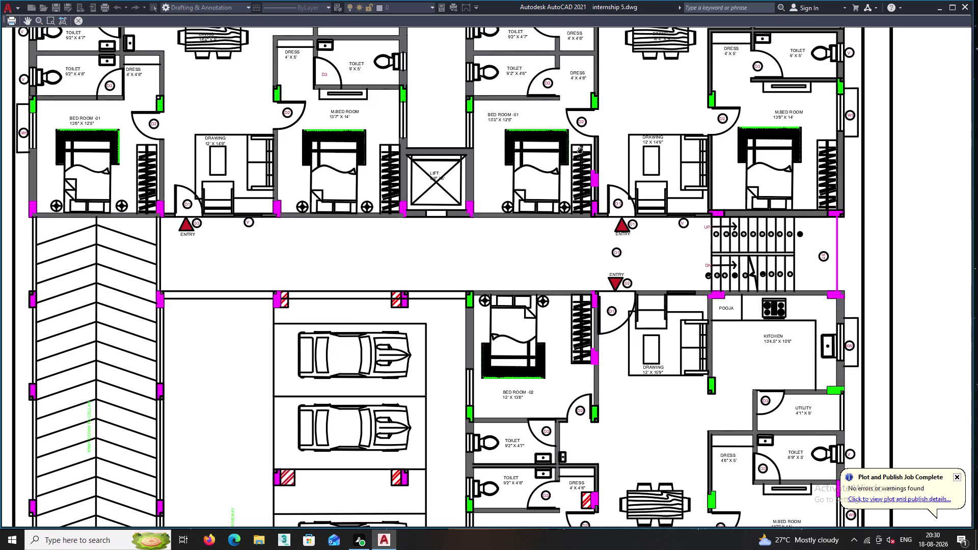
scroll(down, 3)
scroll(up, 3)
scroll(up, 3)
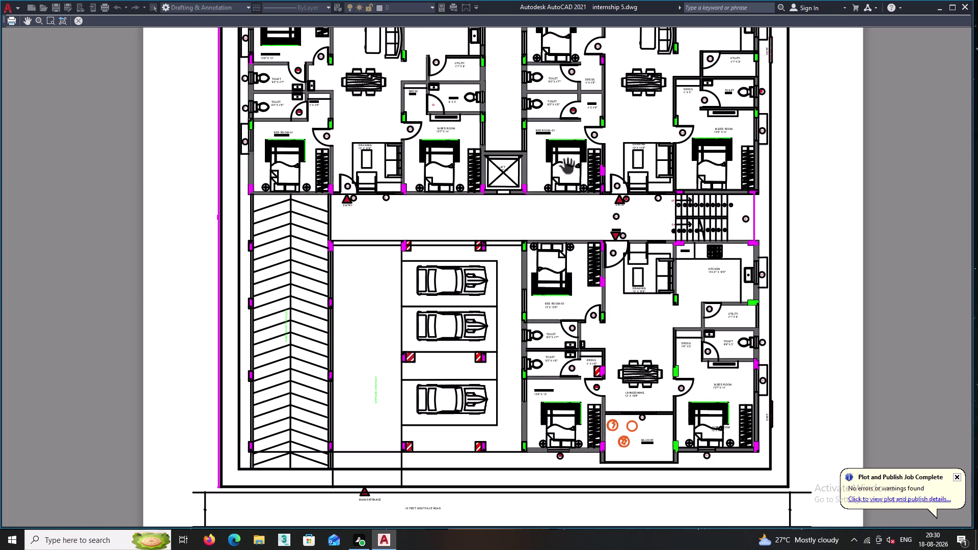
double_click(78, 19)
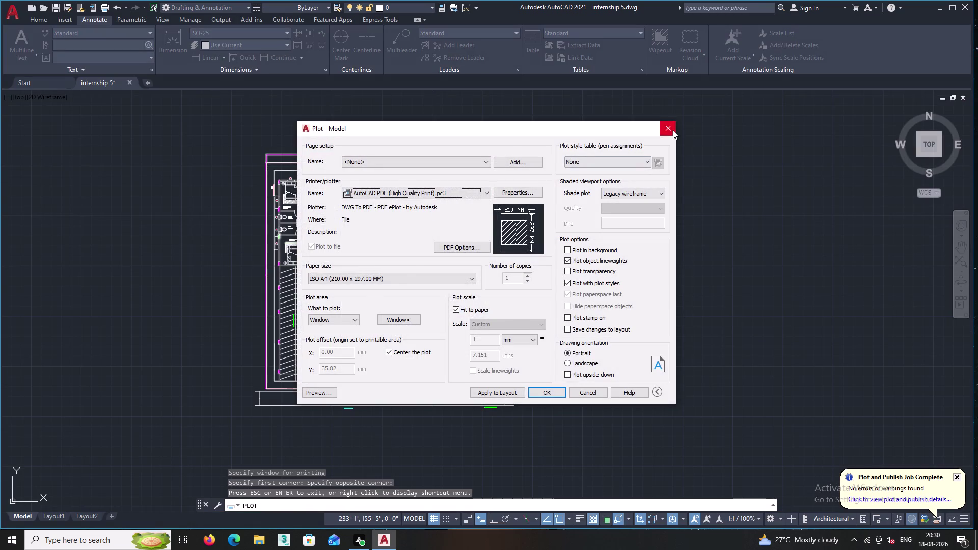
Close Plot, run OVERKILL on the whole plan, and reopen the plot settings.
click(673, 127)
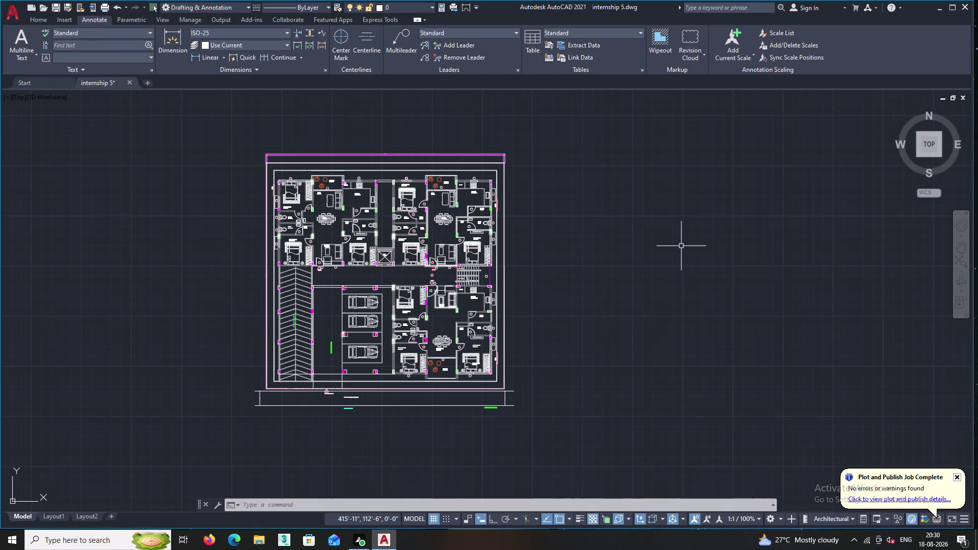
text(OVER)
key(Return)
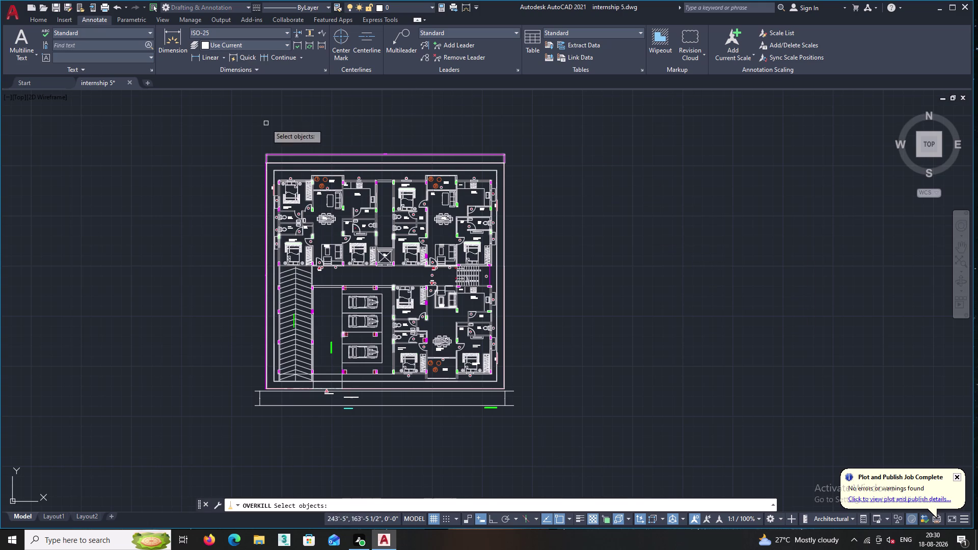
click(228, 122)
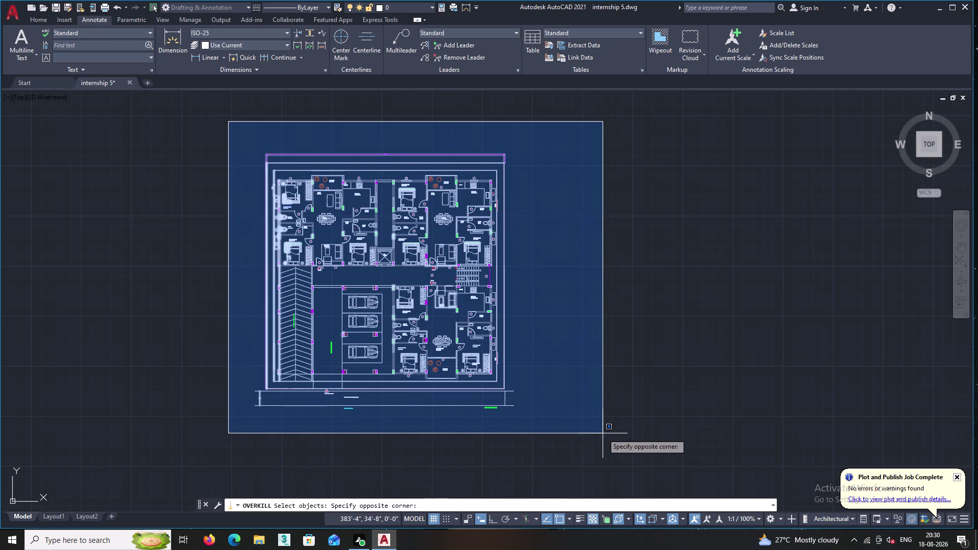
click(602, 433)
key(Return)
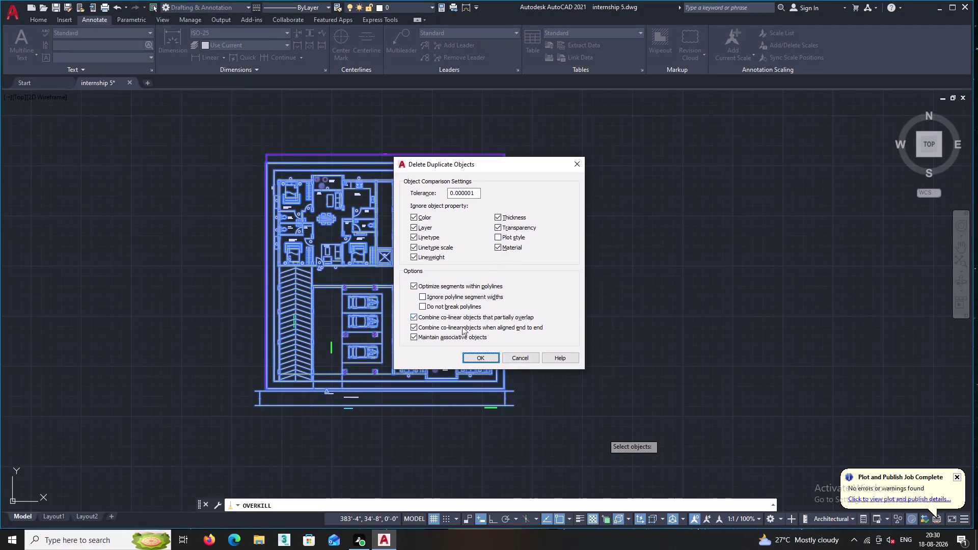
click(476, 357)
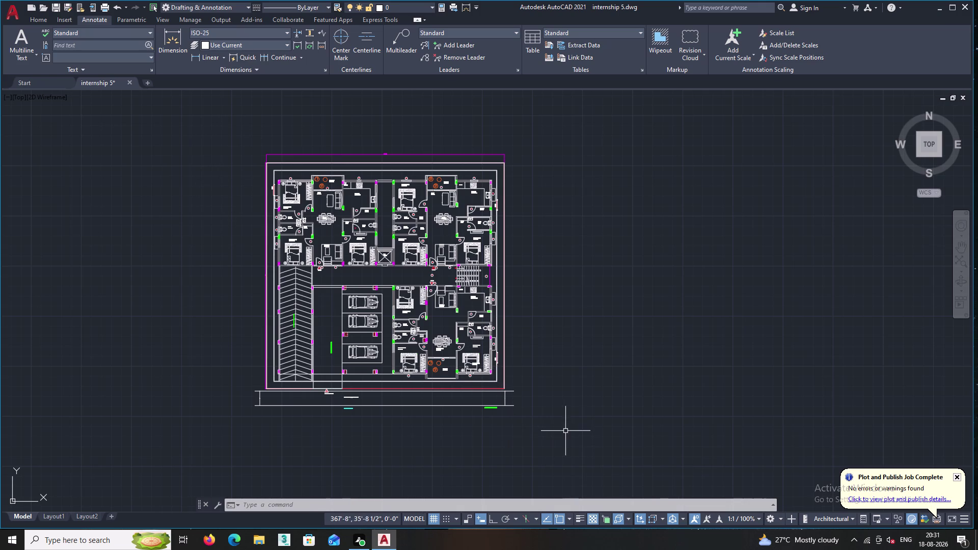
key(ctrl+p)
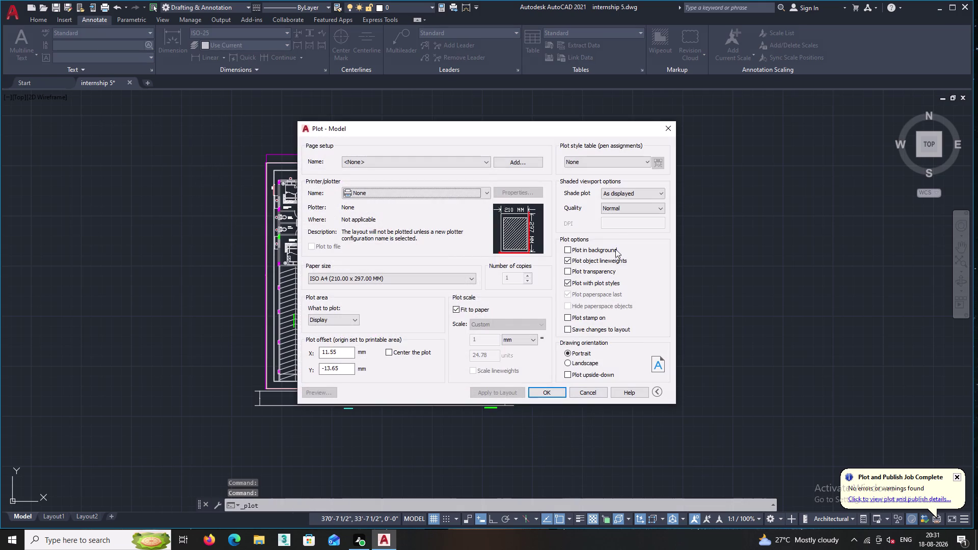
Reload the Previous plot settings and redraw the plot window around the floor plan.
click(486, 194)
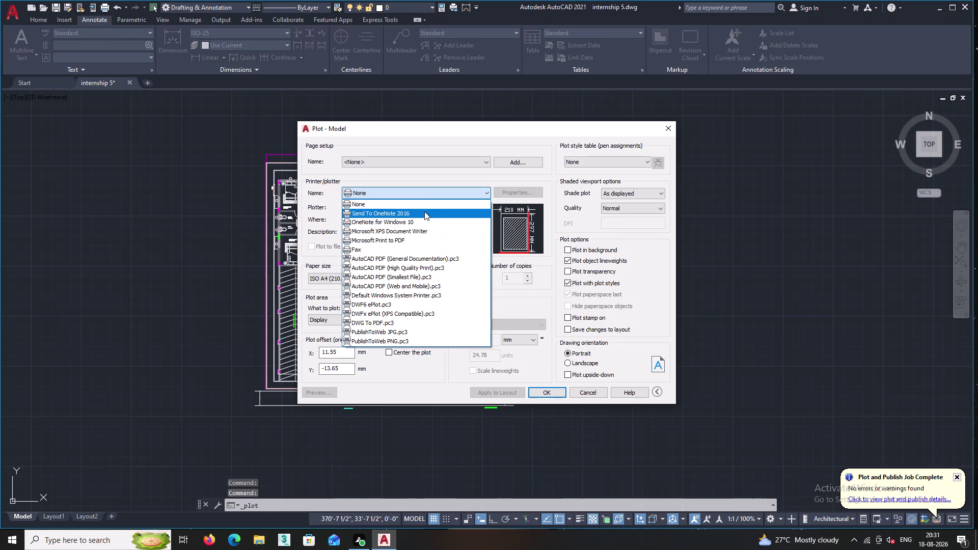
double_click(483, 161)
click(426, 178)
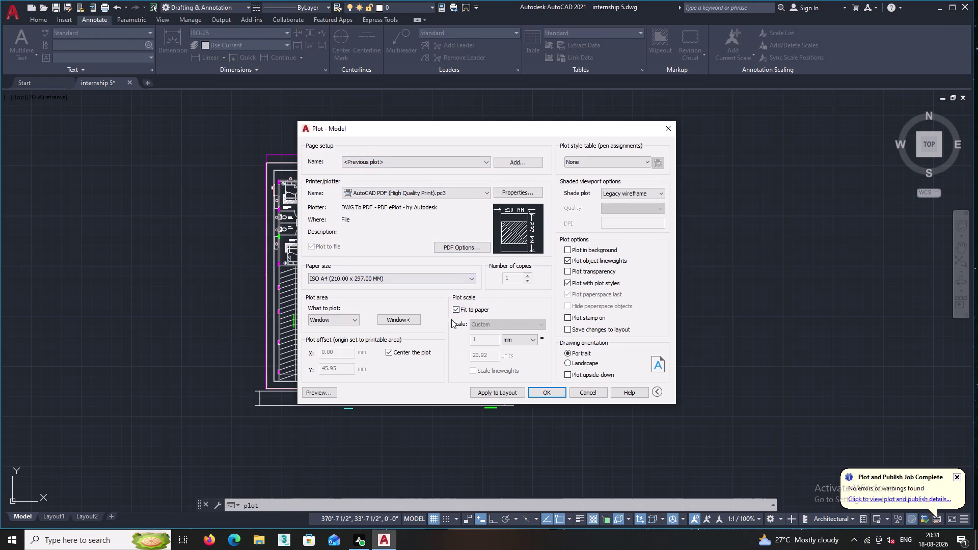
double_click(401, 319)
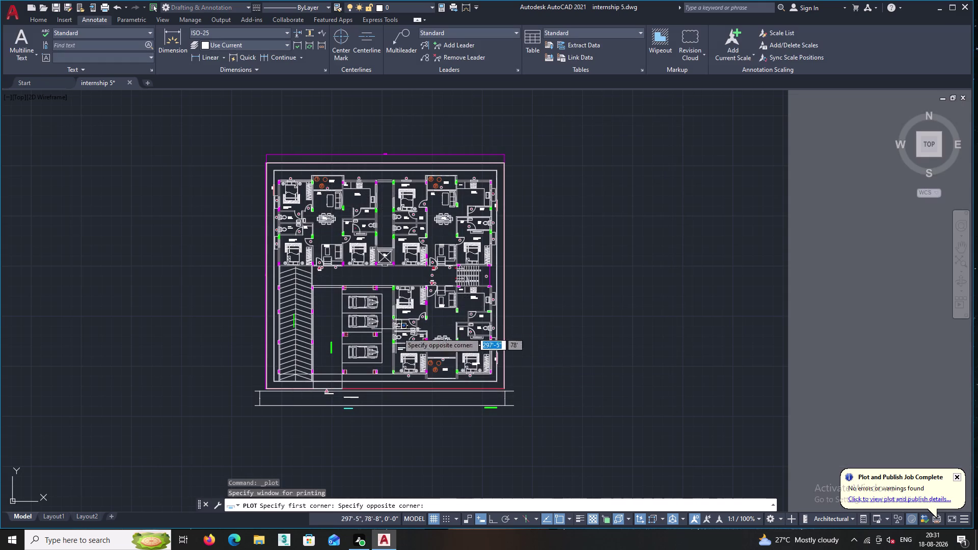
key(Escape)
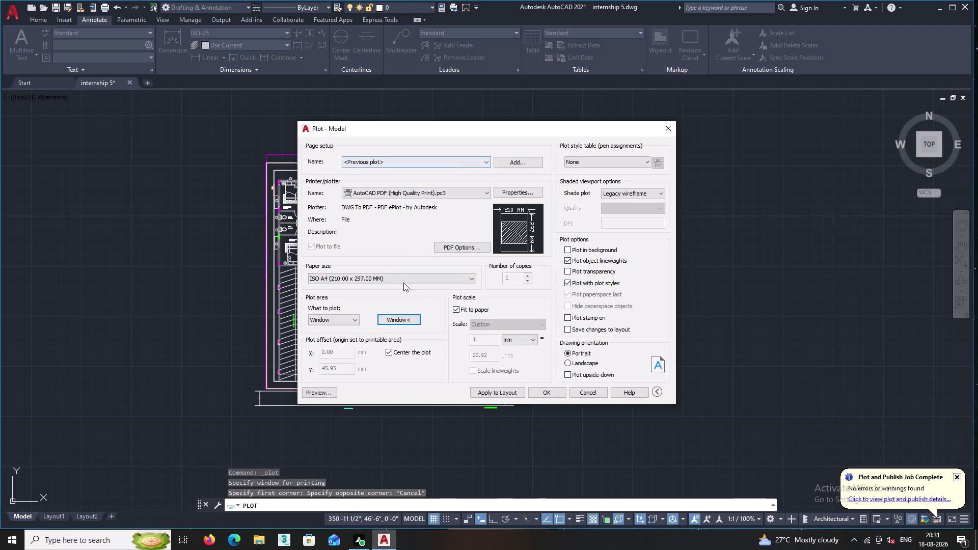
click(386, 320)
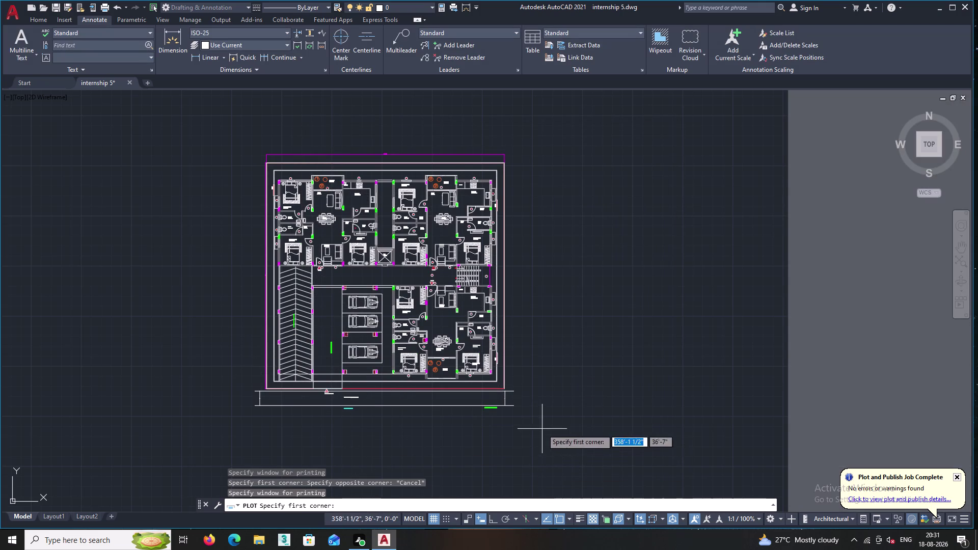
click(542, 429)
middle_drag(329, 152, 470, 139)
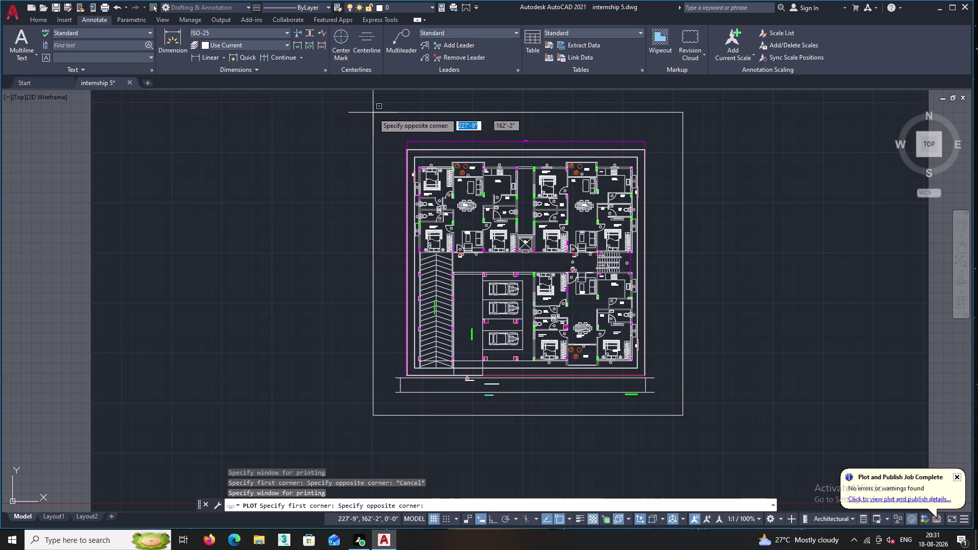
click(372, 113)
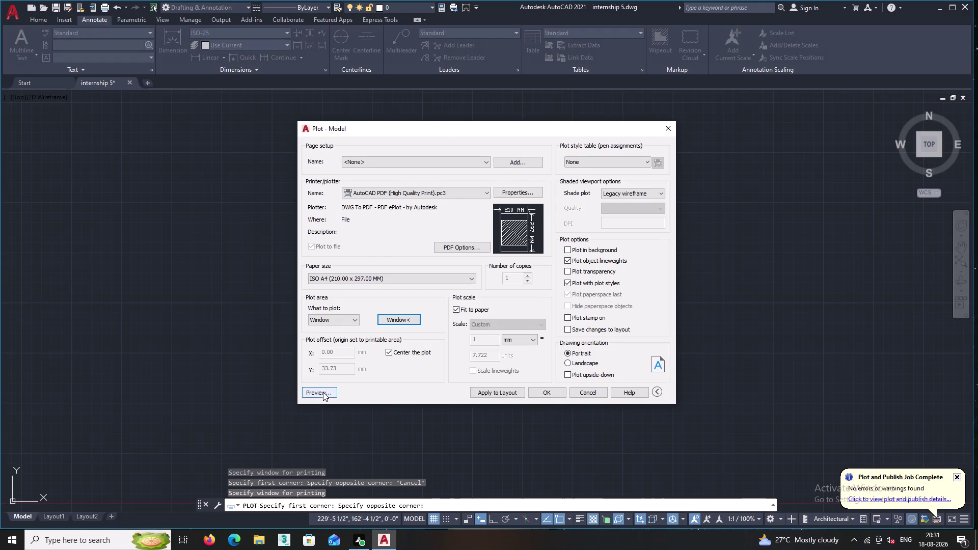
Preview the A4 PDF, zoom and pan to the master bedroom, then exit the preview.
click(322, 392)
scroll(up, 3)
scroll(up, 3)
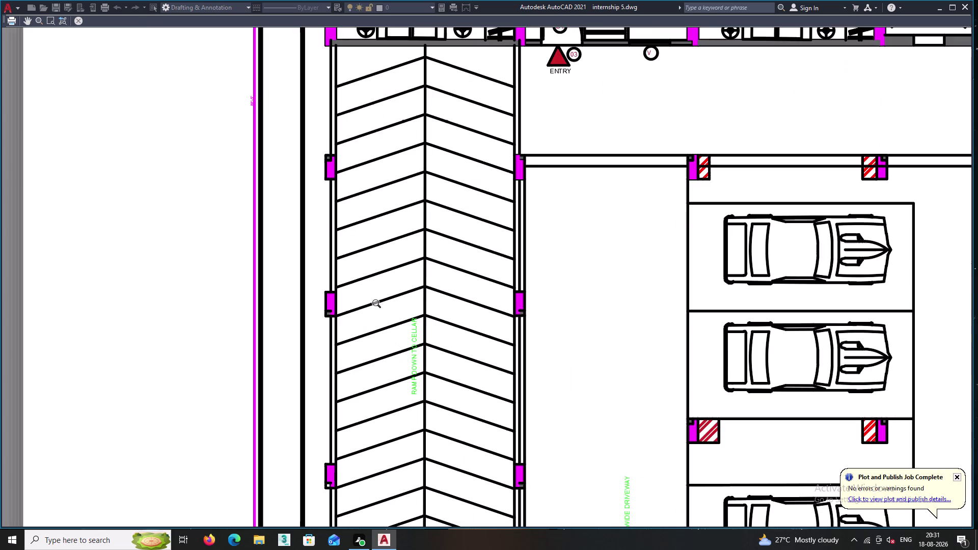
scroll(up, 3)
scroll(down, 3)
scroll(down, 3)
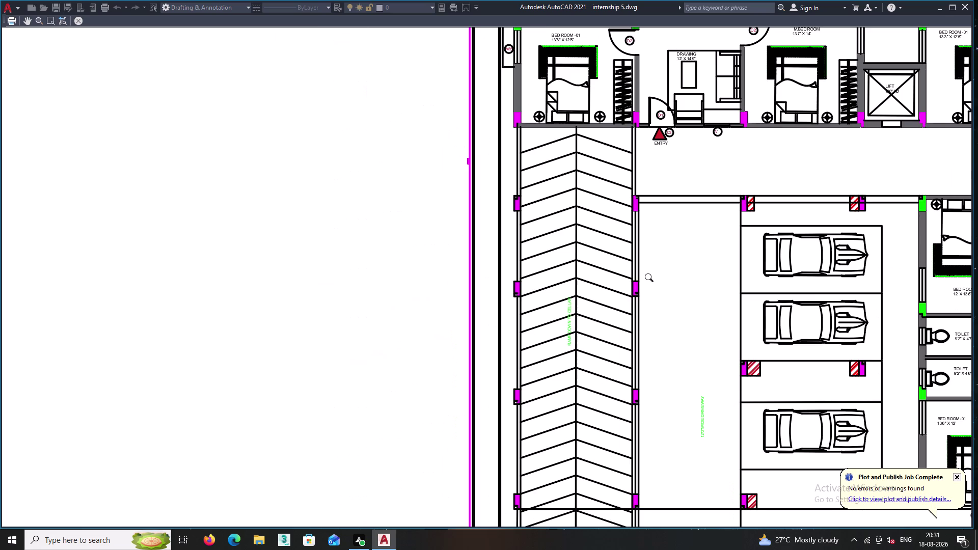
middle_drag(652, 276, 531, 368)
scroll(up, 3)
scroll(up, 3)
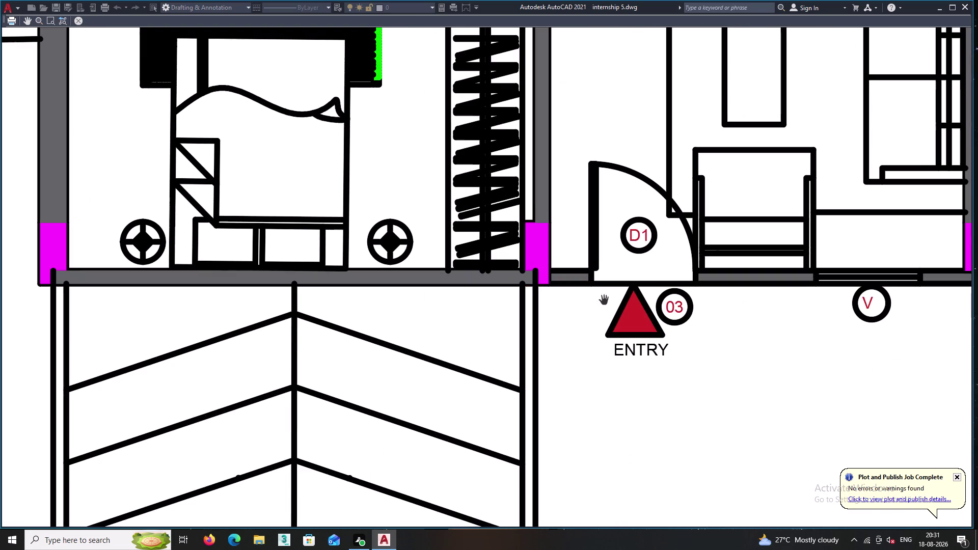
scroll(down, 3)
middle_drag(677, 323, 523, 373)
scroll(up, 3)
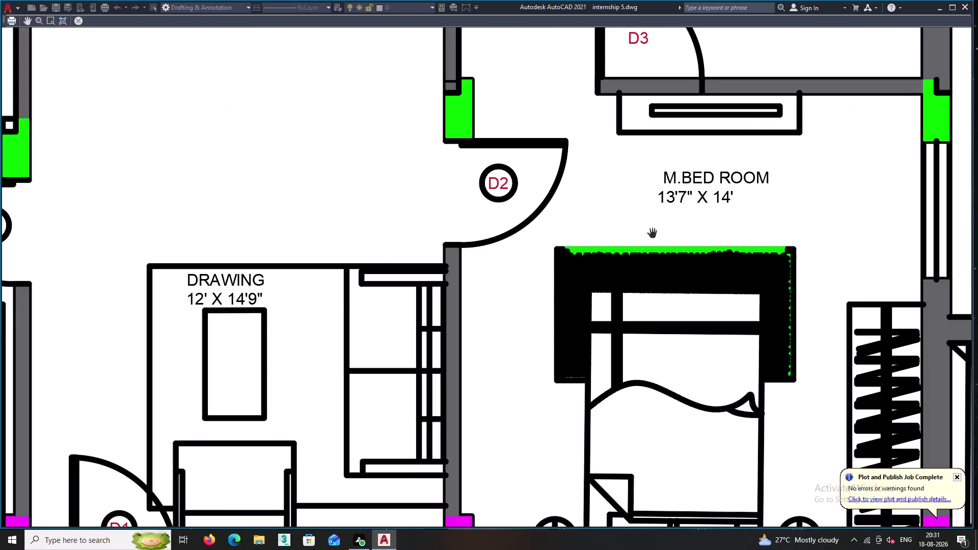
scroll(up, 3)
scroll(up, 3)
scroll(down, 3)
scroll(down, 3)
scroll(down, 3)
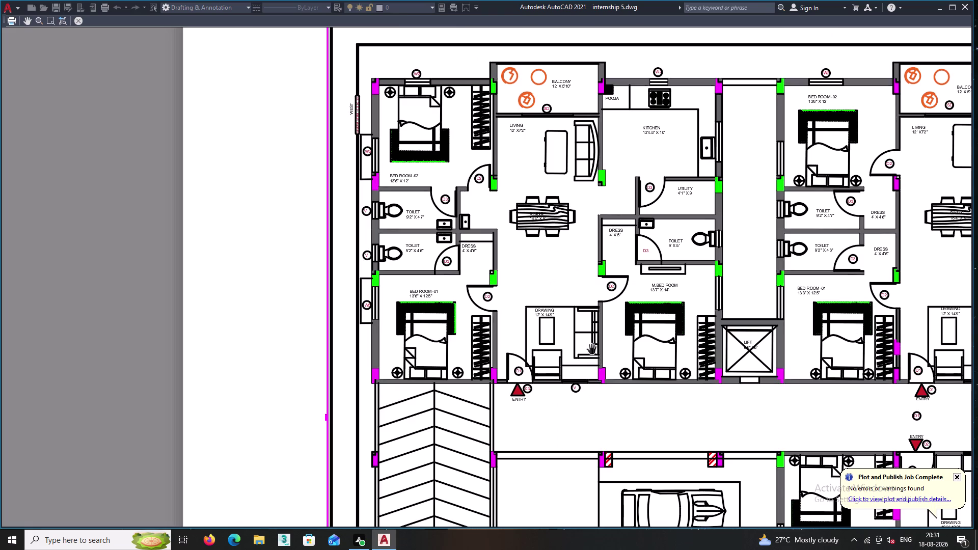
key(Escape)
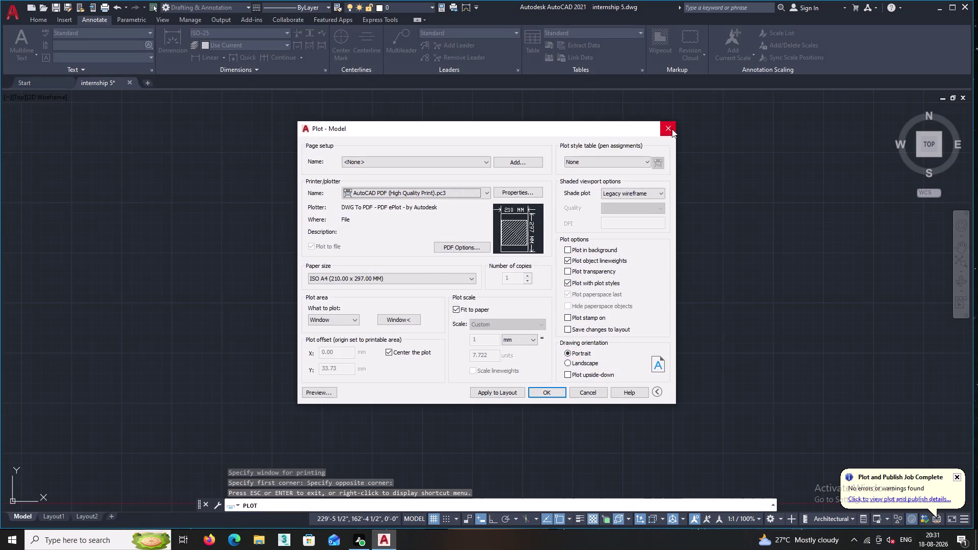
Close the Plot dialog without plotting and zoom in on the Bed Room-02 wardrobe.
click(672, 129)
scroll(up, 3)
scroll(up, 3)
middle_drag(469, 208, 513, 263)
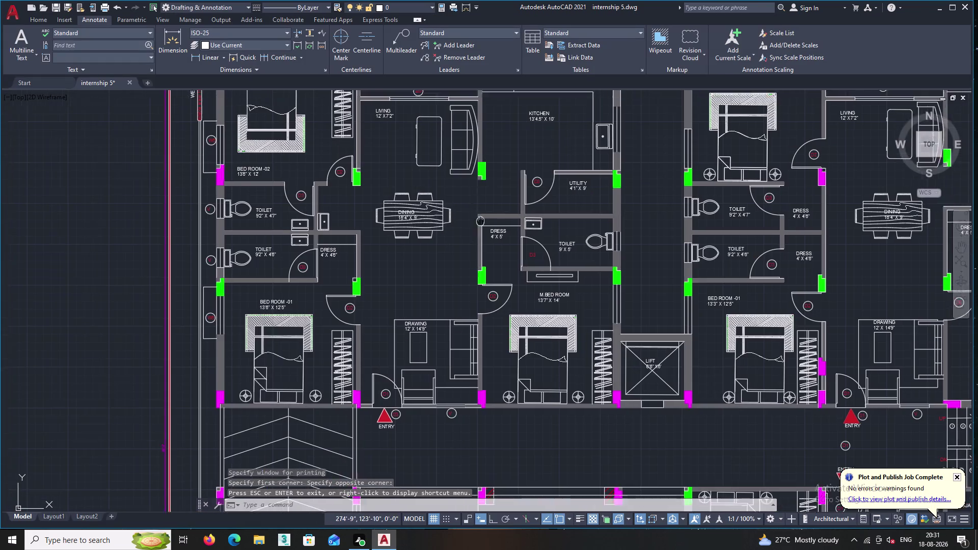
middle_drag(513, 263, 563, 340)
scroll(up, 3)
middle_drag(497, 271, 570, 382)
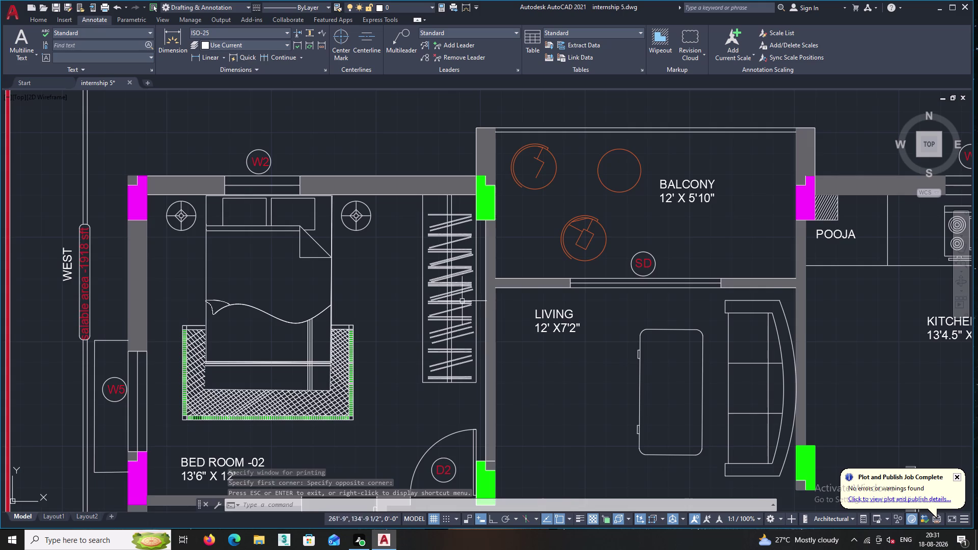
scroll(up, 3)
Select the wardrobe's top hanger line, view the Home tab Color dropdown, then cancel and deselect.
click(433, 201)
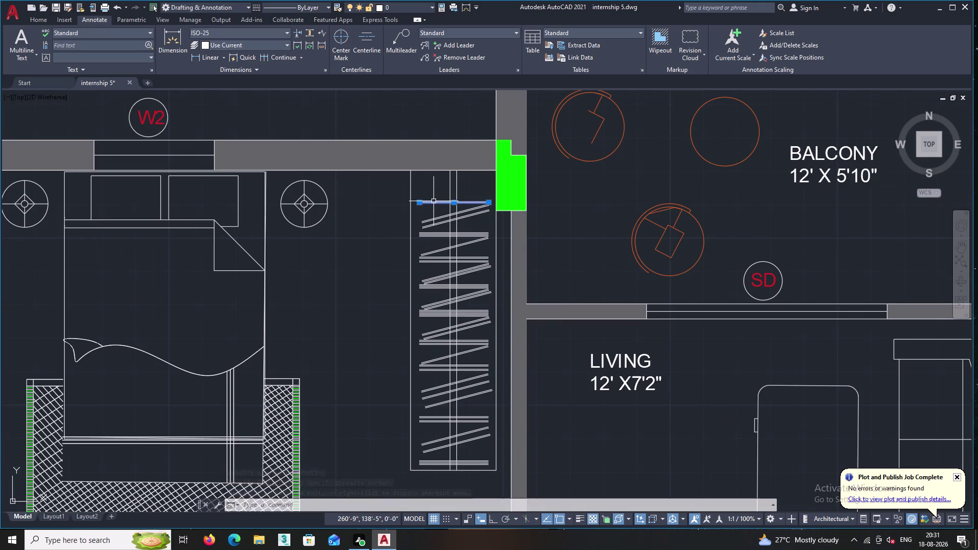
click(37, 21)
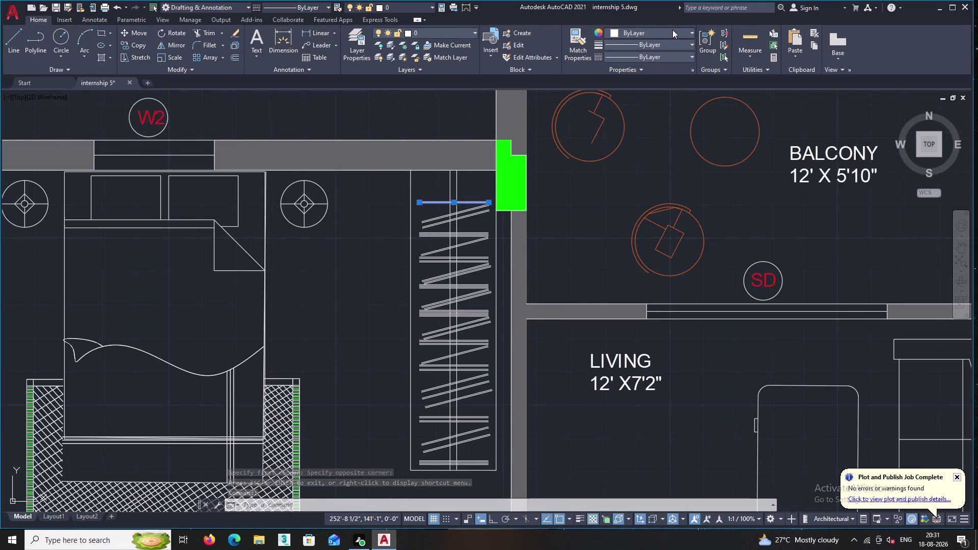
double_click(616, 31)
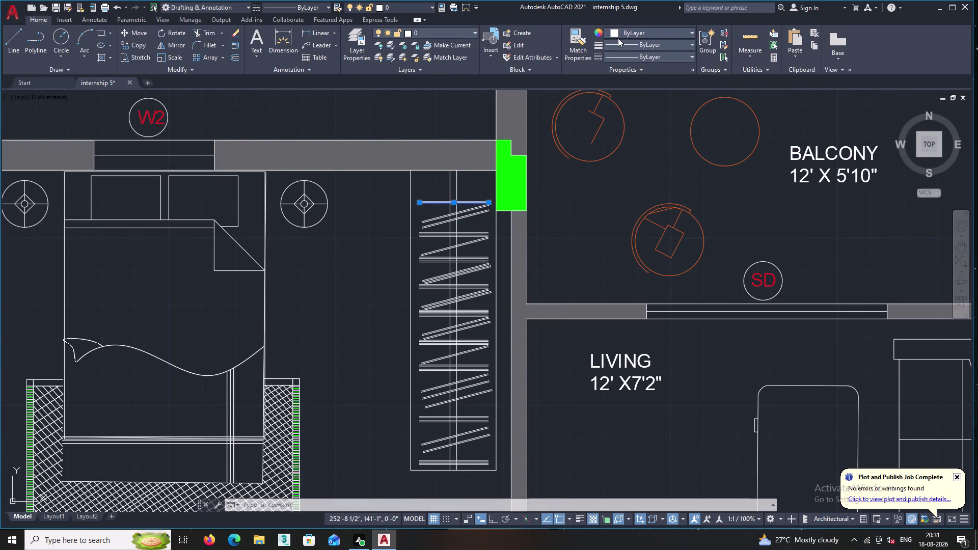
click(617, 33)
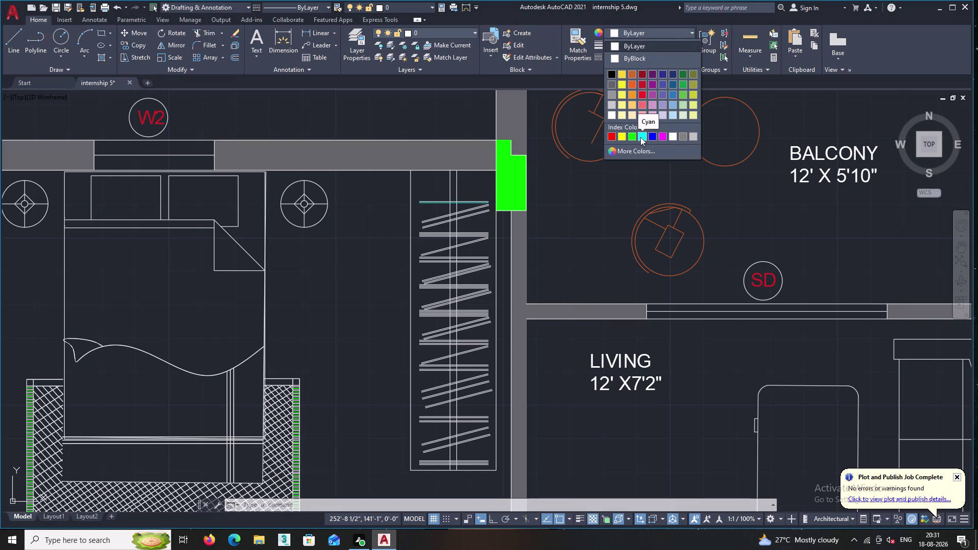
key(Escape)
scroll(up, 3)
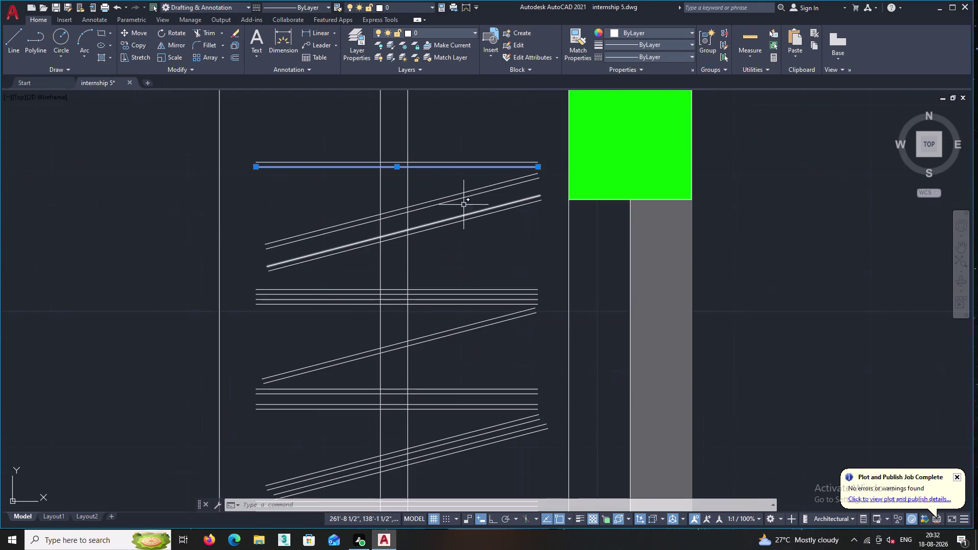
scroll(up, 3)
key(Escape)
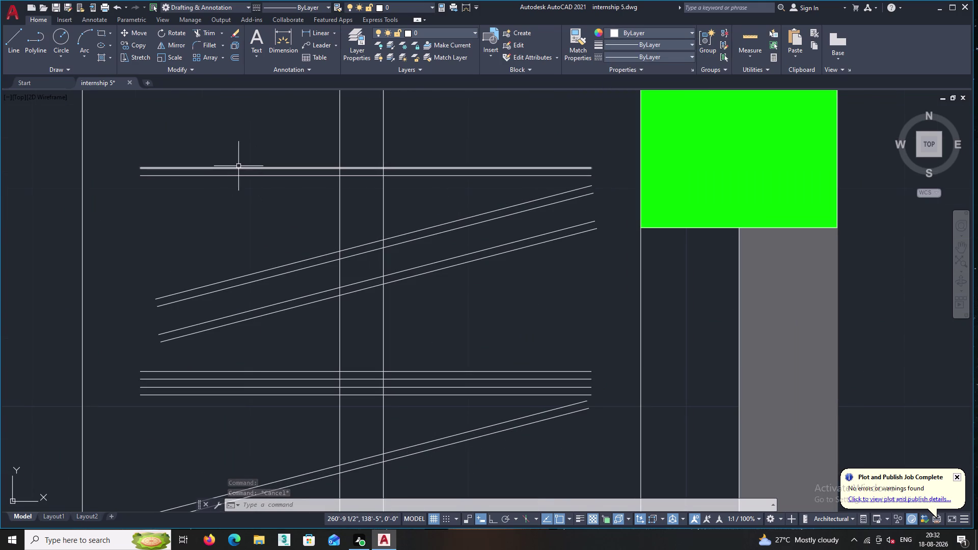
scroll(down, 3)
middle_drag(245, 203, 253, 157)
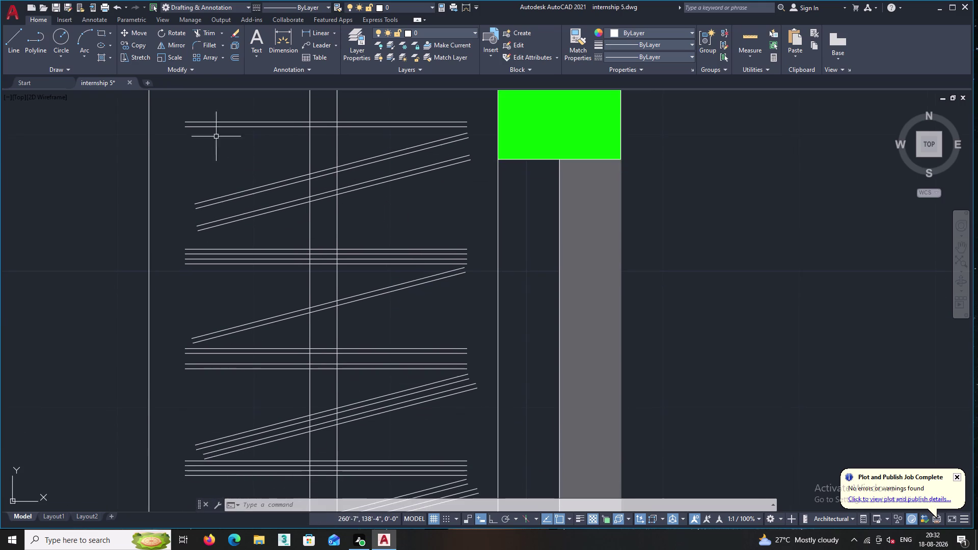
Draw short LINE segments capping the left and right ends of the top hanger rod.
click(13, 36)
scroll(up, 3)
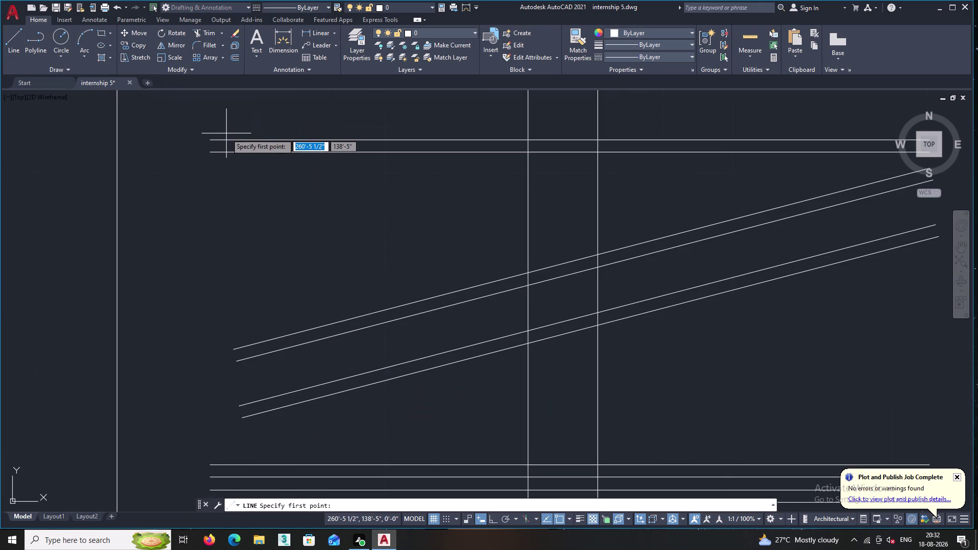
click(209, 139)
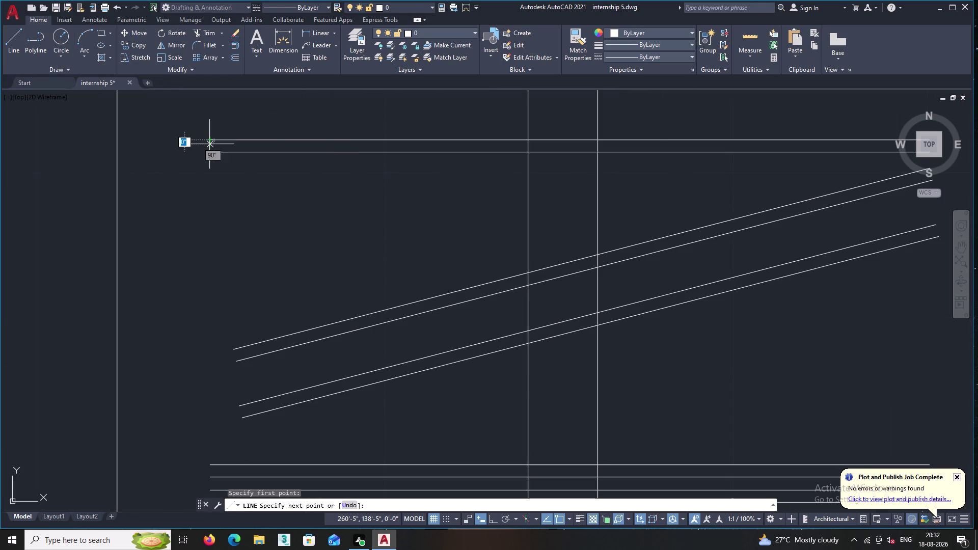
click(209, 154)
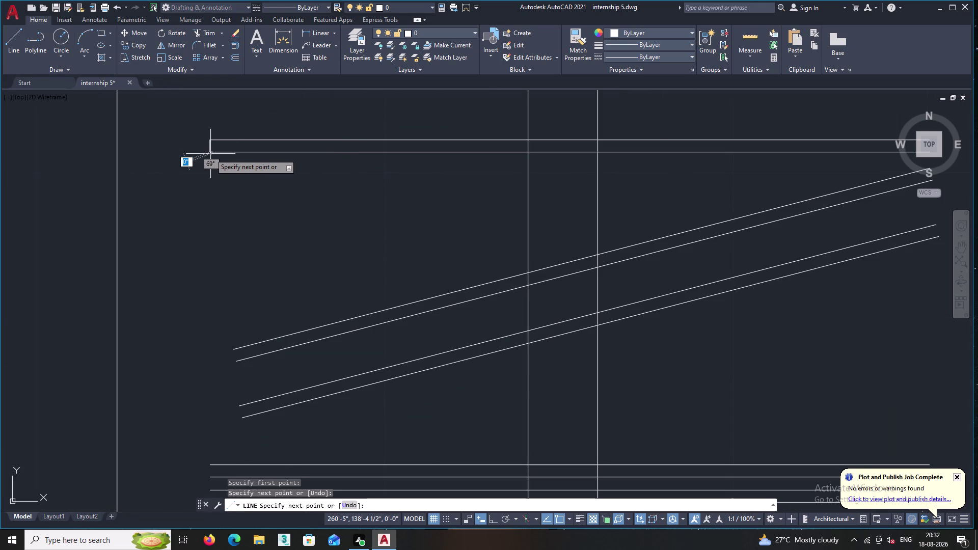
key(Escape)
key(Return)
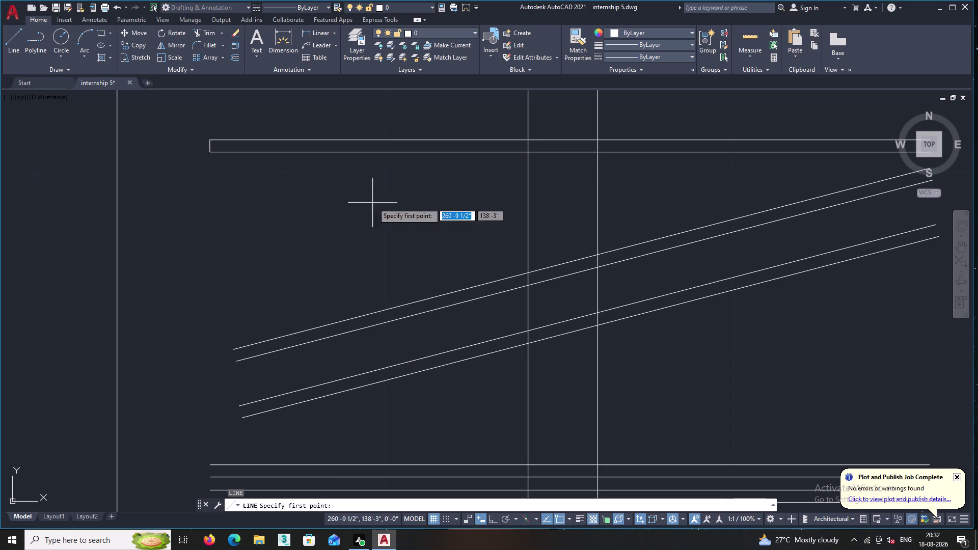
middle_drag(373, 203, 134, 196)
click(690, 134)
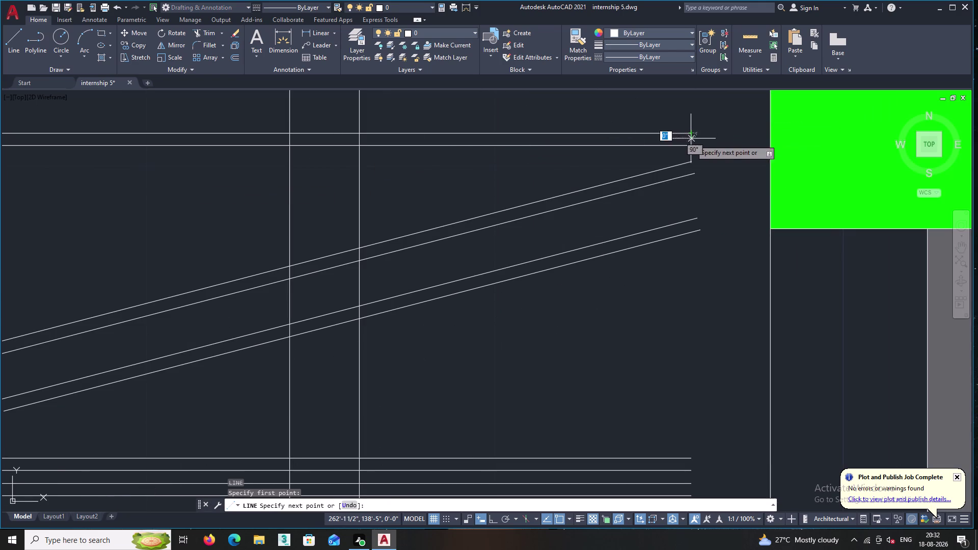
click(690, 146)
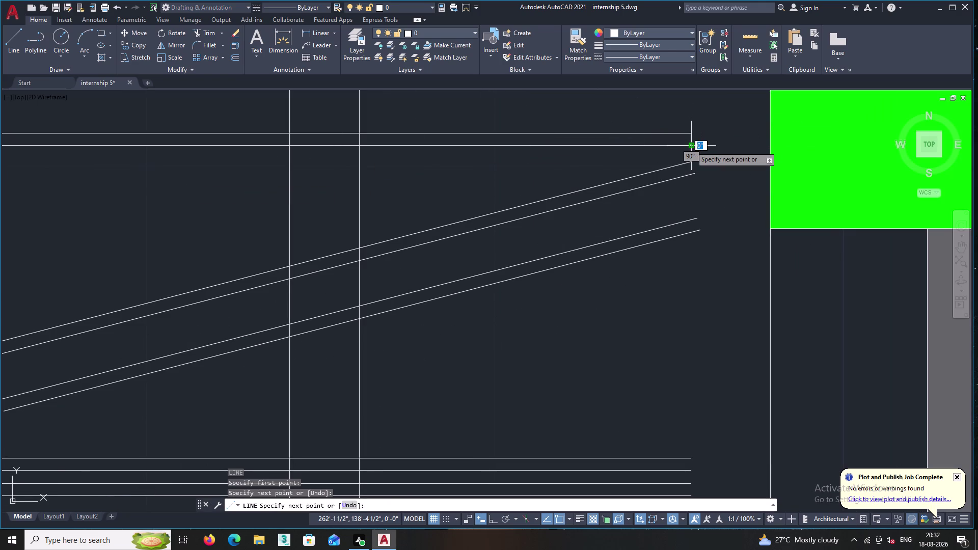
key(Return)
Pan and zoom around the apartment plan comparing wardrobes, then return to the balcony wardrobe.
scroll(down, 3)
middle_drag(281, 287, 281, 287)
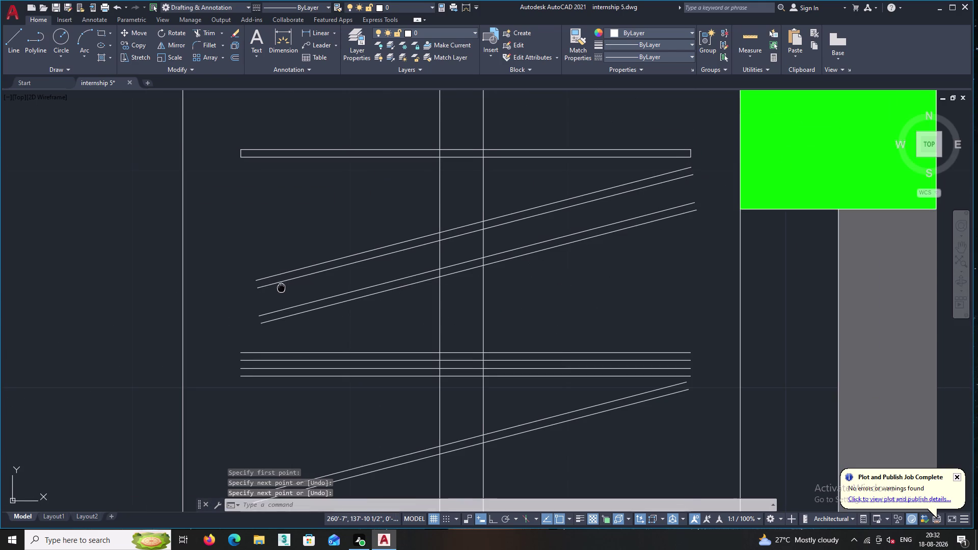
middle_drag(281, 287, 259, 215)
scroll(down, 3)
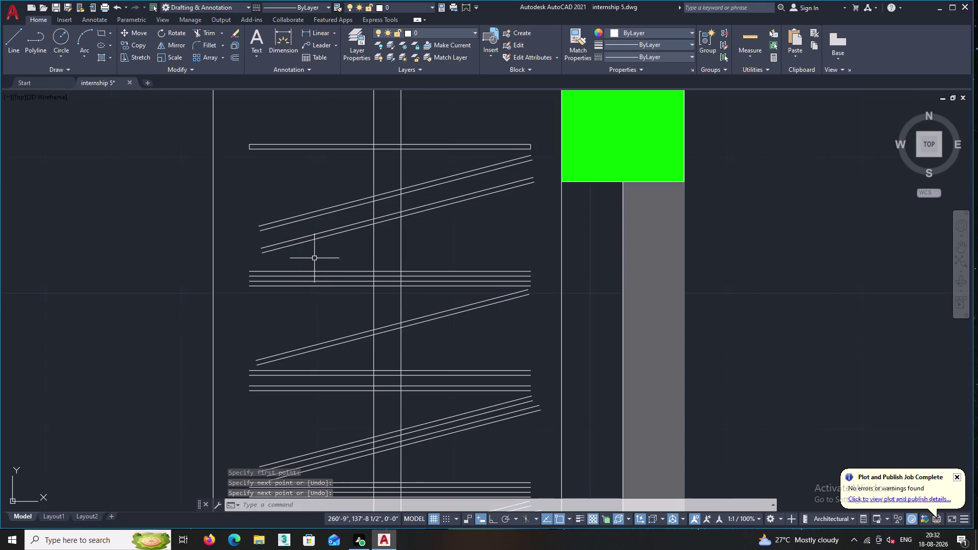
middle_drag(338, 217, 339, 227)
scroll(down, 3)
middle_drag(621, 247, 486, 202)
scroll(down, 3)
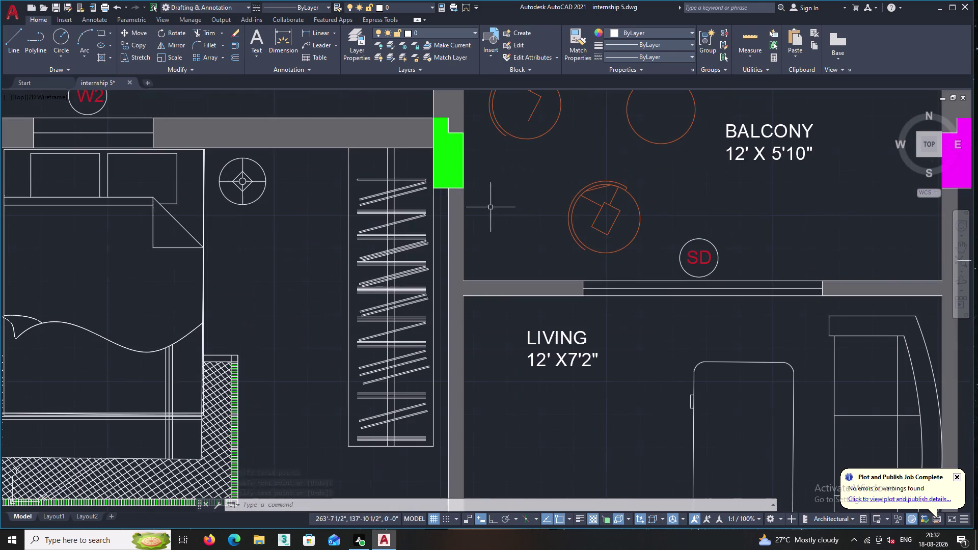
middle_drag(535, 222, 253, 186)
middle_drag(708, 185, 302, 175)
middle_drag(775, 232, 771, 240)
scroll(down, 3)
middle_drag(673, 308, 667, 122)
middle_drag(539, 274, 543, 180)
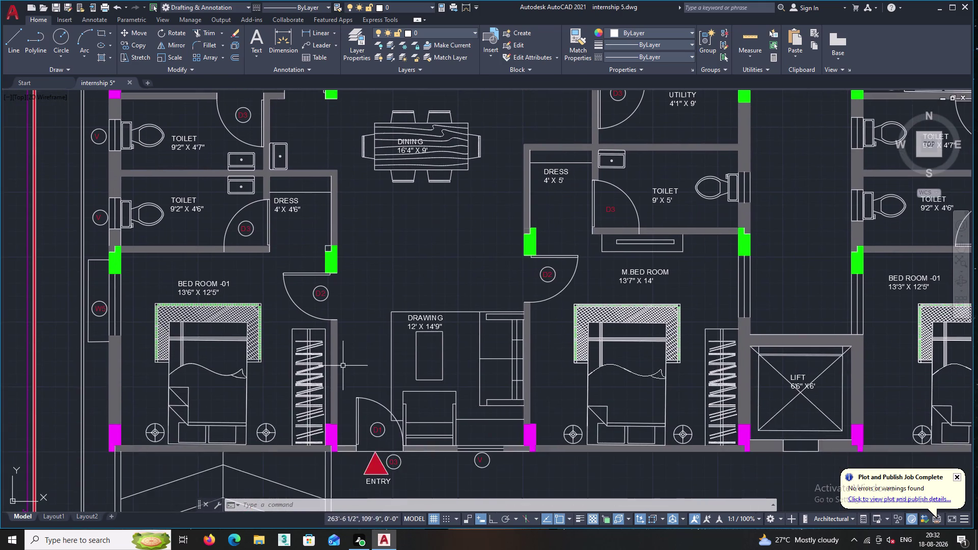
scroll(up, 3)
scroll(up, 3)
scroll(up, 3)
middle_drag(207, 257, 229, 346)
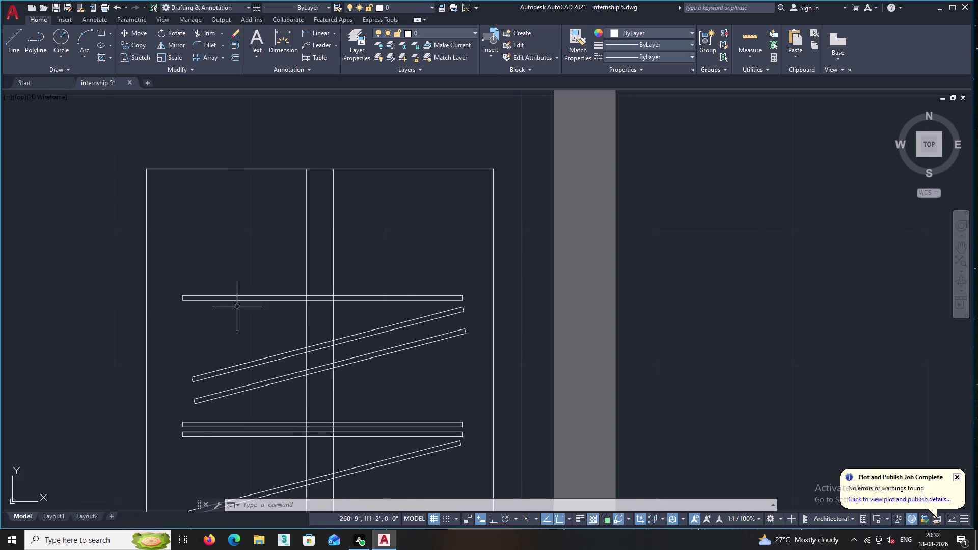
scroll(down, 3)
middle_drag(241, 241, 337, 402)
scroll(down, 3)
middle_drag(299, 210, 351, 357)
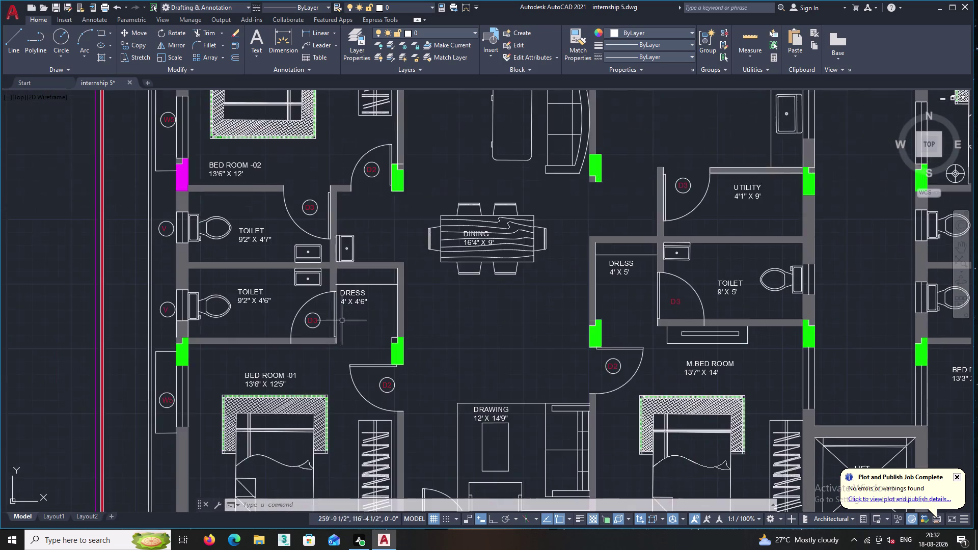
scroll(up, 3)
middle_drag(352, 186, 412, 409)
middle_drag(466, 212, 449, 319)
scroll(up, 3)
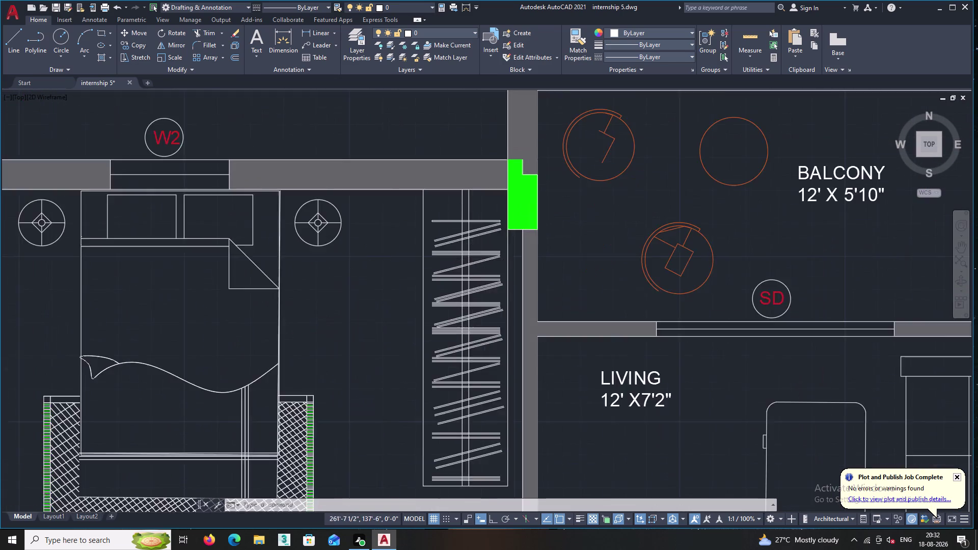
scroll(up, 3)
Select the top hanger line, make a choice in the Color dropdown, then clear the selection.
click(418, 173)
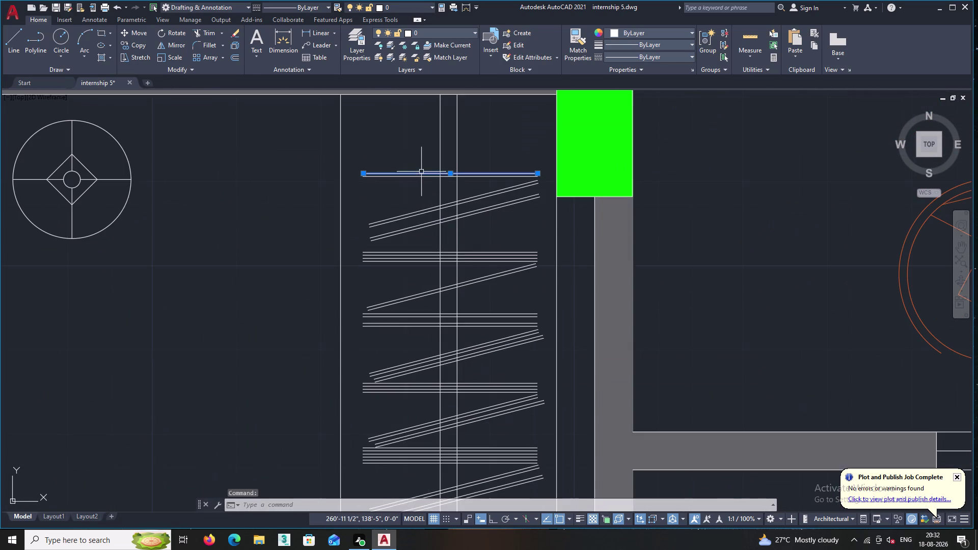
click(613, 33)
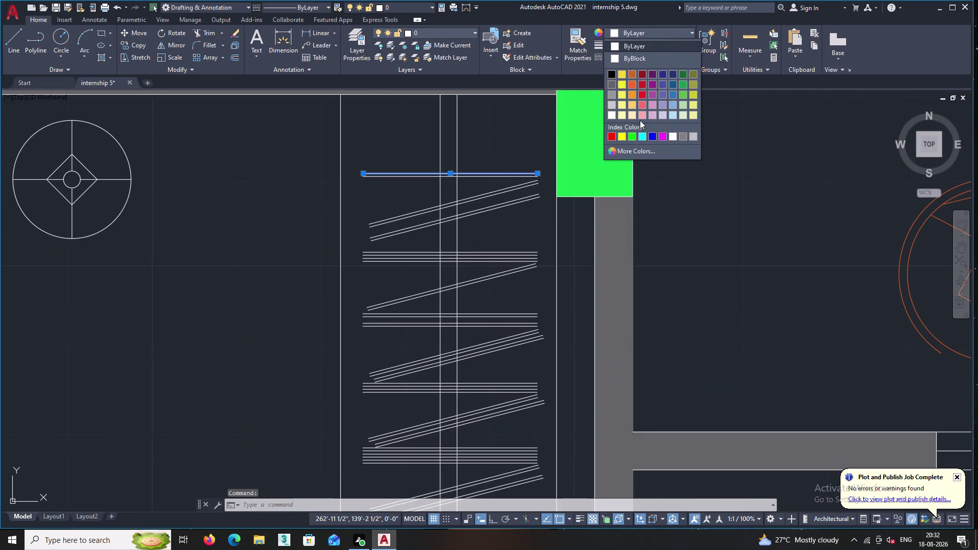
click(640, 136)
key(Escape)
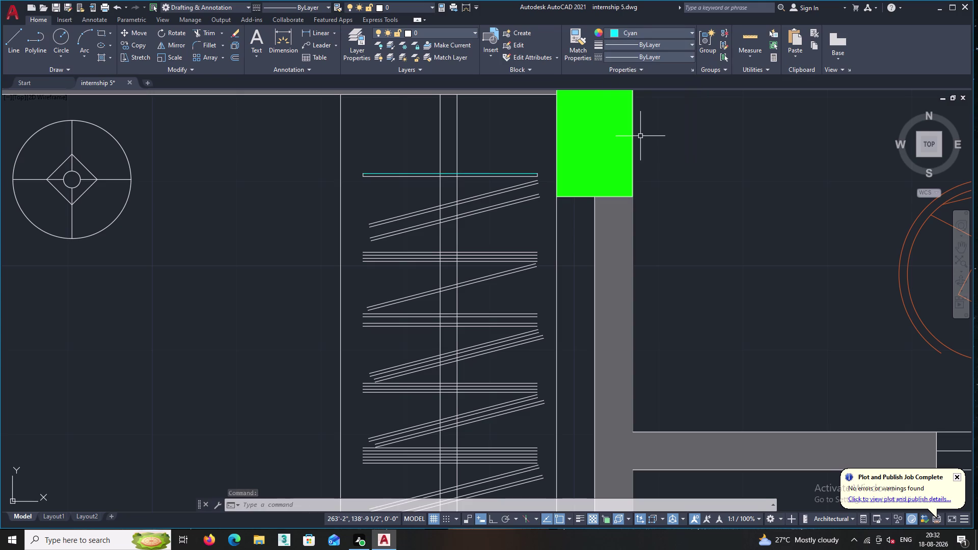
Run MATCHPROP from the cyan hanger line and recolour the upper wardrobe hanger lines.
click(568, 53)
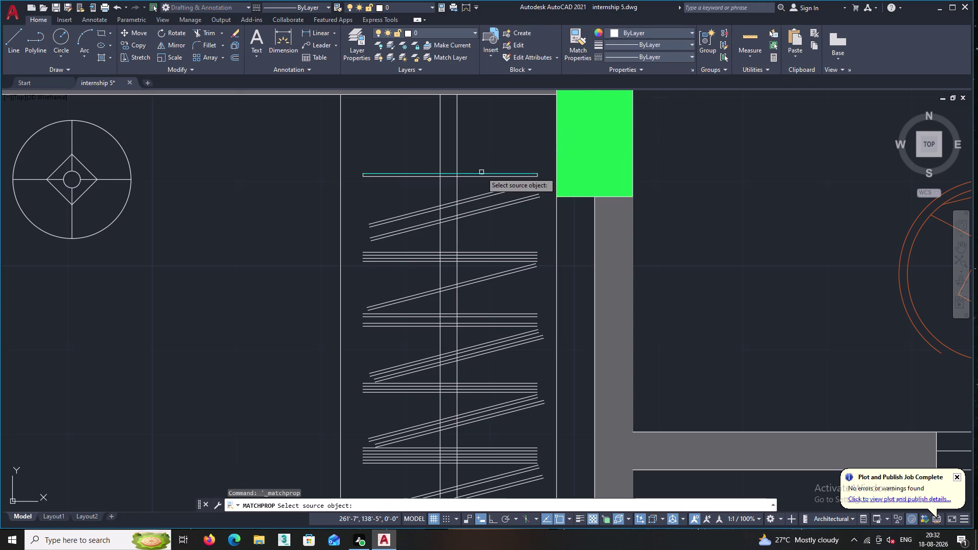
click(481, 171)
drag(509, 284, 510, 279)
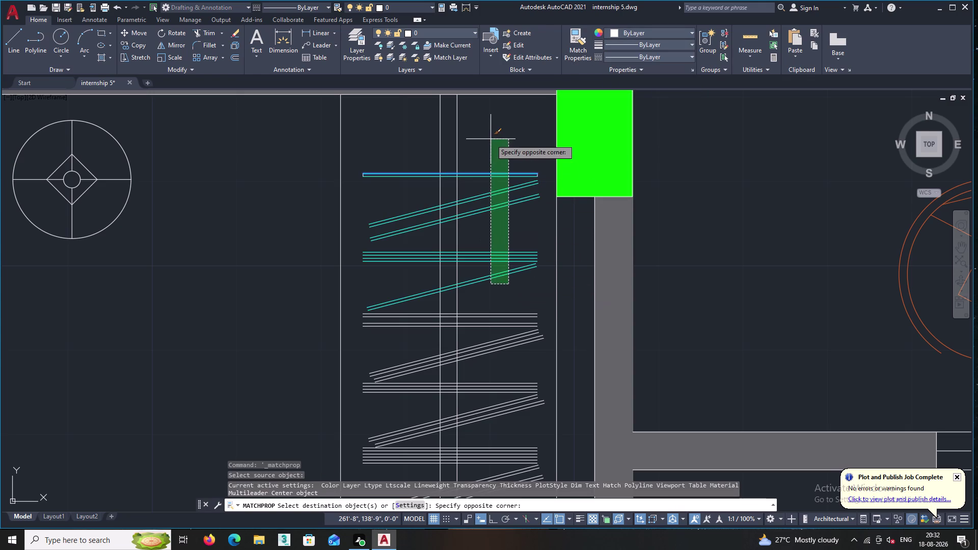
double_click(490, 139)
middle_drag(500, 265, 491, 148)
drag(500, 315, 501, 308)
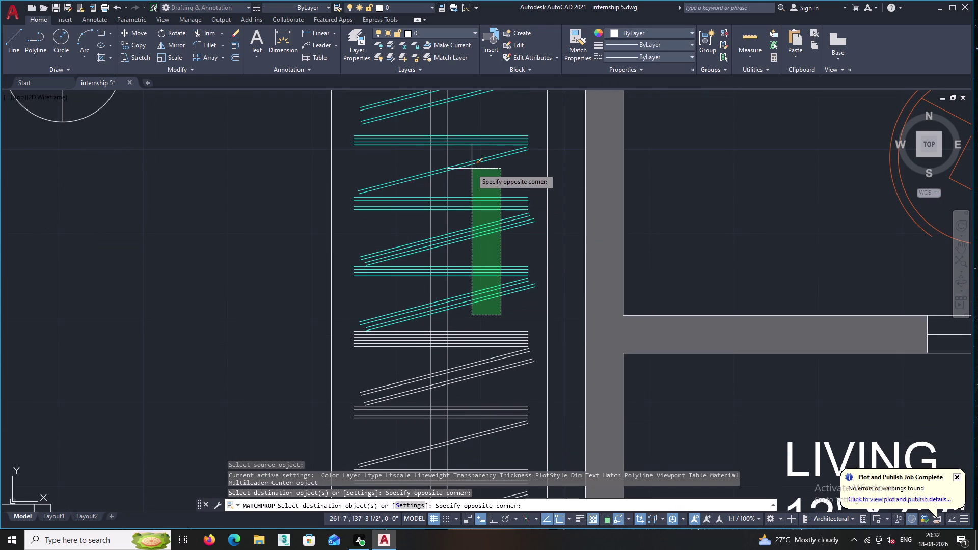
drag(474, 176, 477, 180)
click(477, 180)
click(476, 225)
middle_drag(493, 278, 490, 217)
click(493, 320)
click(477, 245)
Match the remaining lower and bottom hanger lines to the cyan source line.
middle_drag(493, 335, 492, 256)
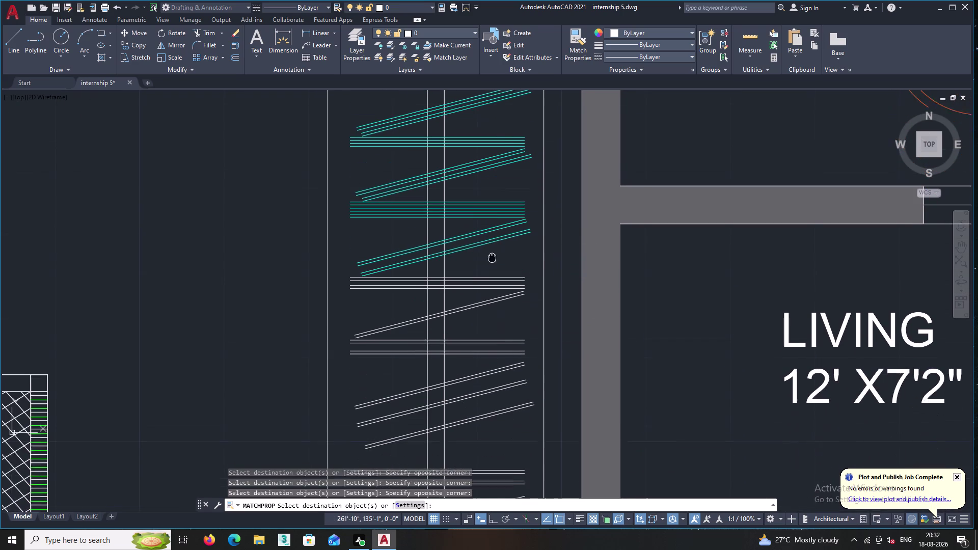
middle_drag(492, 256, 492, 253)
double_click(480, 347)
click(465, 245)
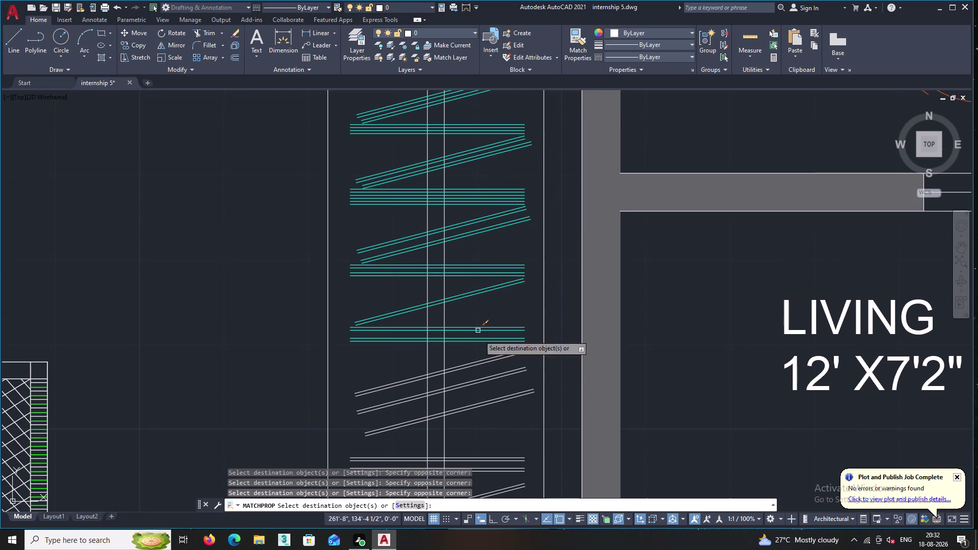
click(506, 409)
click(474, 338)
middle_drag(482, 370, 496, 307)
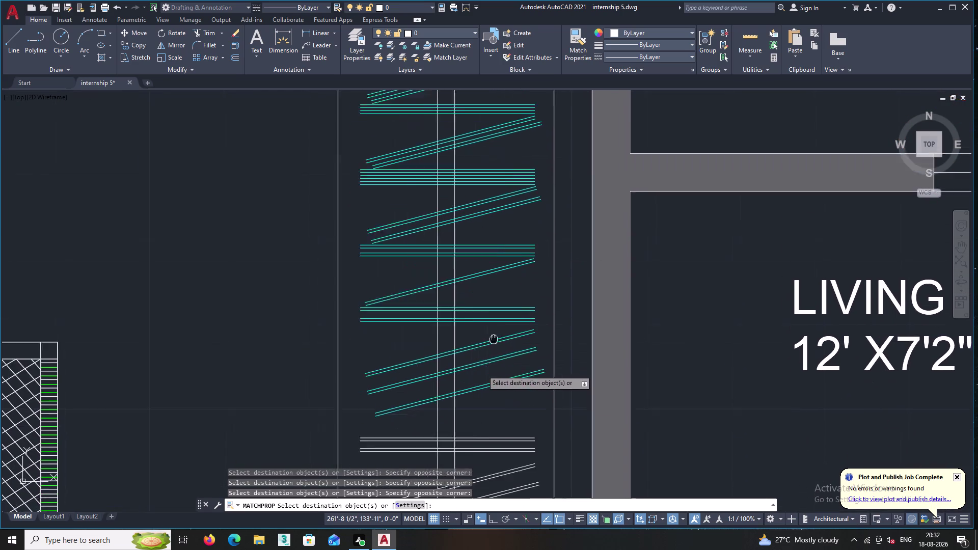
middle_drag(496, 306, 506, 275)
drag(500, 440, 500, 432)
click(490, 335)
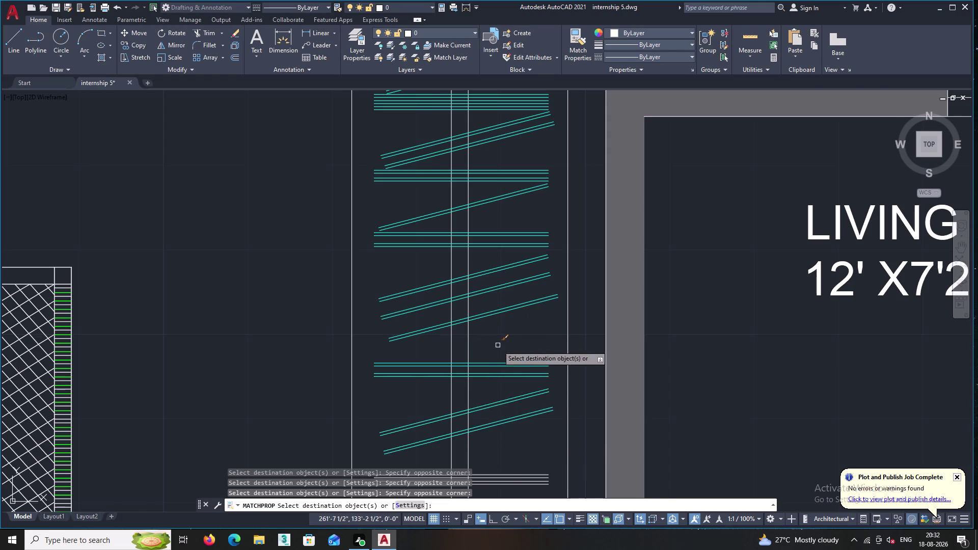
scroll(down, 3)
scroll(up, 3)
scroll(up, 3)
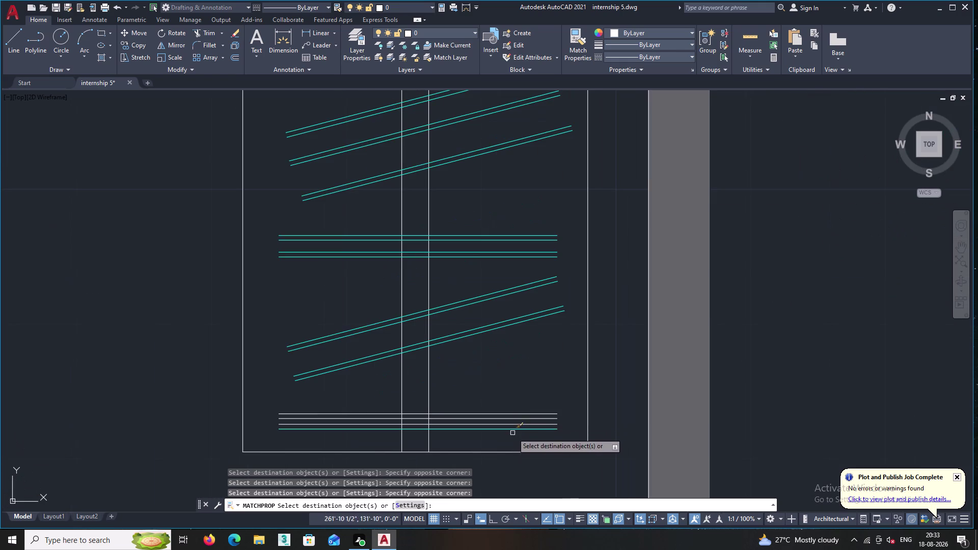
click(511, 439)
click(505, 393)
scroll(down, 3)
Zoom out to check the recoloured wardrobe among the surrounding rooms.
middle_drag(529, 316, 474, 372)
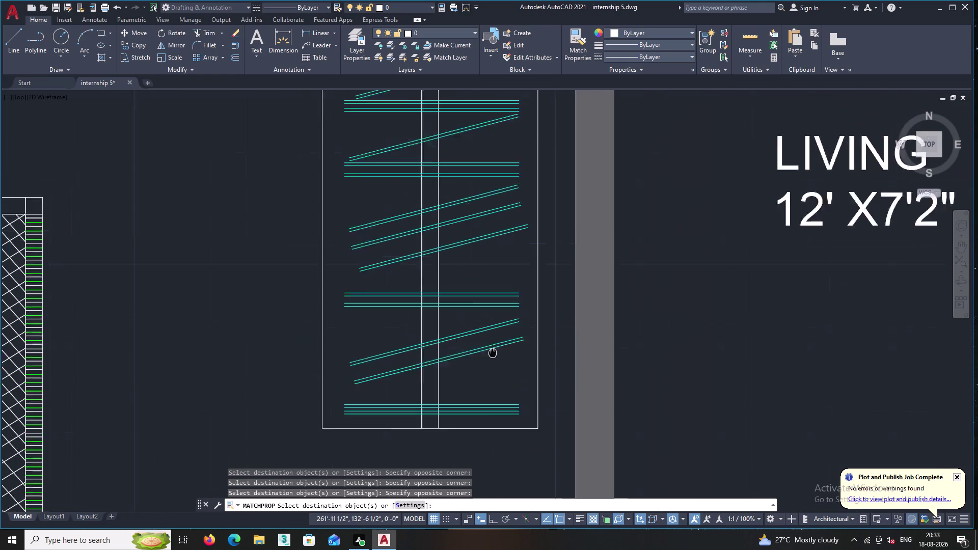
middle_drag(474, 372, 467, 382)
scroll(down, 3)
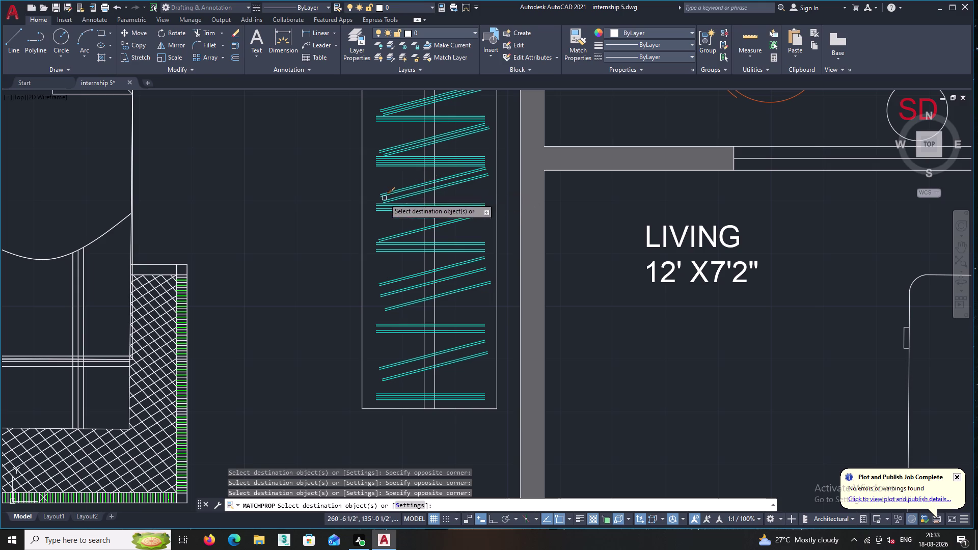
scroll(down, 3)
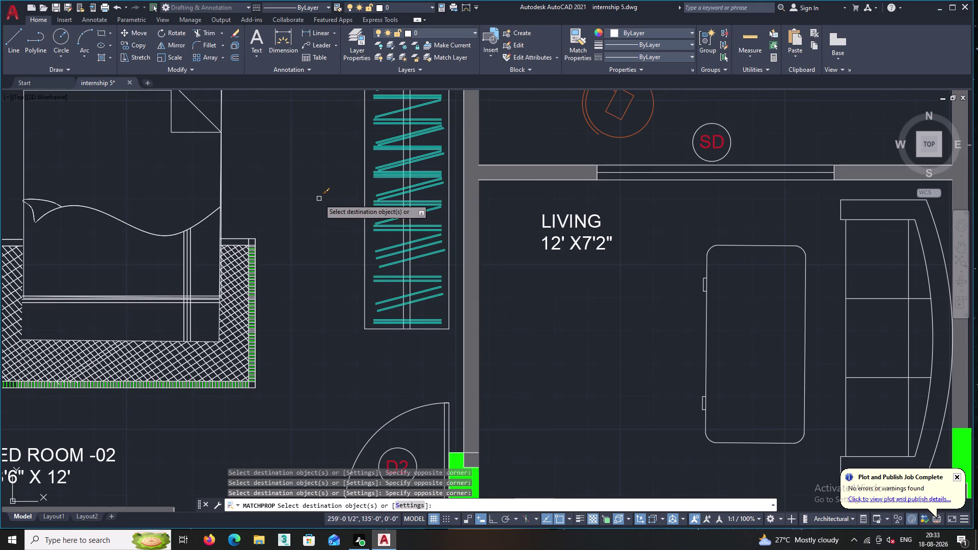
middle_drag(319, 199, 241, 227)
scroll(down, 3)
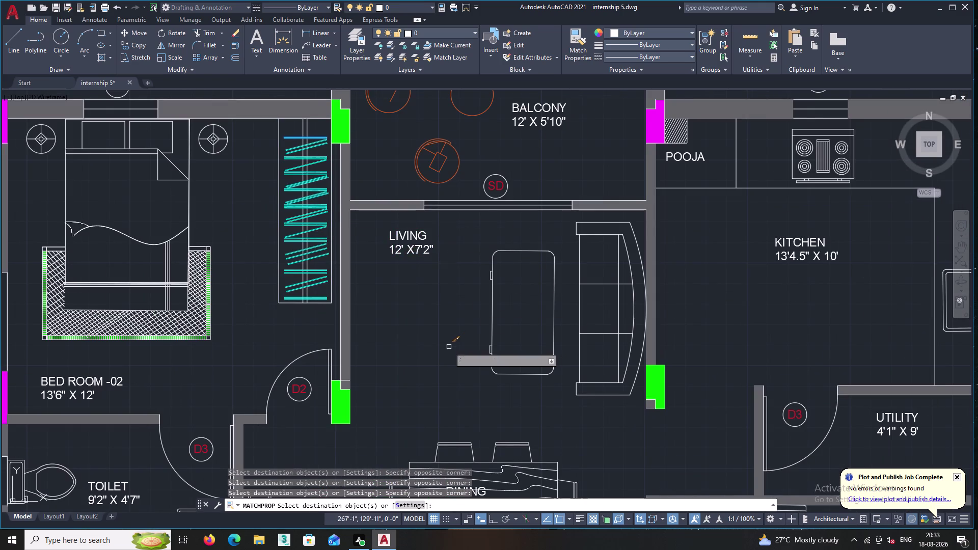
middle_drag(443, 347, 514, 187)
scroll(down, 3)
middle_drag(535, 444, 436, 399)
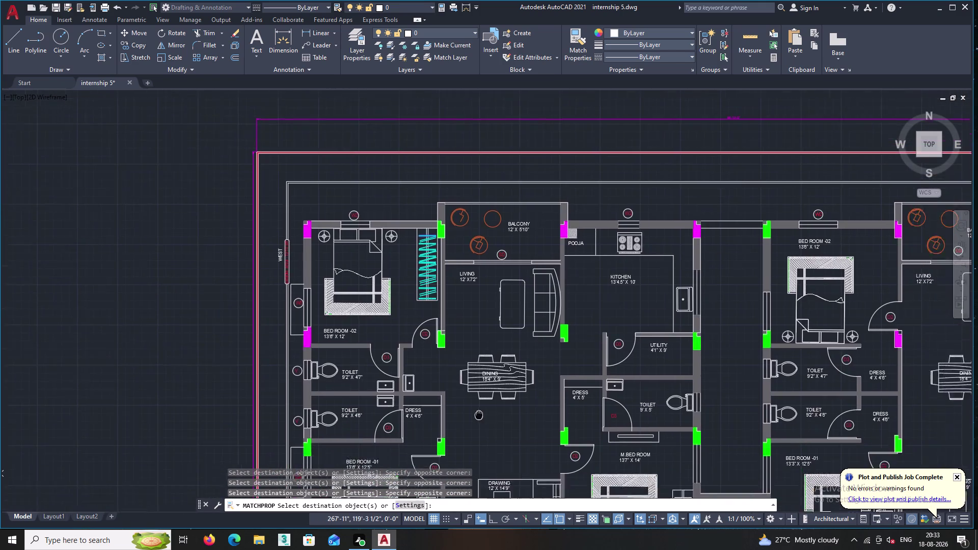
Move to the second wardrobe and turn its first hanger lines cyan.
middle_drag(436, 399, 388, 383)
middle_drag(619, 409, 636, 244)
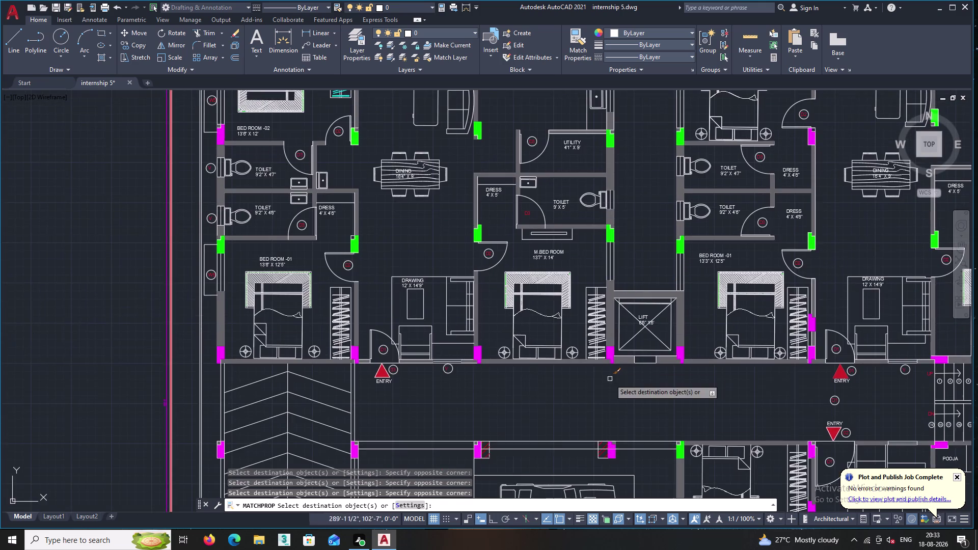
scroll(up, 3)
scroll(up, 3)
scroll(up, 3)
click(598, 340)
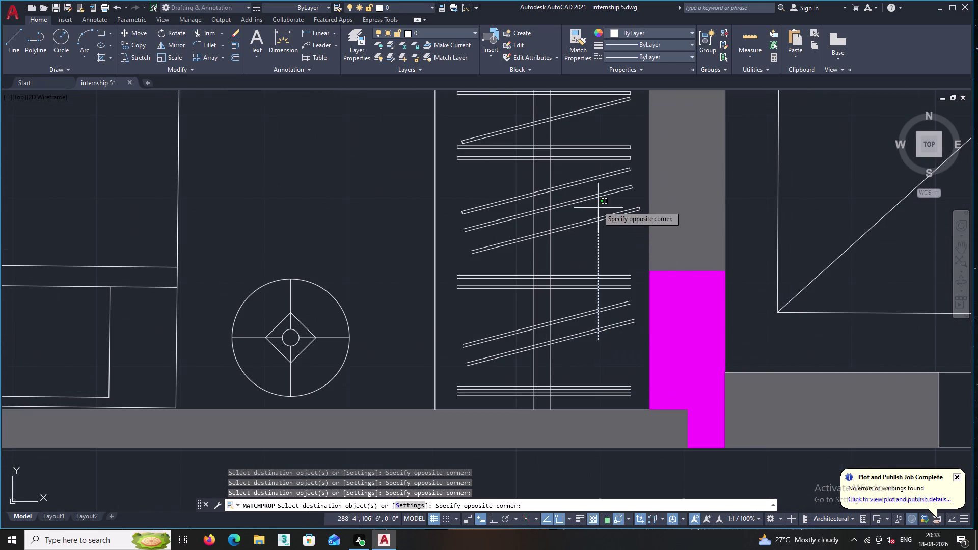
click(570, 141)
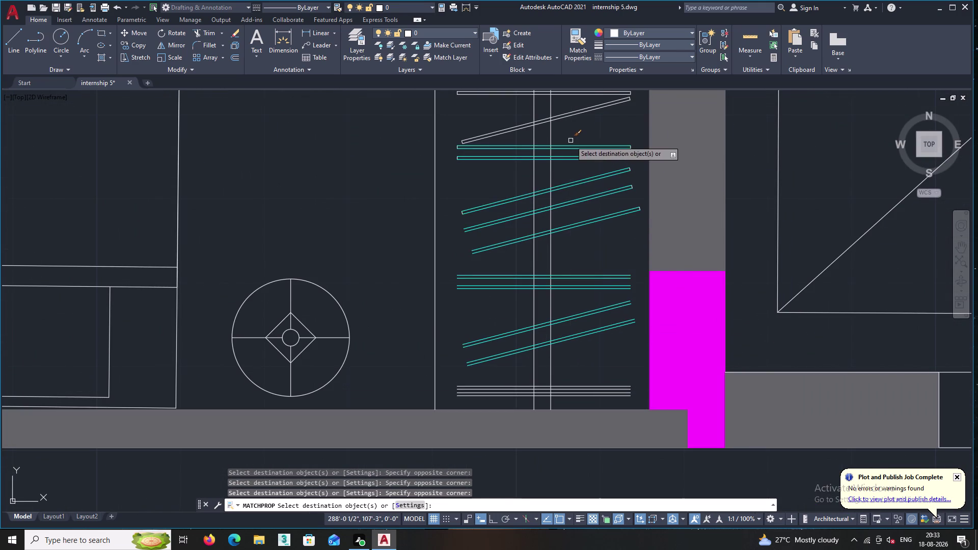
Recolour the hanger lines higher up the second wardrobe cyan.
middle_drag(571, 141, 515, 332)
click(426, 366)
click(395, 300)
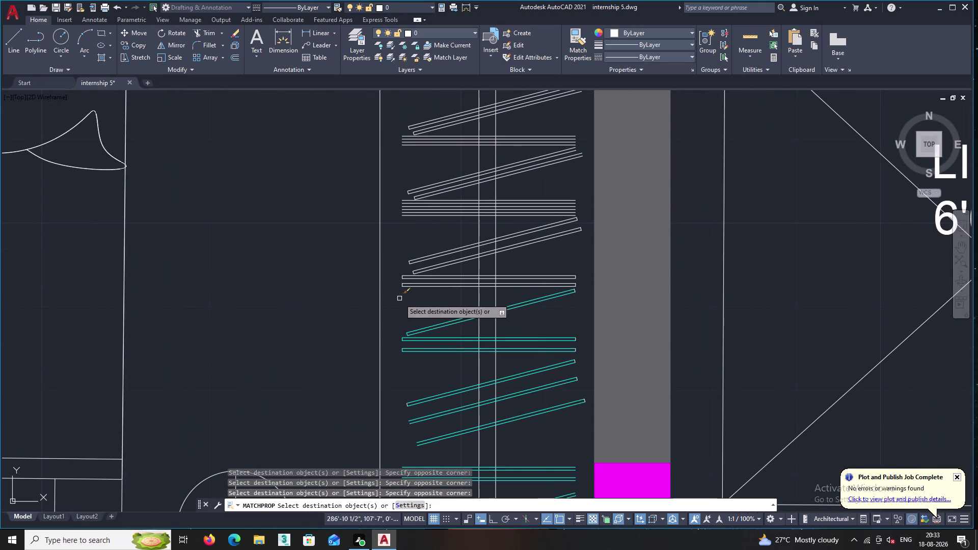
middle_drag(432, 300, 436, 364)
double_click(449, 356)
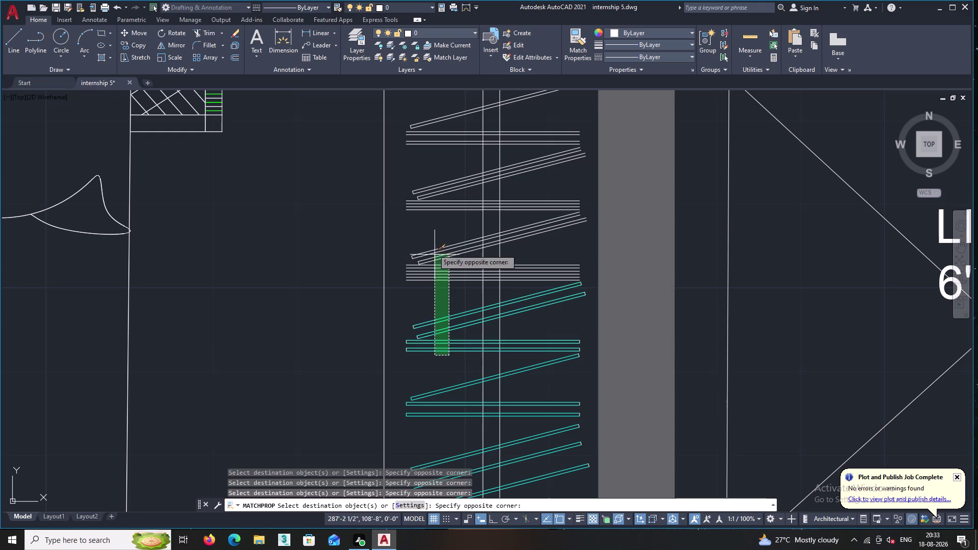
double_click(403, 178)
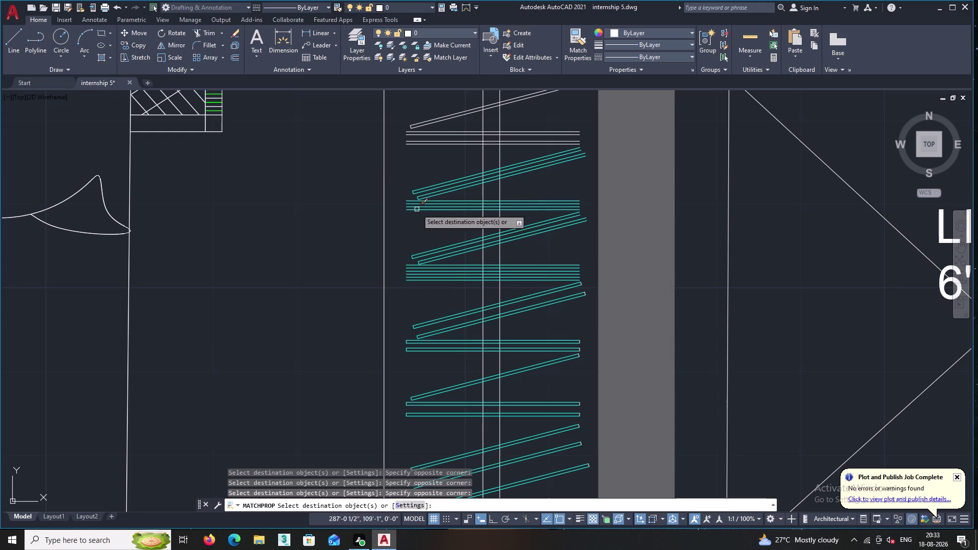
drag(588, 390, 588, 387)
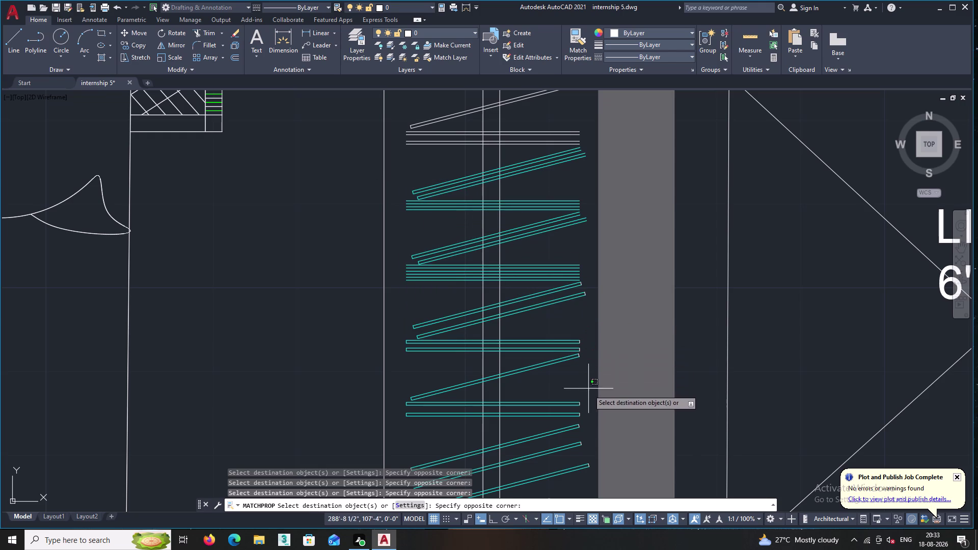
drag(588, 386, 587, 382)
click(554, 294)
click(591, 314)
click(563, 252)
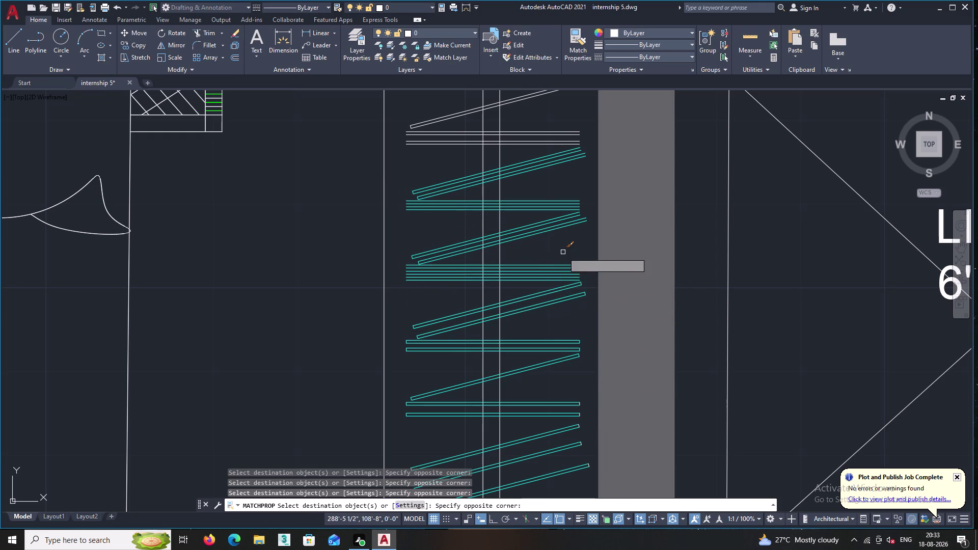
Recolour the lower and bottom wardrobe hanger lines cyan.
middle_drag(576, 383, 549, 285)
scroll(up, 3)
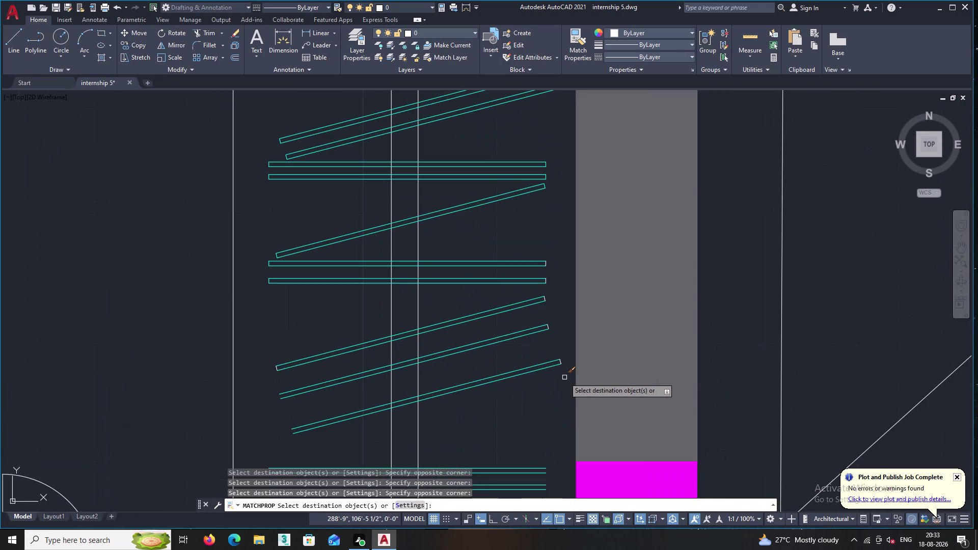
click(564, 377)
click(494, 246)
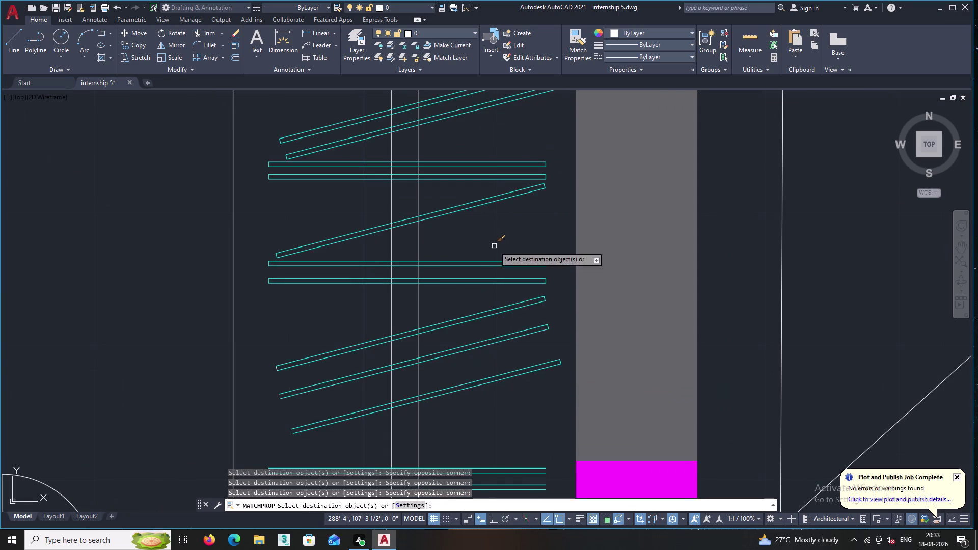
scroll(down, 3)
middle_drag(510, 381, 492, 262)
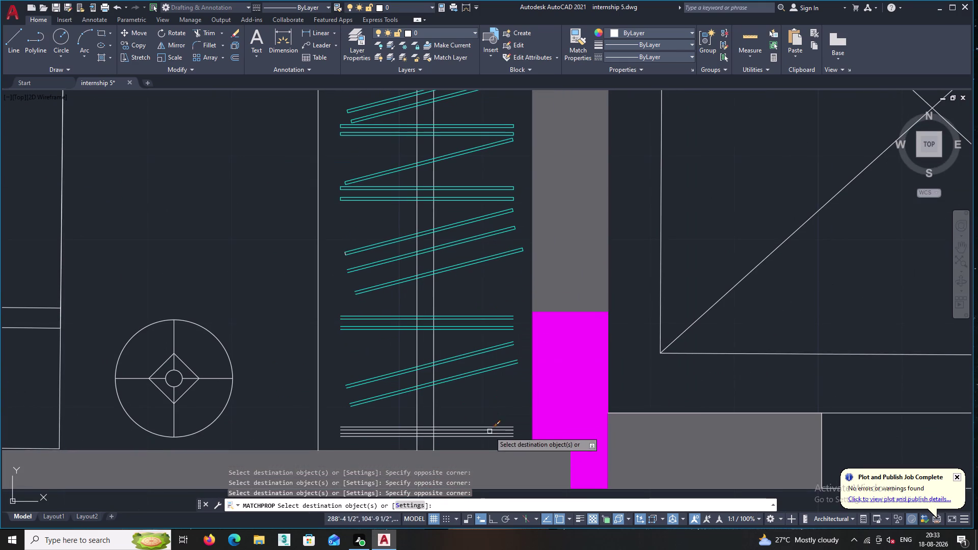
click(493, 439)
click(476, 403)
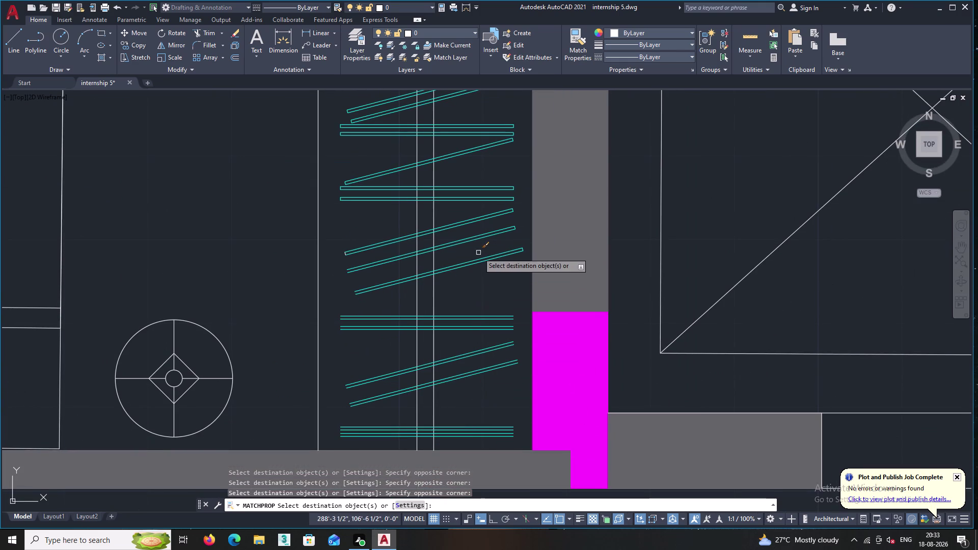
Recolour the remaining upper white hanger lines and a top diagonal line cyan.
middle_drag(478, 253, 461, 464)
middle_drag(494, 181, 474, 342)
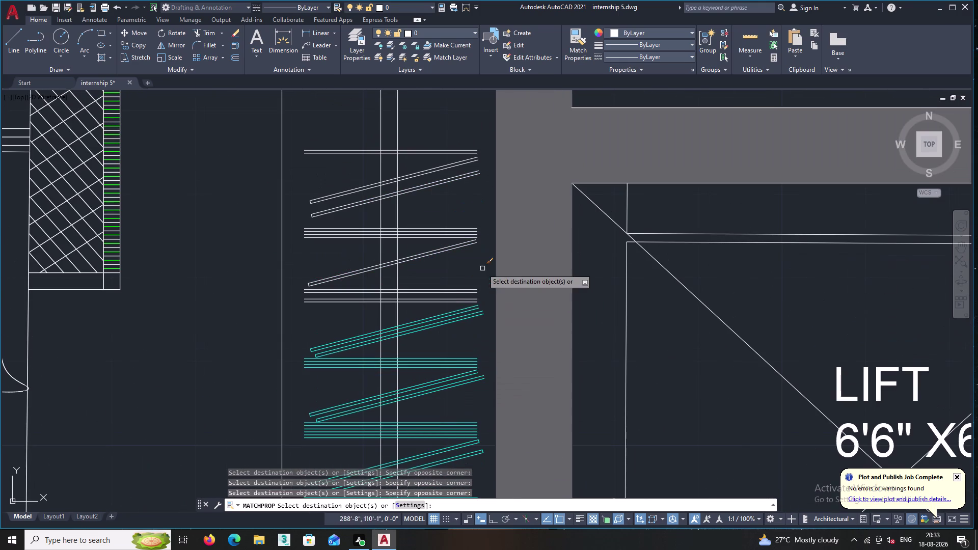
scroll(up, 3)
triple_click(423, 327)
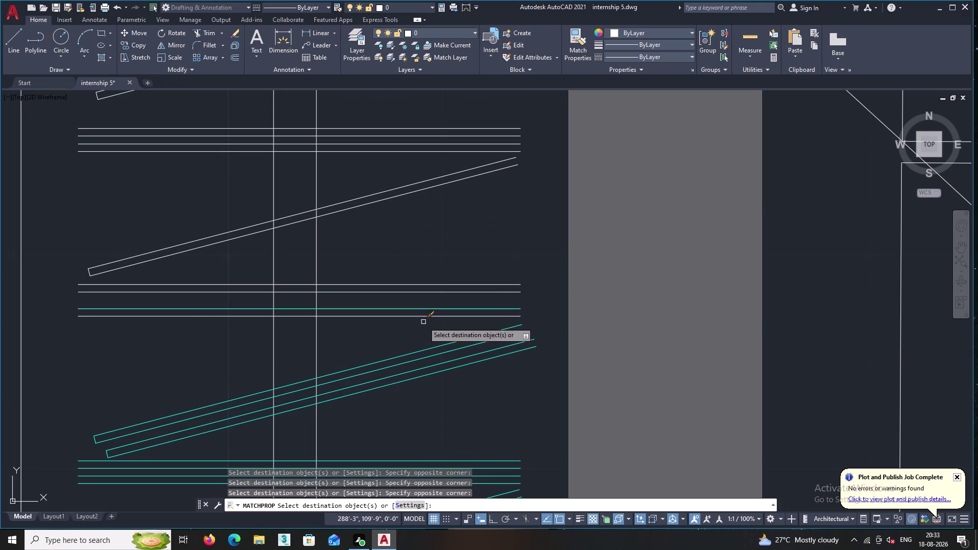
double_click(424, 325)
double_click(351, 118)
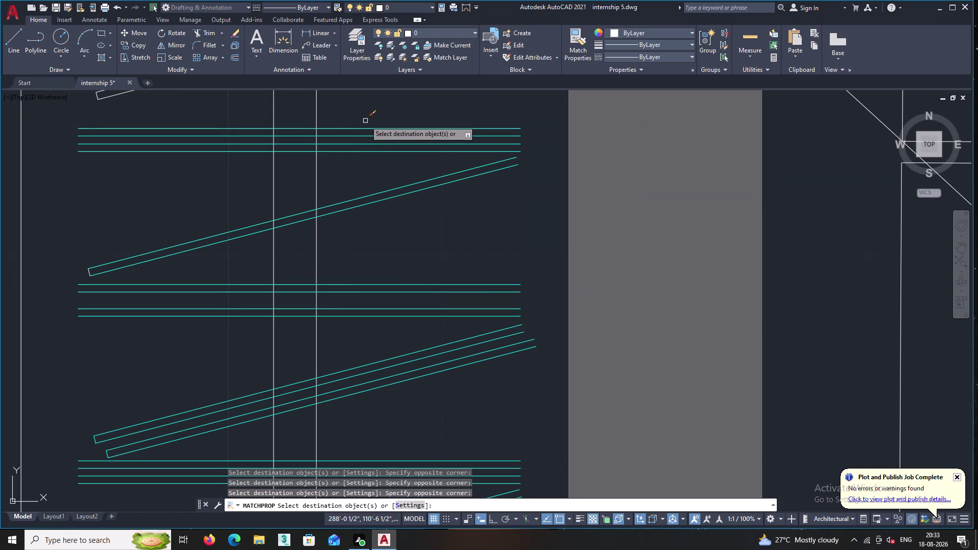
middle_drag(367, 120, 364, 194)
click(86, 345)
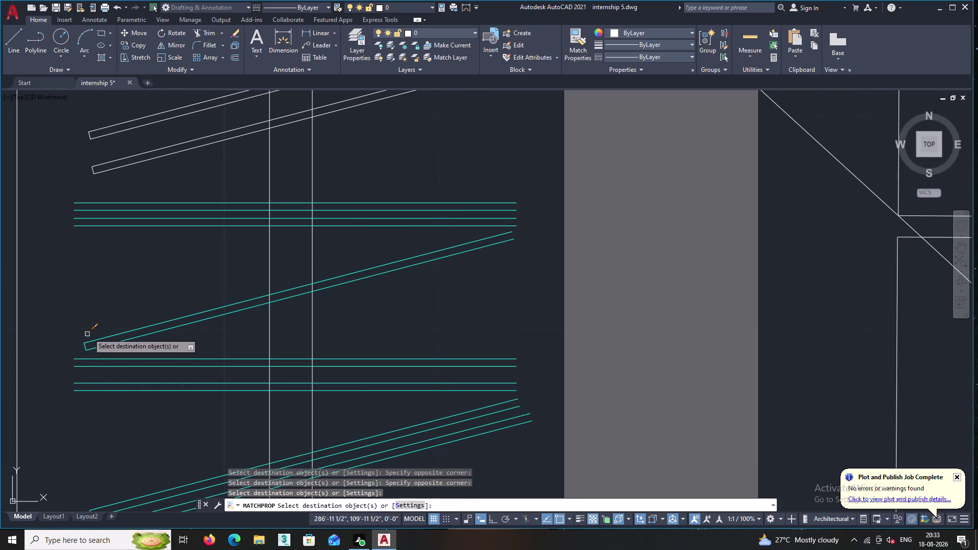
Recolour the last white hanger lines at the wardrobe's top end cyan.
scroll(down, 3)
scroll(down, 3)
scroll(up, 3)
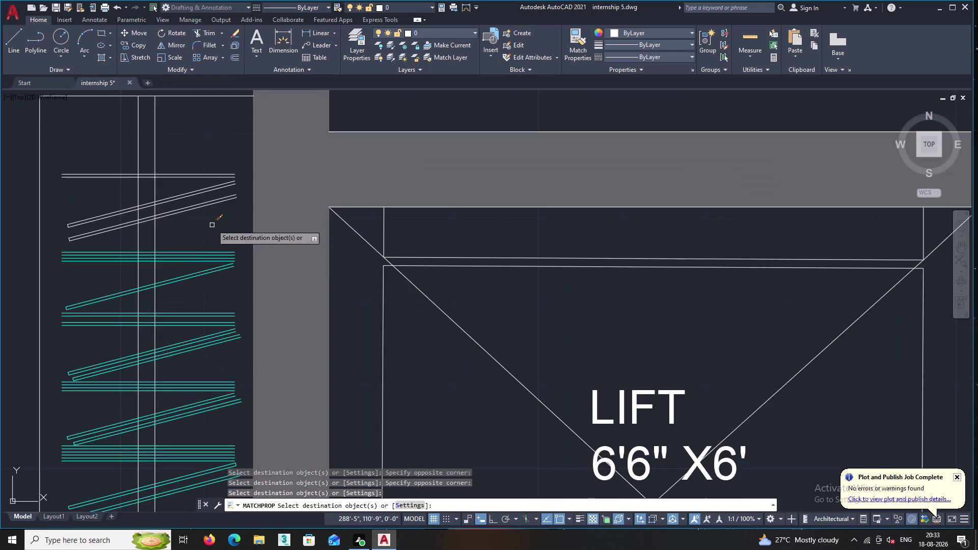
middle_drag(212, 225, 221, 296)
scroll(up, 3)
double_click(238, 307)
click(176, 176)
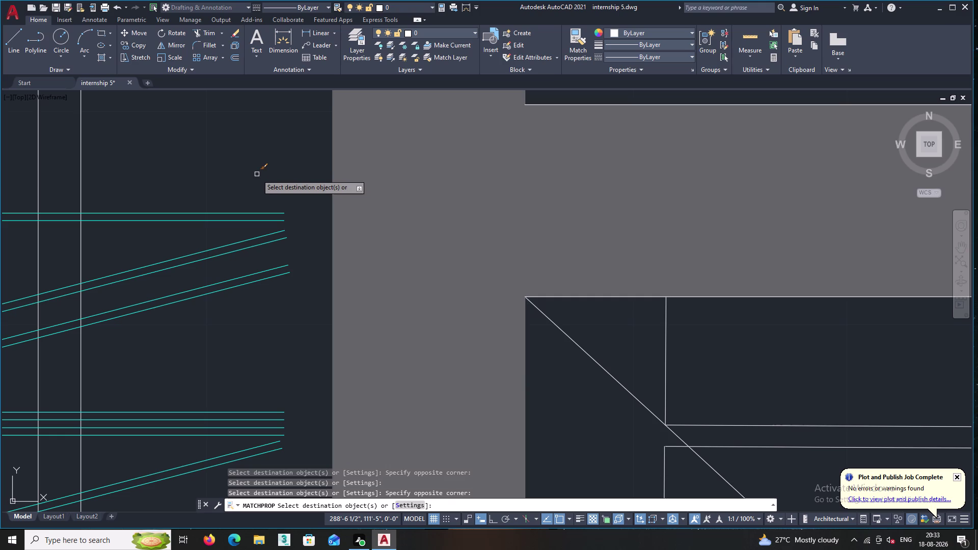
Zoom and pan out past the lift to view the whole floor plan.
scroll(down, 3)
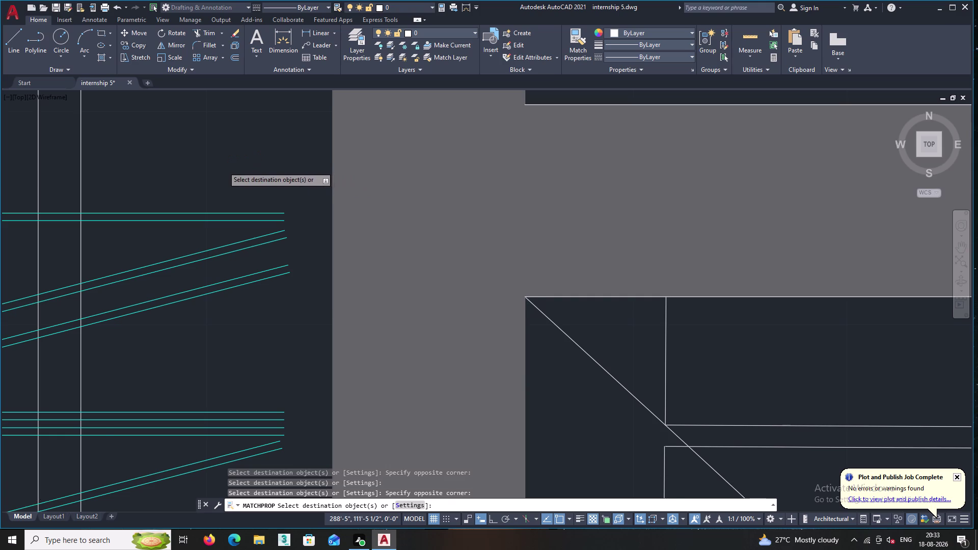
middle_drag(209, 167, 129, 158)
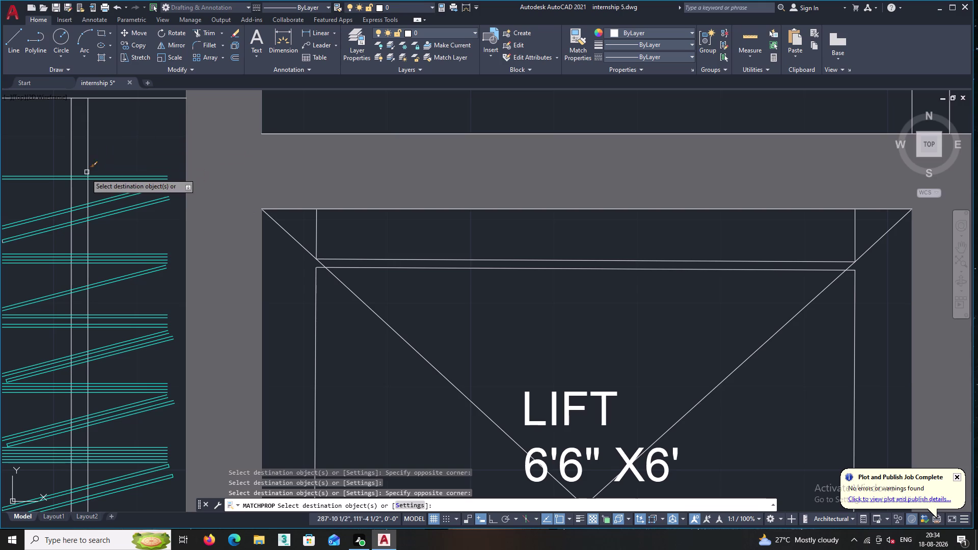
scroll(down, 3)
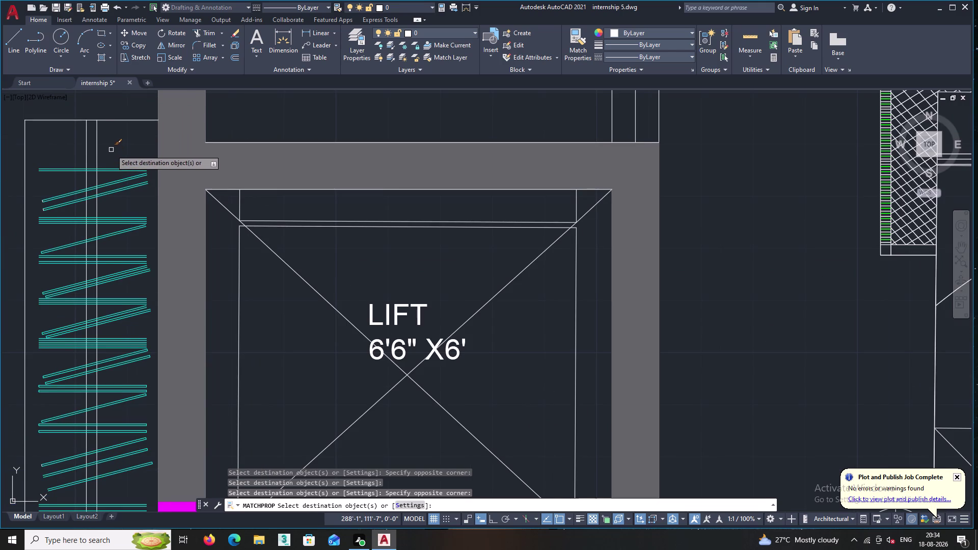
middle_drag(108, 148, 79, 165)
scroll(down, 3)
middle_drag(530, 154, 378, 156)
scroll(down, 3)
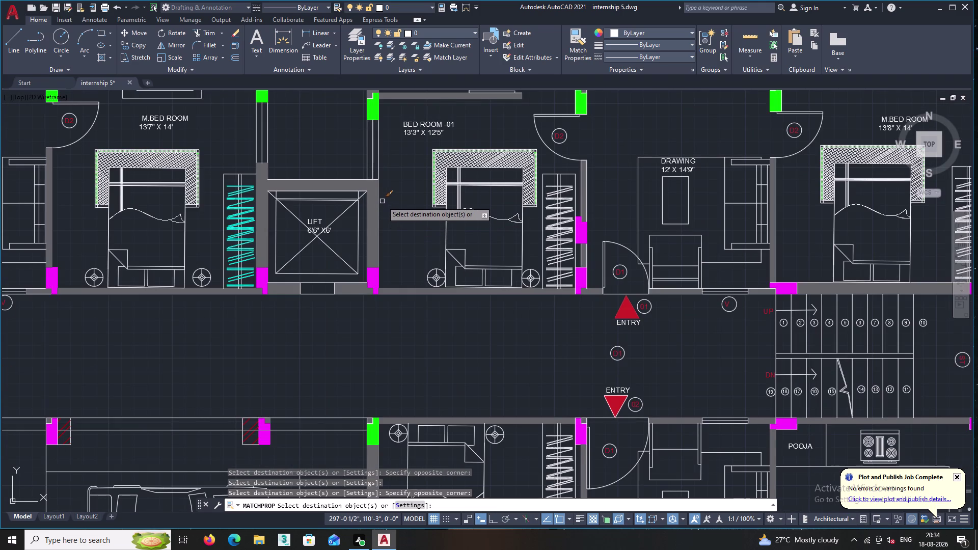
Window-select the enclosed Bed Room-01 headboard hatch lines to turn them cyan.
scroll(up, 3)
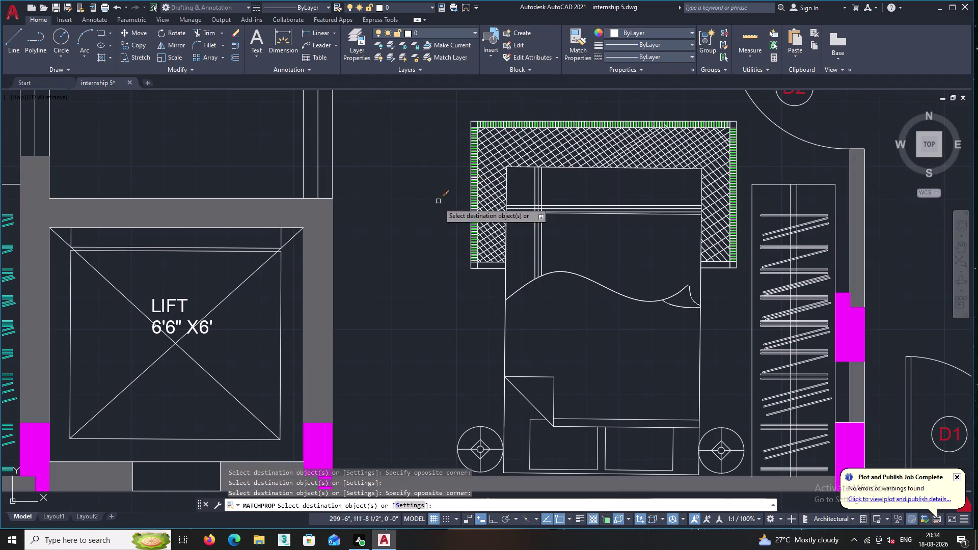
scroll(up, 3)
scroll(up, 3)
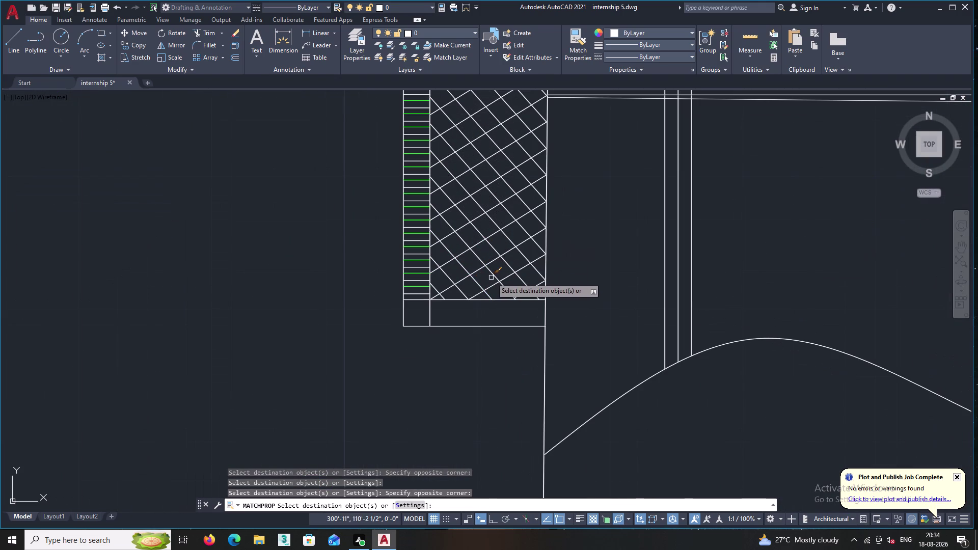
click(491, 277)
middle_drag(457, 134, 480, 306)
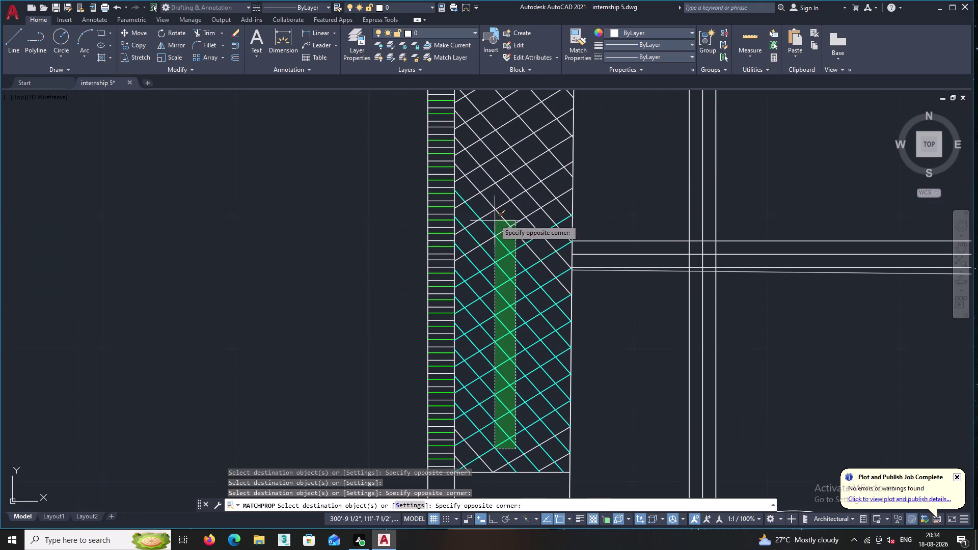
click(481, 170)
Recolour the remaining white hatch lines and the lower corner lines cyan.
middle_drag(502, 349, 471, 254)
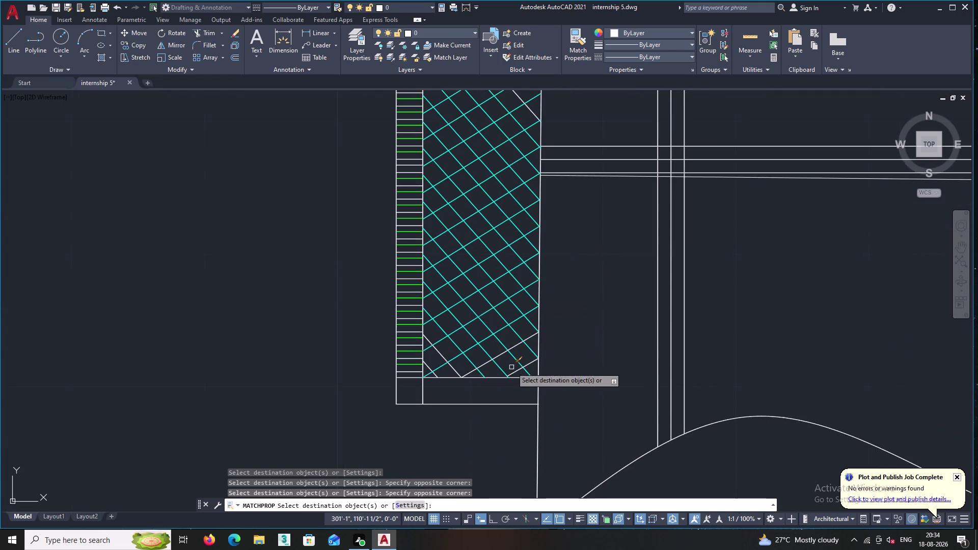
scroll(up, 3)
click(503, 360)
click(482, 328)
click(522, 379)
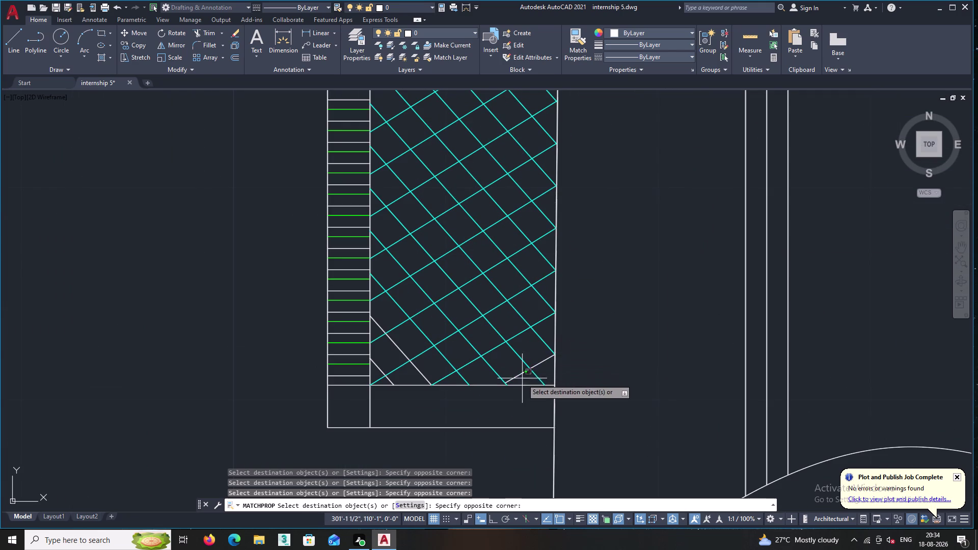
click(502, 358)
click(378, 371)
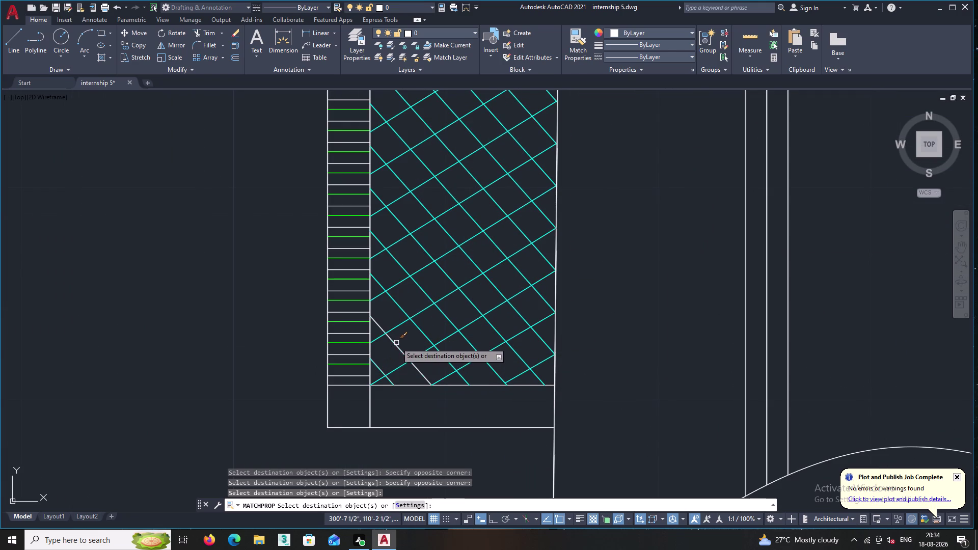
double_click(395, 344)
Recolour hatch lines in the headboard's top band and top-left corner cyan.
scroll(down, 3)
scroll(down, 3)
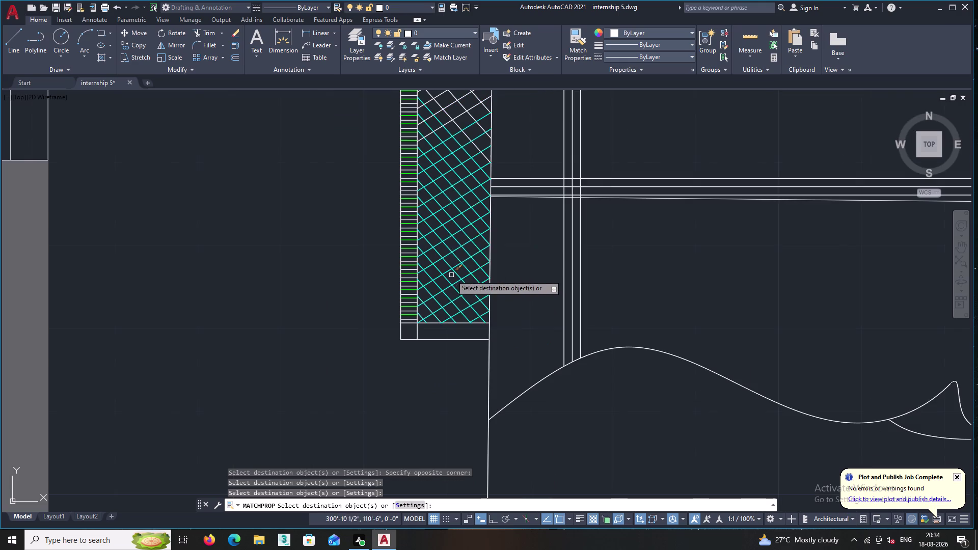
middle_drag(441, 248, 430, 389)
click(632, 196)
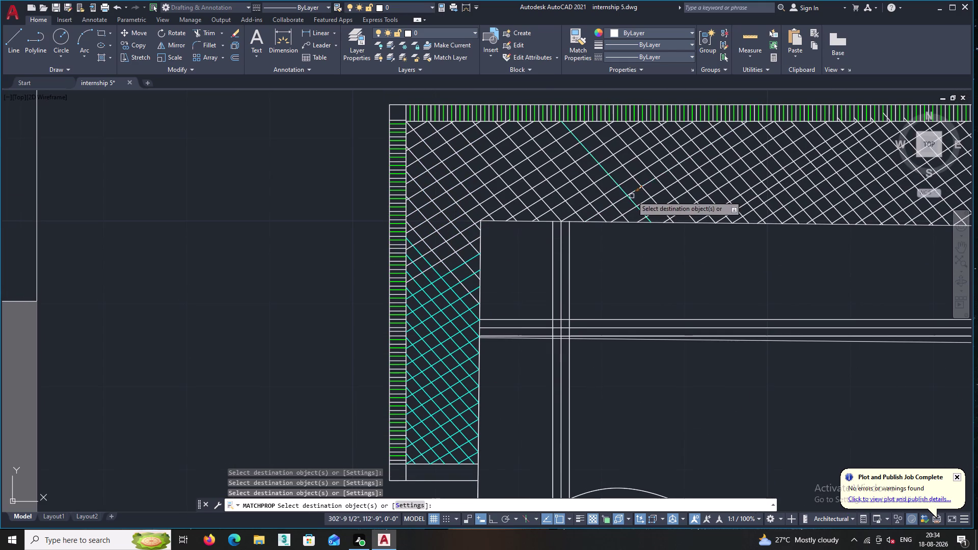
double_click(598, 191)
click(505, 168)
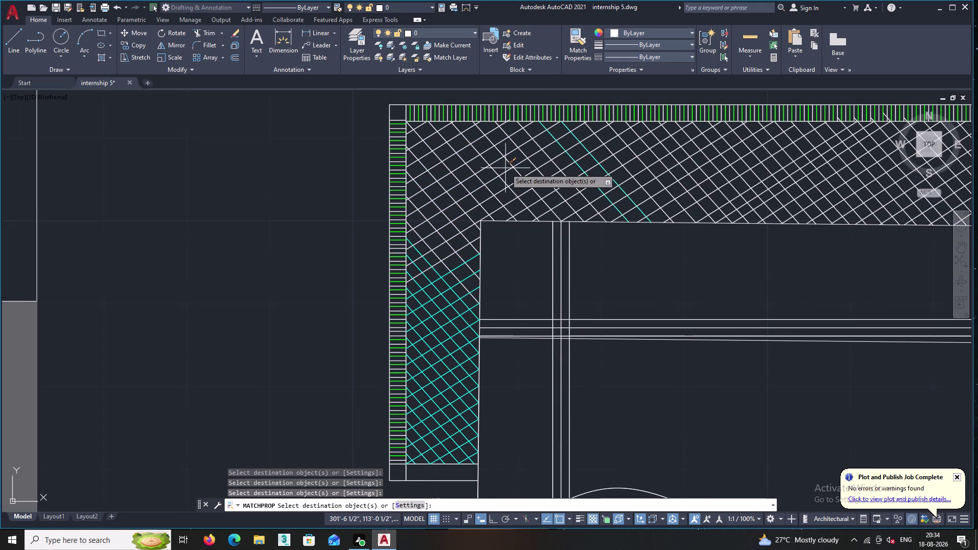
click(418, 180)
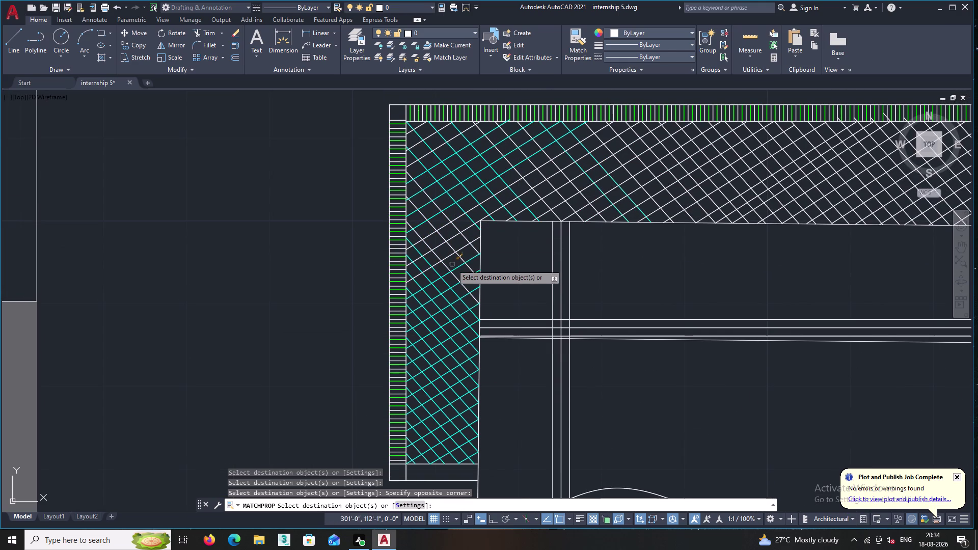
click(463, 270)
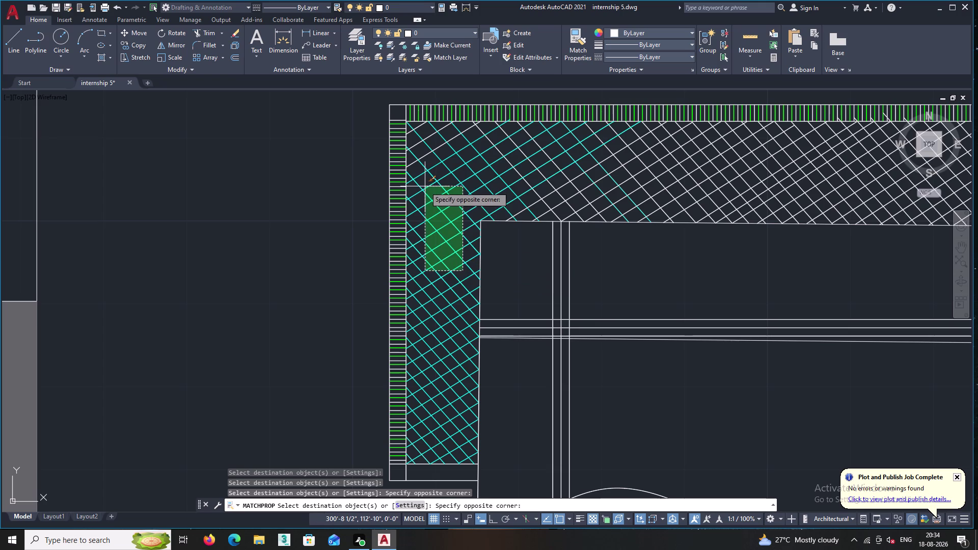
click(425, 186)
Select across the headboard's top band, turning those hatch lines cyan.
middle_drag(478, 168, 348, 251)
click(624, 260)
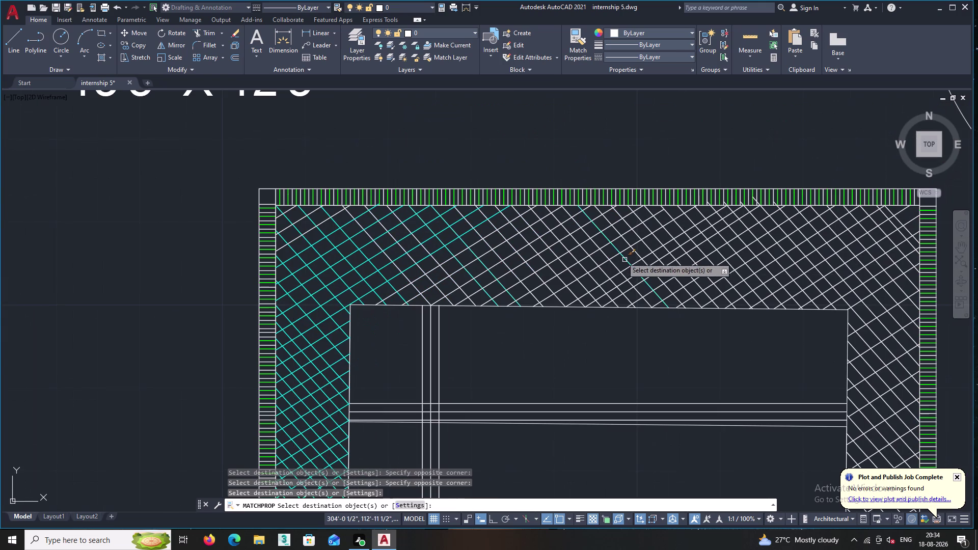
click(586, 294)
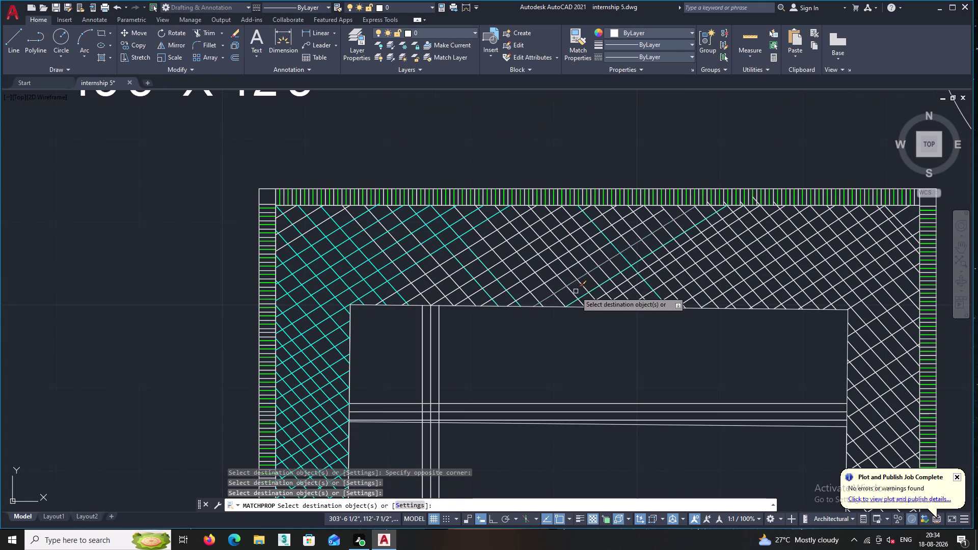
double_click(575, 291)
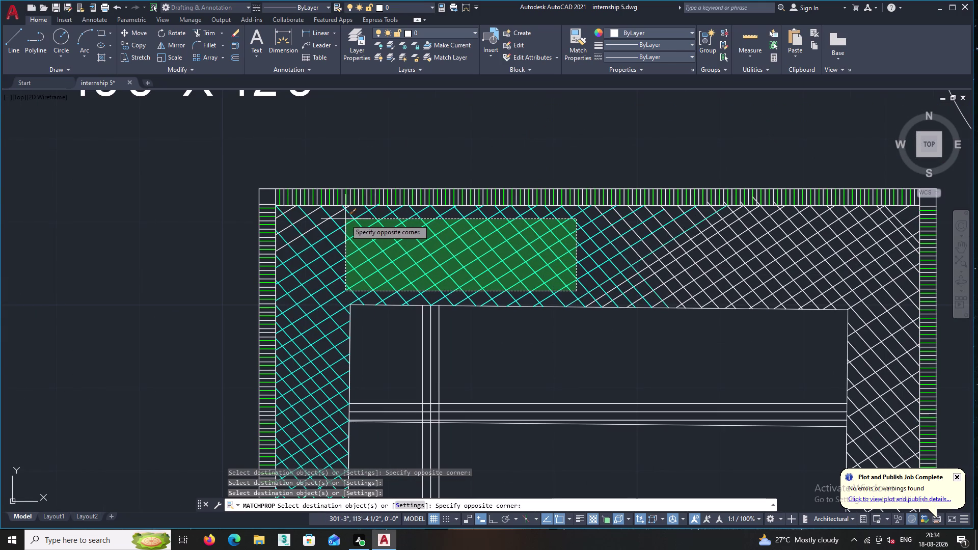
middle_drag(345, 219, 430, 223)
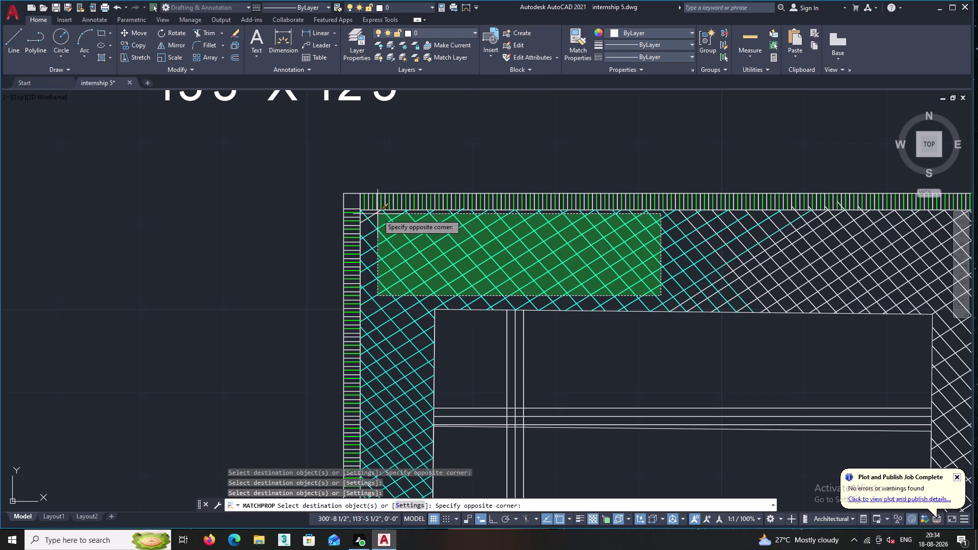
middle_drag(378, 214, 442, 226)
click(435, 228)
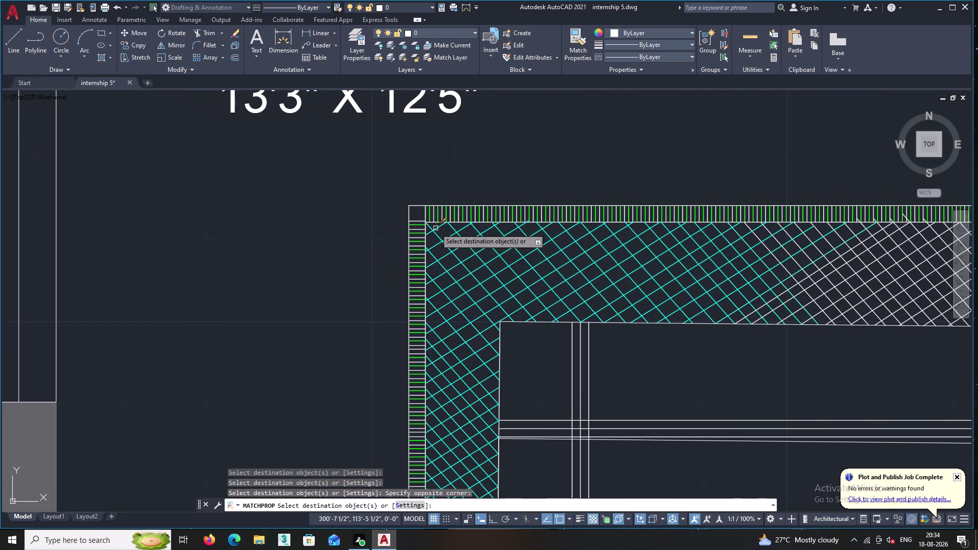
Recolour the remaining top band lines and the right corner hatch lines cyan.
middle_drag(705, 278, 424, 241)
scroll(down, 3)
scroll(up, 3)
double_click(682, 267)
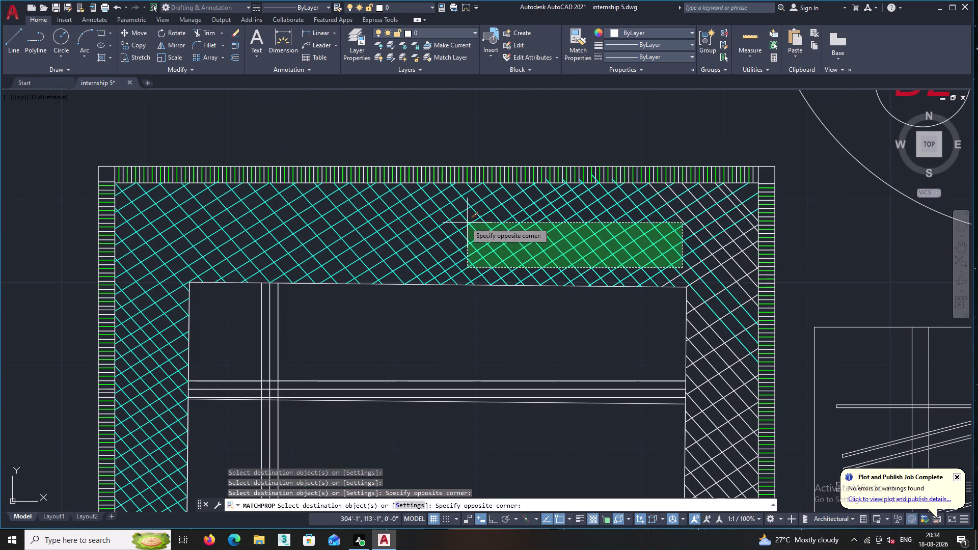
click(446, 217)
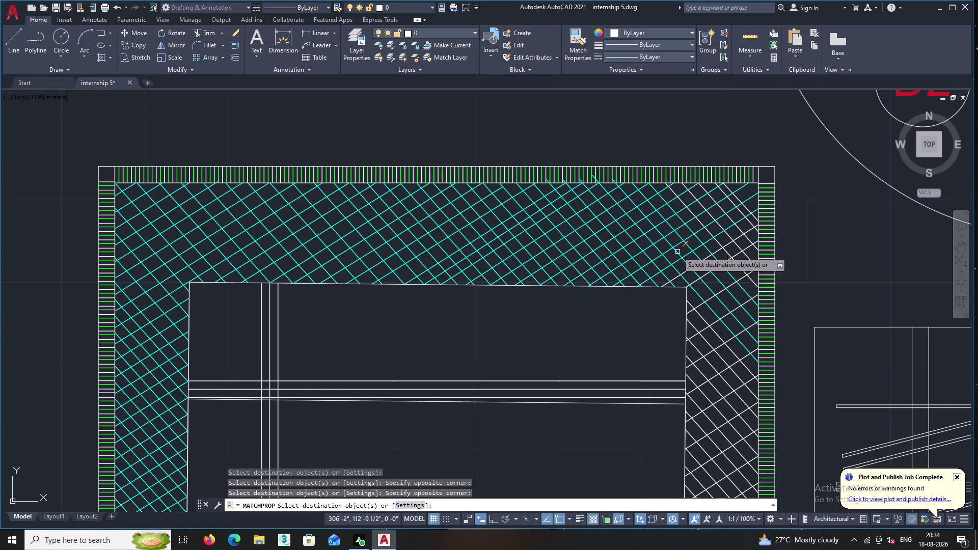
scroll(up, 3)
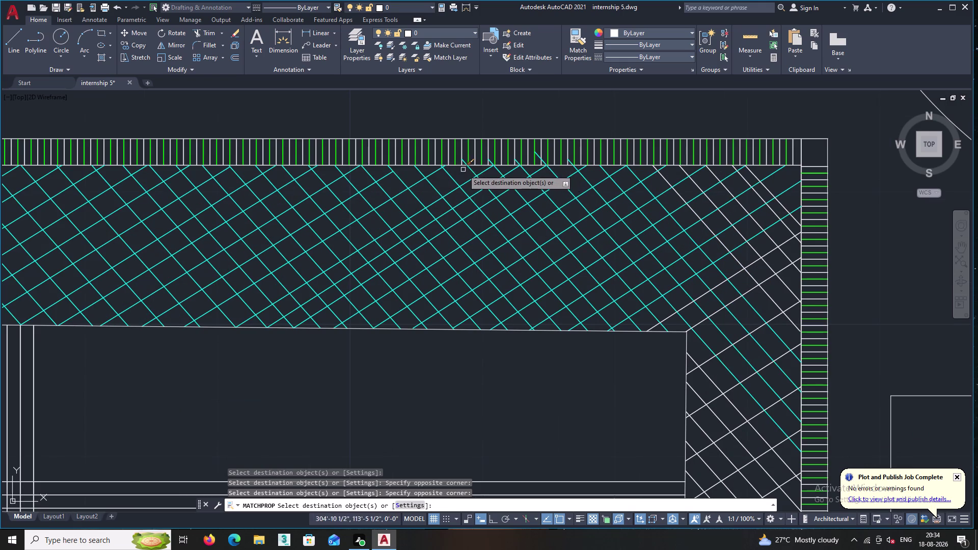
click(752, 229)
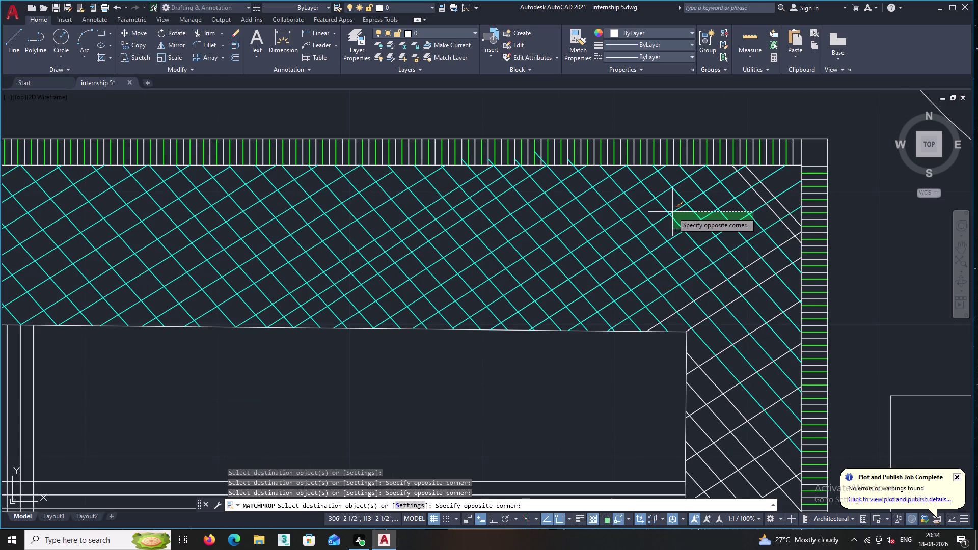
click(672, 212)
Recolour the hatch lines on the headboard's right side cyan.
middle_drag(761, 263, 536, 251)
scroll(up, 3)
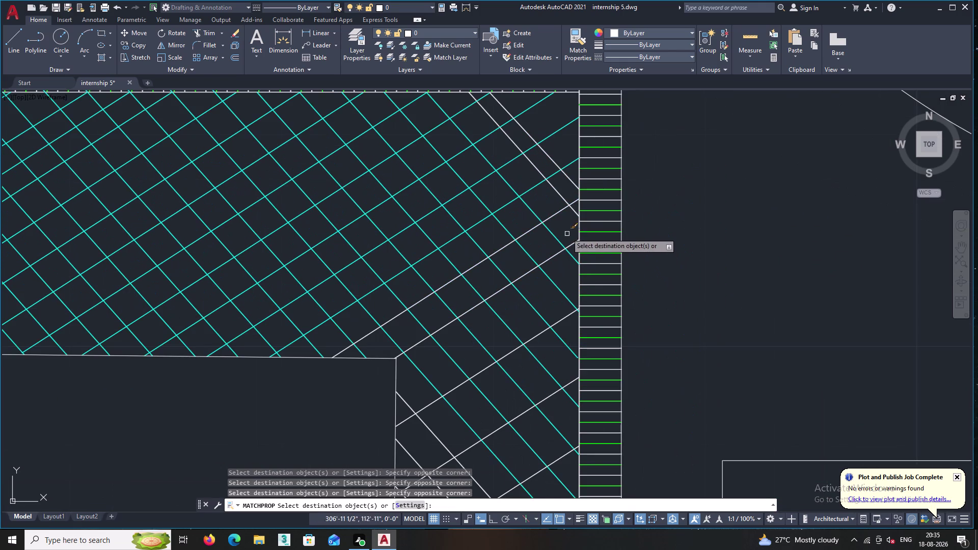
click(565, 231)
click(514, 203)
click(557, 183)
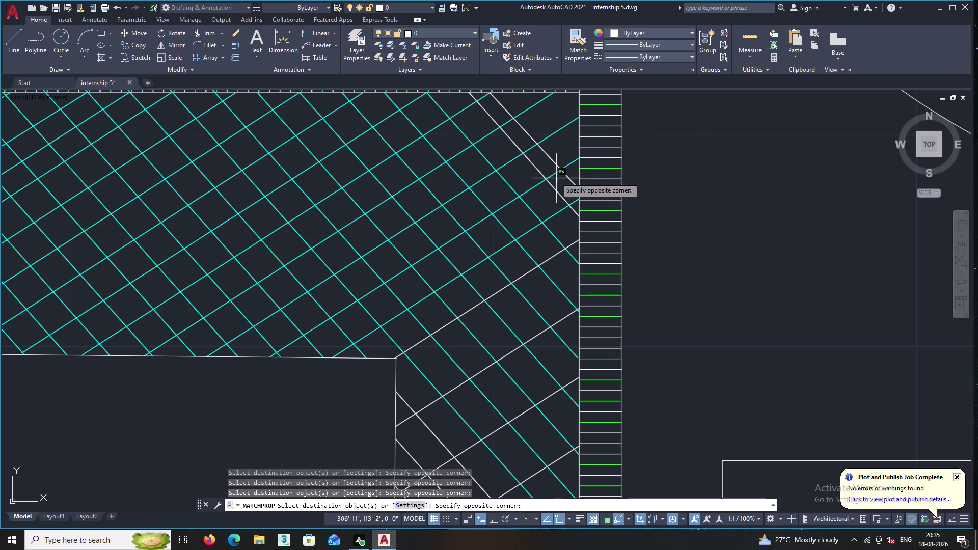
click(518, 140)
Recolour the white hatch lines further down the right side cyan.
scroll(down, 3)
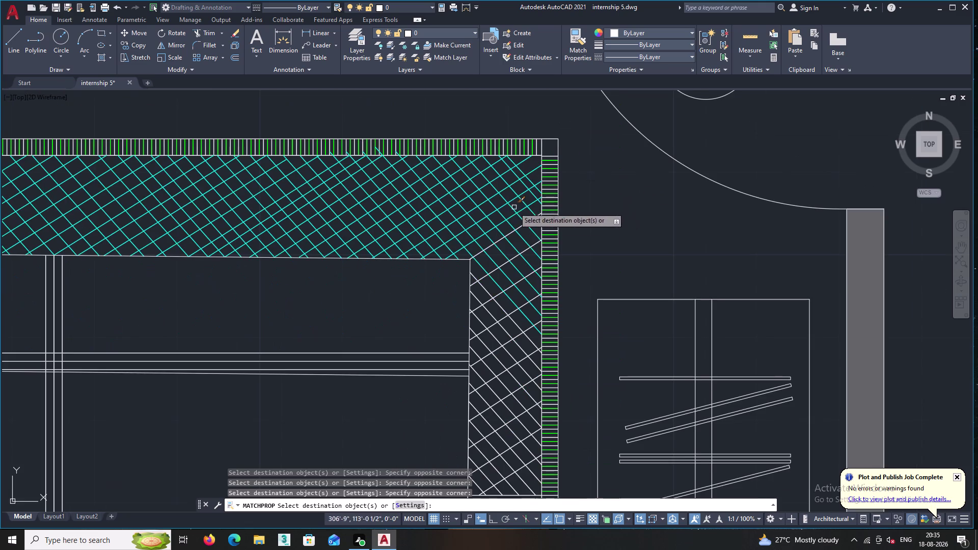
middle_drag(508, 229, 494, 164)
scroll(up, 3)
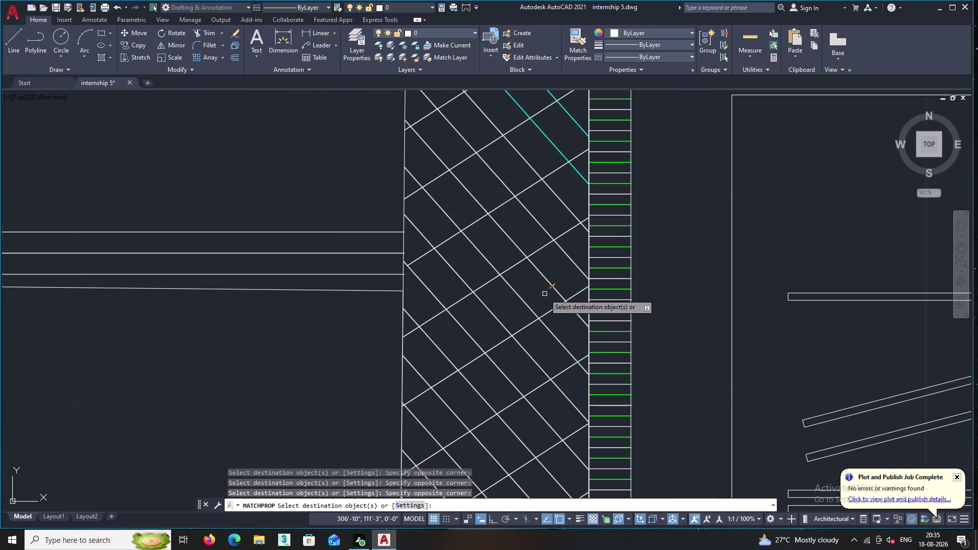
click(538, 290)
double_click(444, 182)
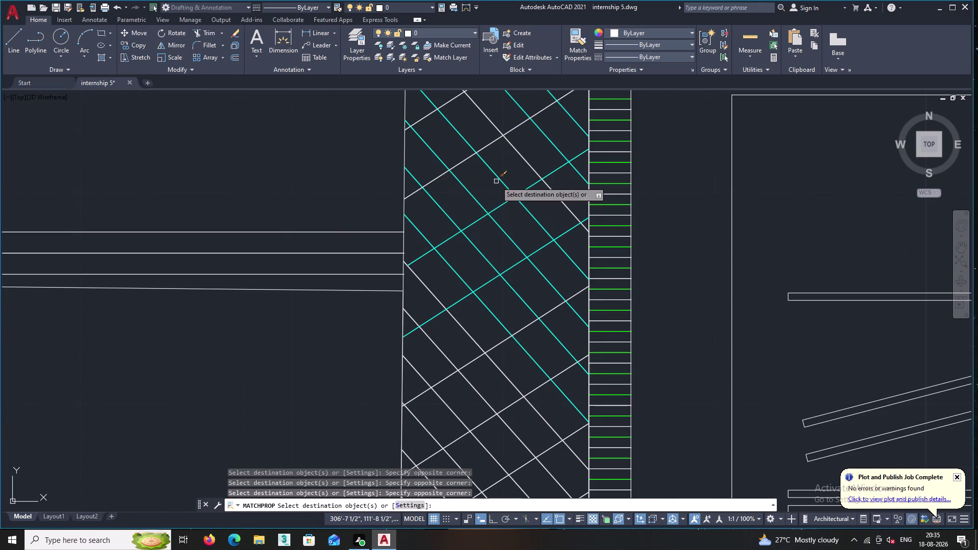
middle_drag(496, 181, 479, 299)
click(497, 279)
click(446, 215)
double_click(487, 218)
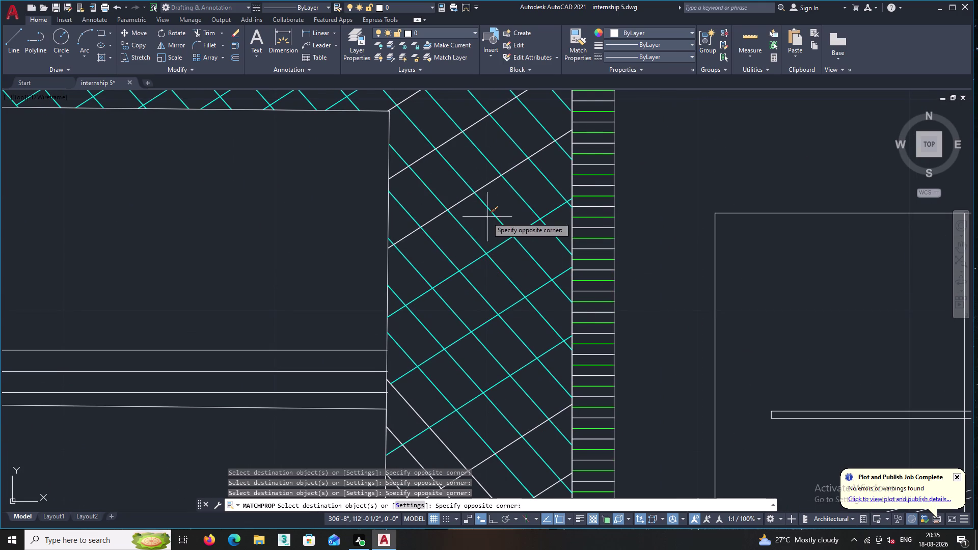
Window-select more white headboard hatch lines to turn them cyan.
click(448, 182)
middle_drag(448, 182, 455, 290)
click(475, 257)
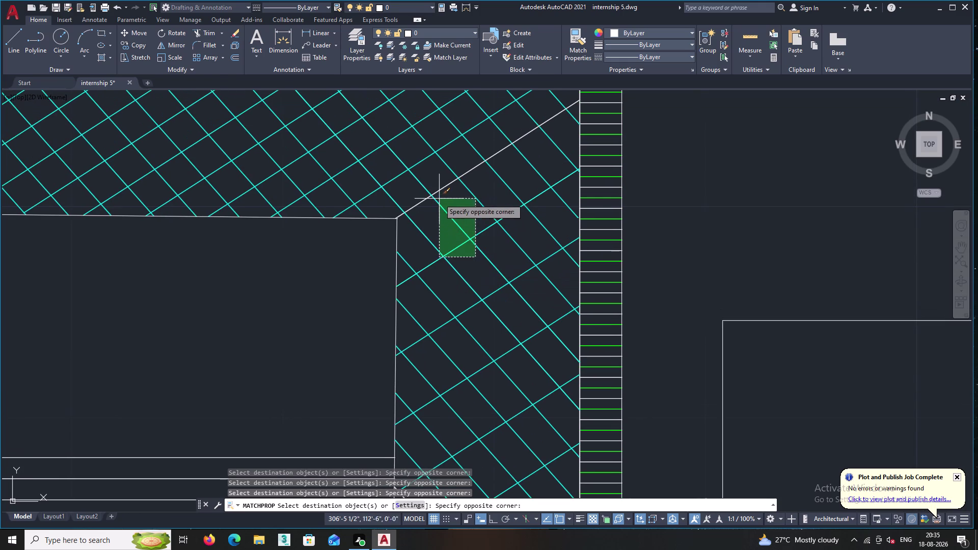
click(438, 180)
scroll(down, 3)
middle_drag(460, 282, 450, 216)
middle_drag(481, 369, 461, 199)
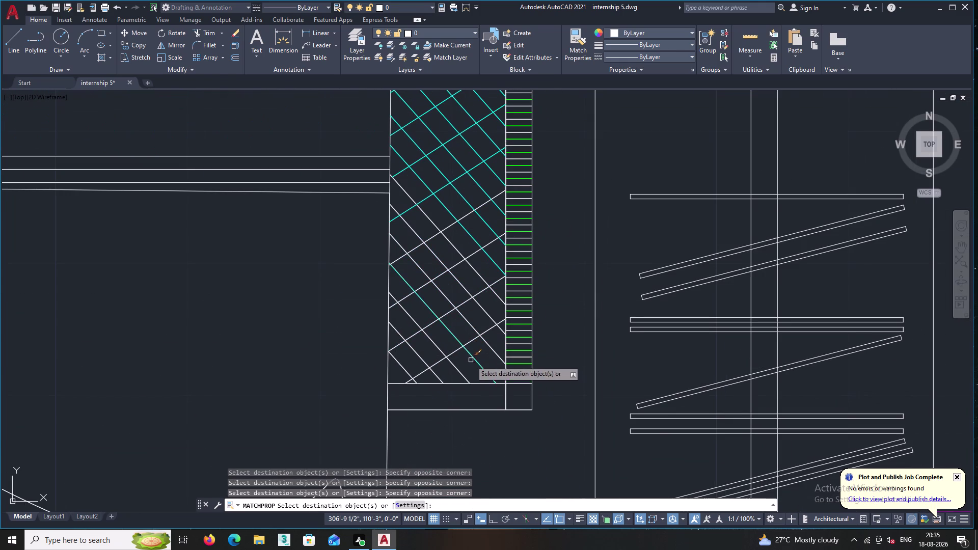
Recolour the enclosed lower hatch lines cyan, clearing the white strip.
click(469, 363)
middle_drag(441, 271, 676, 272)
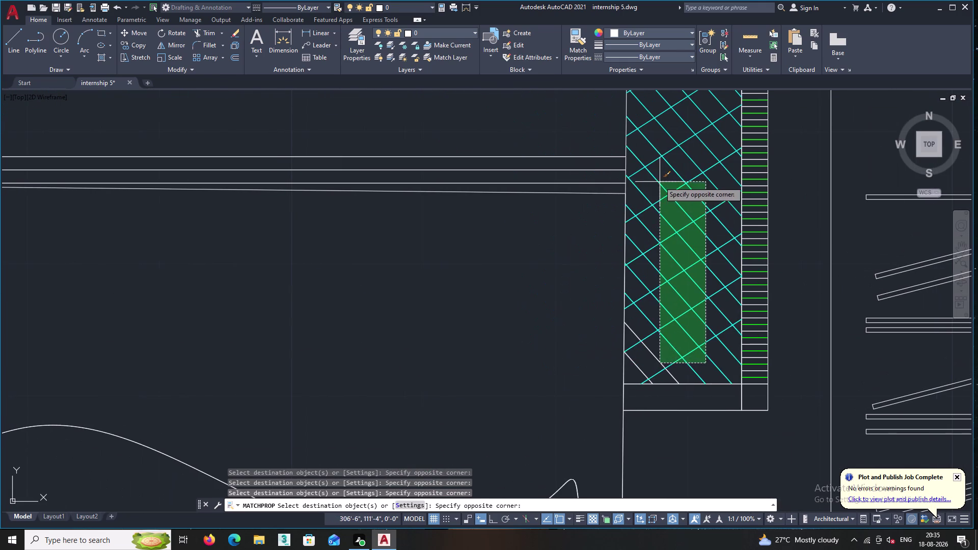
double_click(654, 180)
scroll(up, 3)
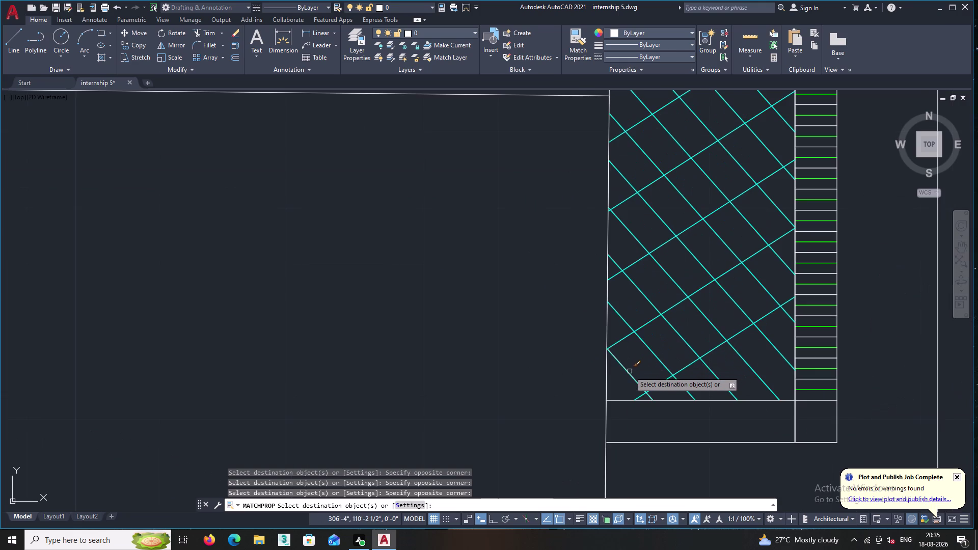
click(630, 371)
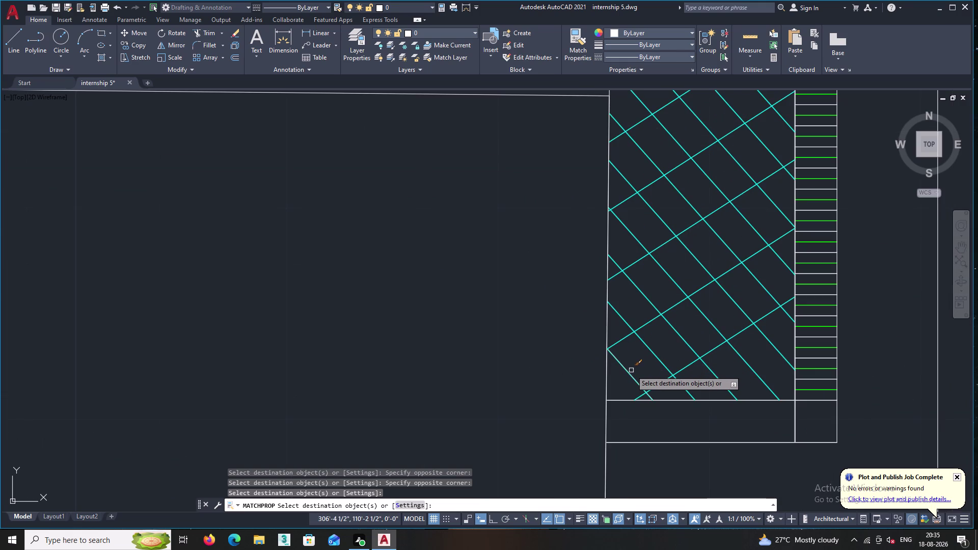
Pan and zoom across the floor plan toward the M.BED ROOM headboard.
middle_drag(528, 314, 569, 252)
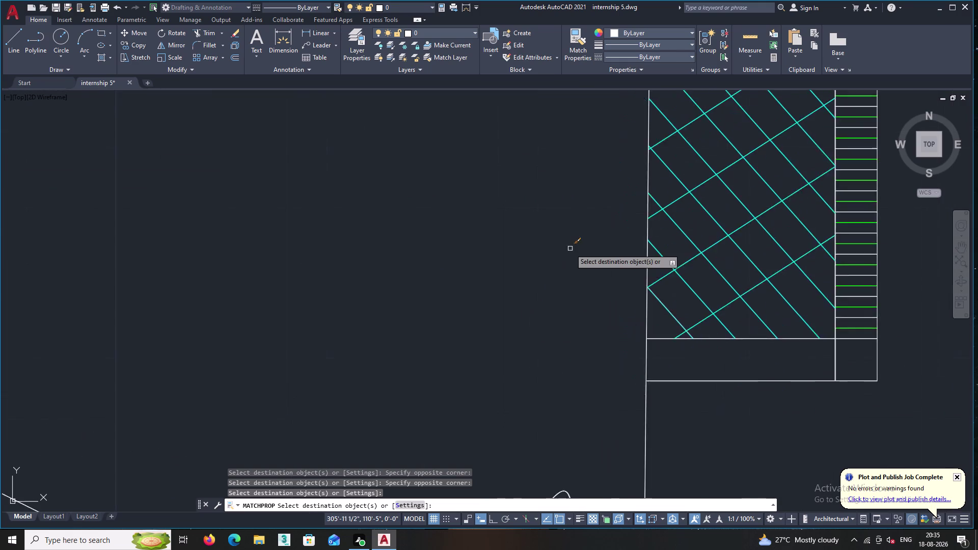
scroll(down, 3)
middle_drag(544, 245, 539, 274)
middle_drag(529, 274, 582, 260)
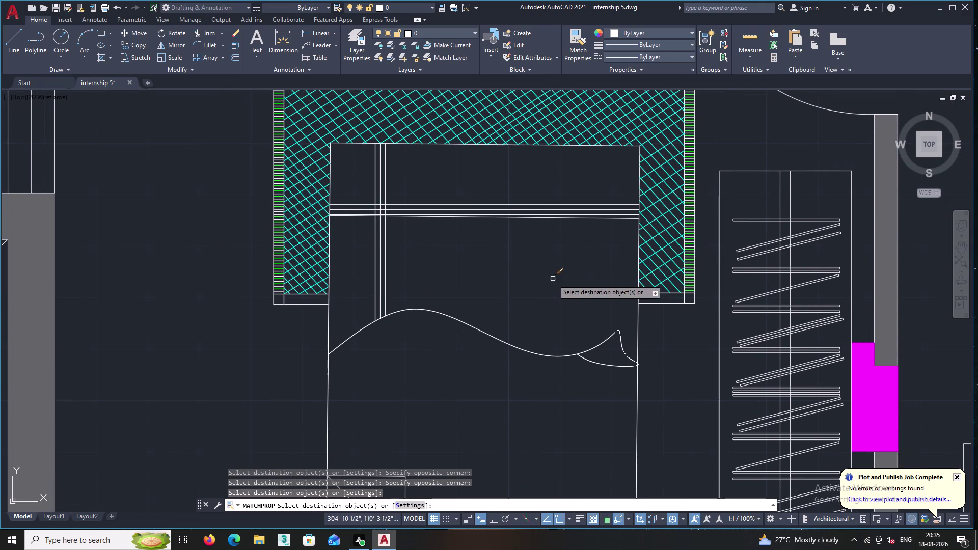
scroll(down, 3)
middle_drag(576, 293, 583, 223)
scroll(down, 3)
middle_drag(528, 328, 508, 310)
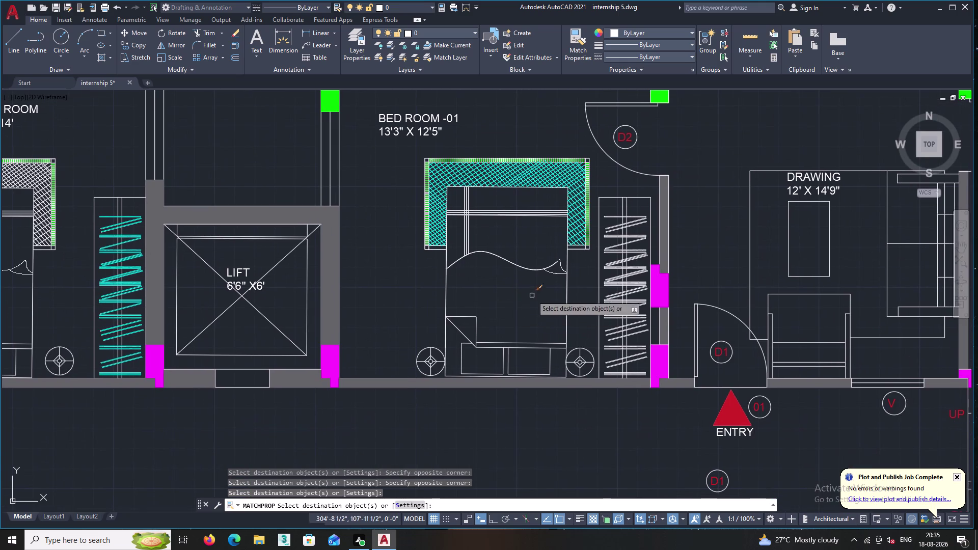
middle_drag(461, 290, 728, 276)
middle_drag(328, 282, 457, 324)
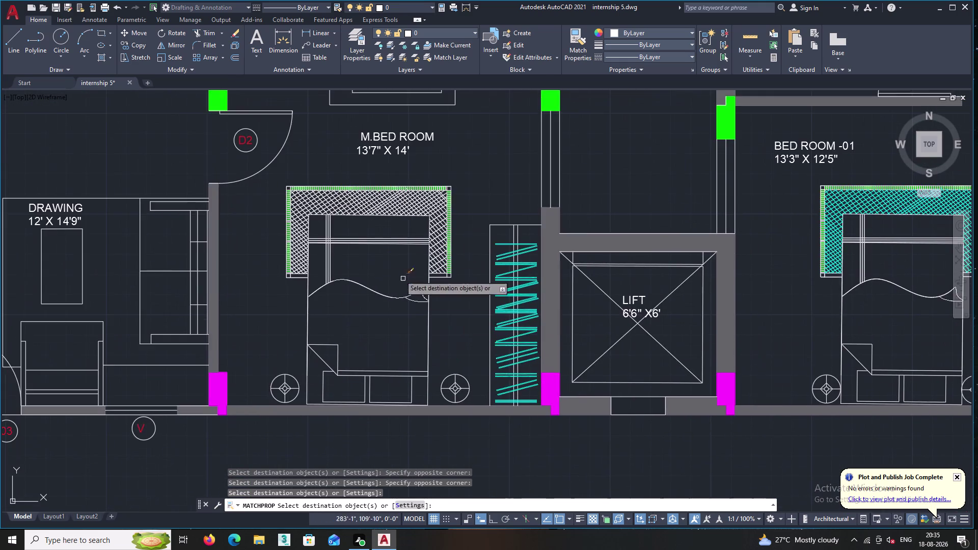
Recolour a first patch and the top run of the M.BED ROOM headboard hatch cyan.
scroll(up, 3)
middle_drag(379, 290, 414, 351)
scroll(up, 3)
scroll(up, 3)
middle_drag(372, 257, 382, 288)
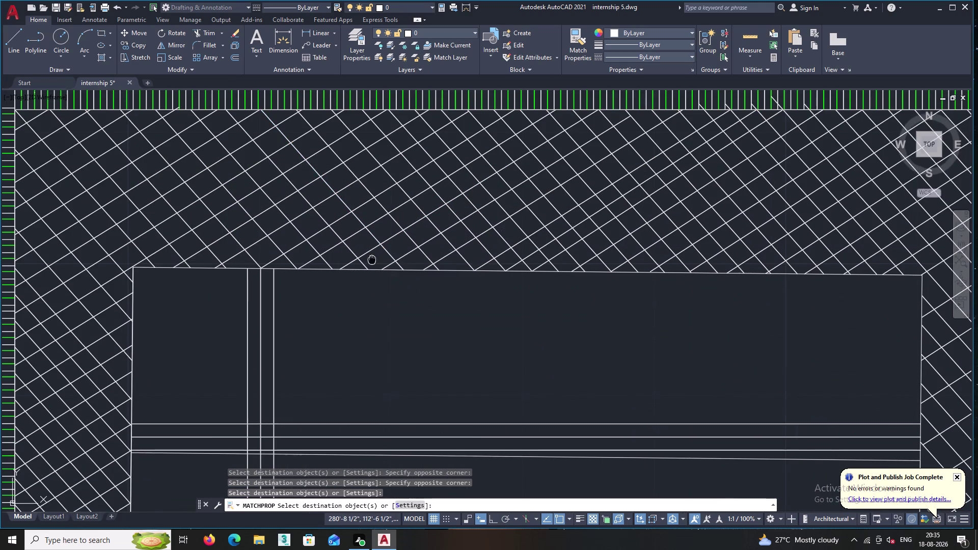
middle_drag(382, 287, 386, 294)
scroll(up, 3)
drag(392, 303, 387, 295)
middle_drag(332, 239, 590, 343)
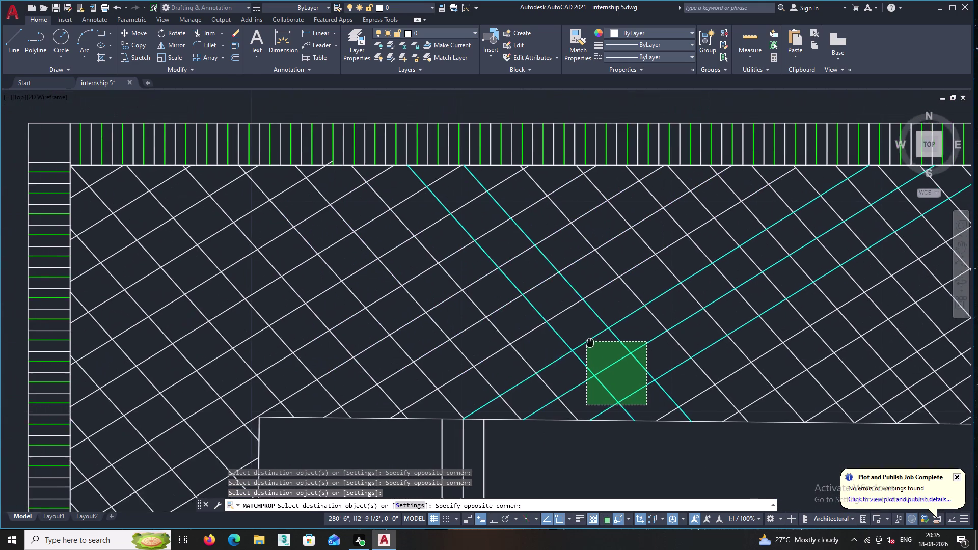
middle_drag(591, 343, 591, 340)
middle_drag(398, 219, 533, 241)
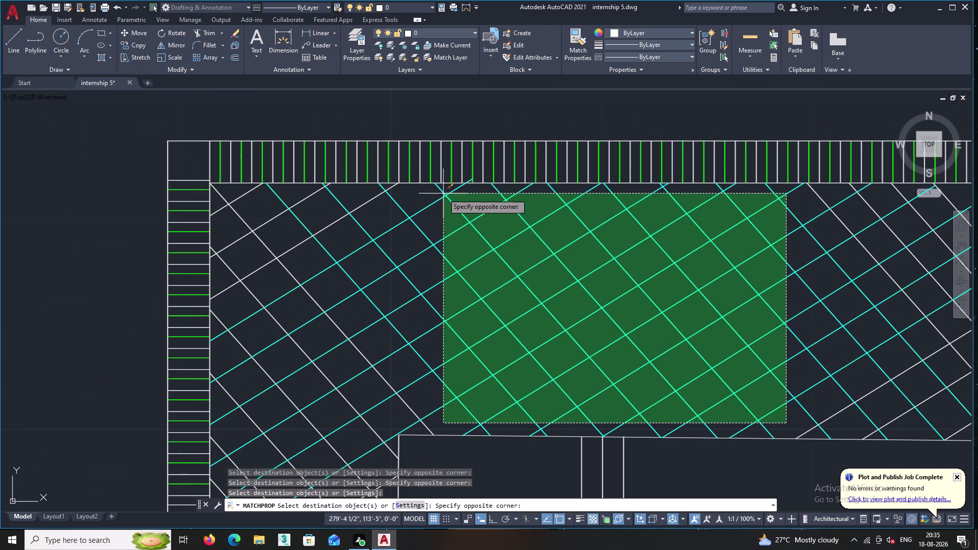
click(447, 196)
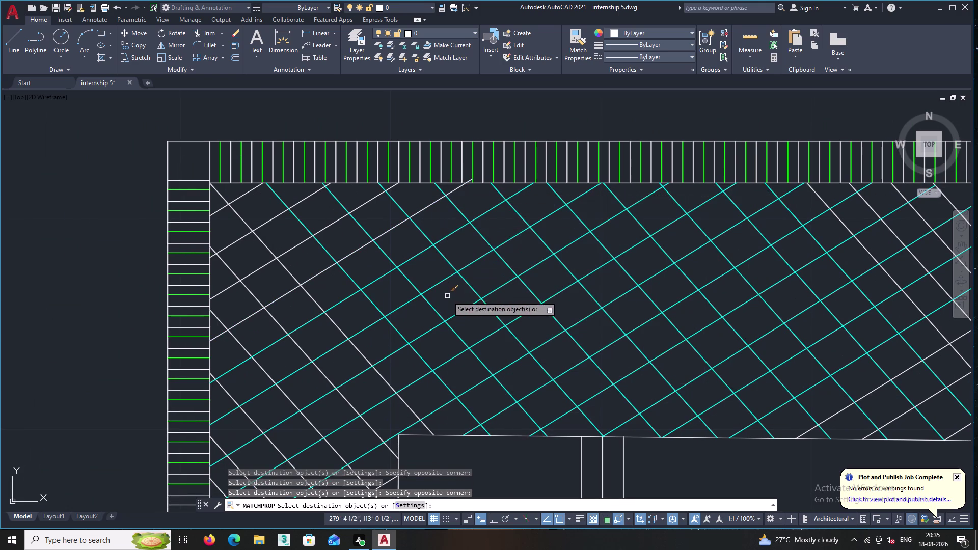
Recolour the hatch lines at the headboard's upper-left corner cyan.
middle_drag(447, 296, 503, 287)
middle_drag(523, 288, 666, 309)
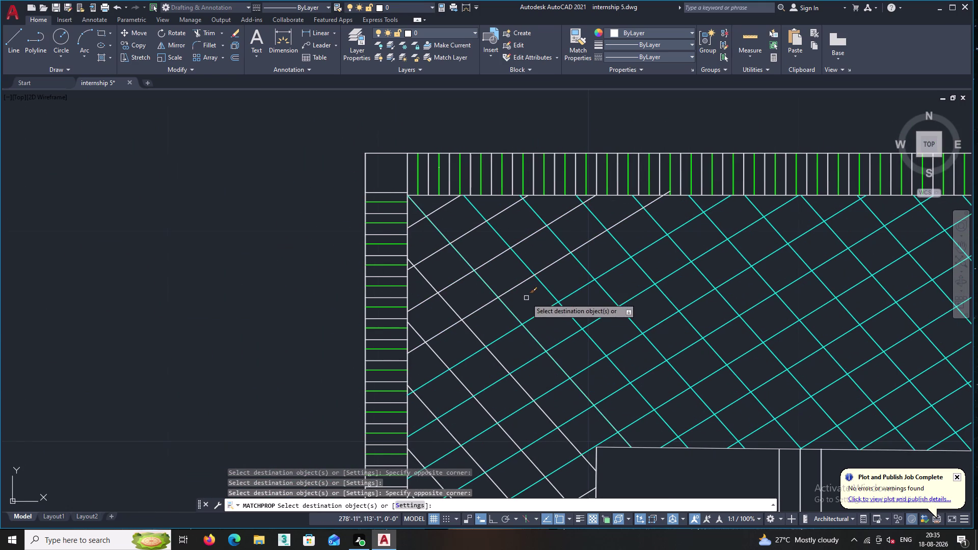
double_click(526, 298)
middle_drag(449, 218, 543, 278)
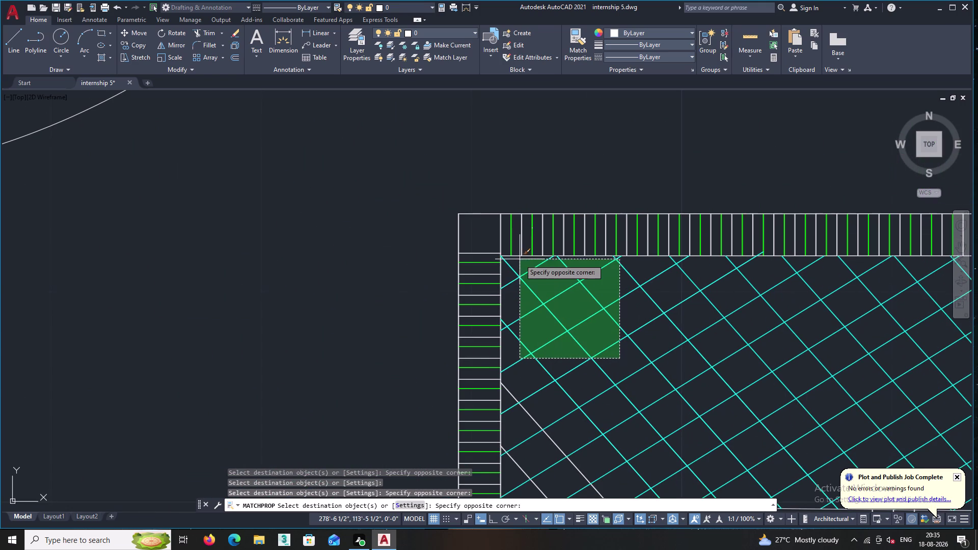
double_click(526, 265)
Zoom out to the whole floor plan, then return to the M.BED ROOM headboard.
middle_click(587, 333)
scroll(down, 3)
middle_drag(586, 333, 497, 223)
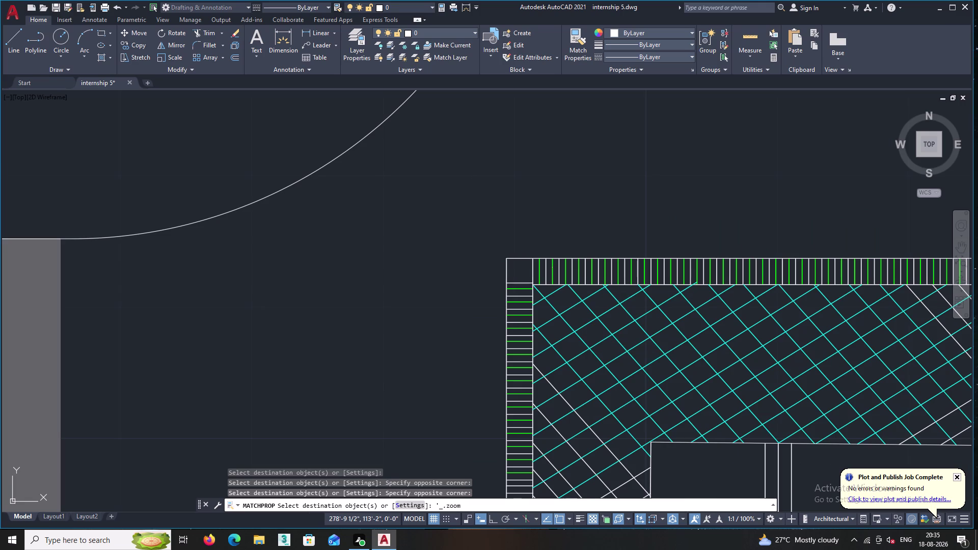
middle_drag(497, 223, 497, 222)
middle_drag(535, 299, 427, 192)
middle_drag(515, 257, 633, 327)
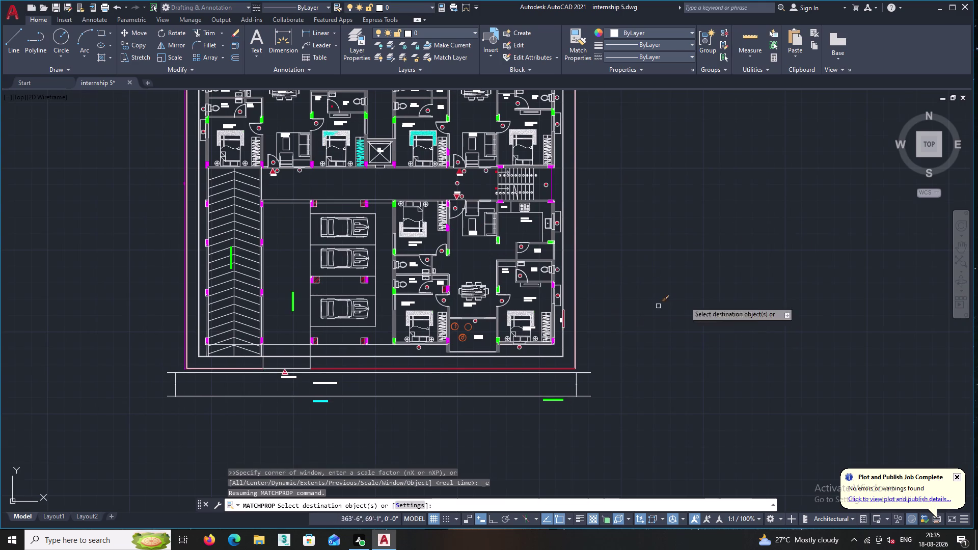
middle_drag(748, 289, 907, 371)
scroll(up, 3)
scroll(up, 3)
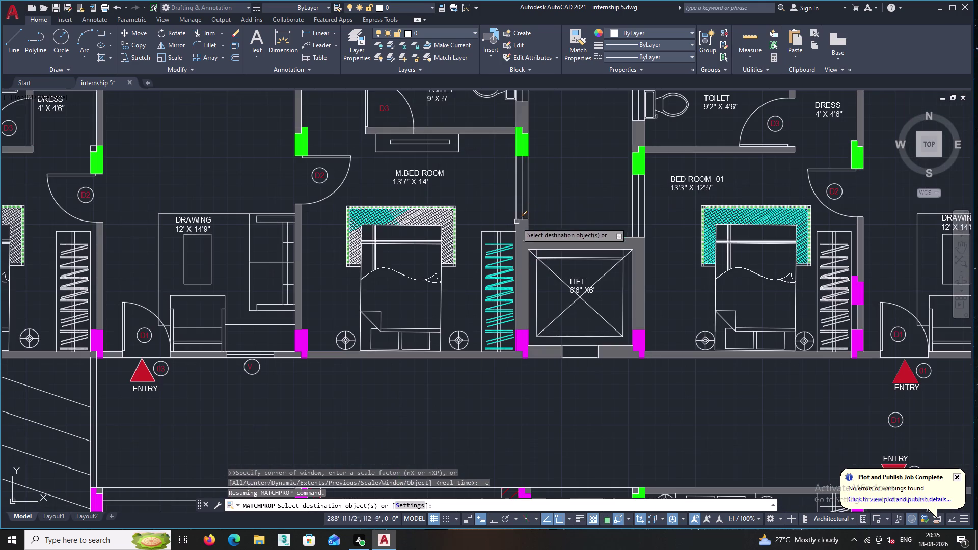
middle_drag(475, 212, 529, 273)
scroll(up, 3)
scroll(up, 3)
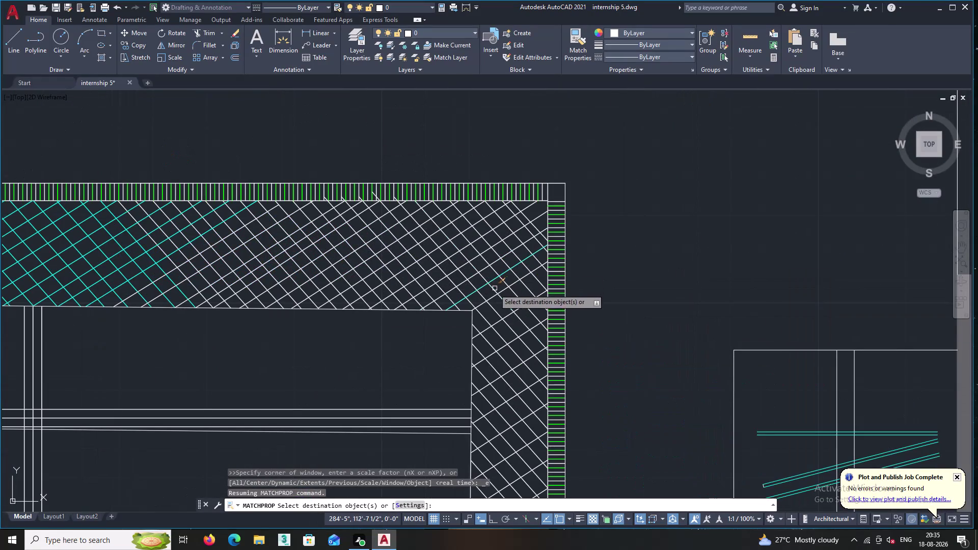
double_click(490, 291)
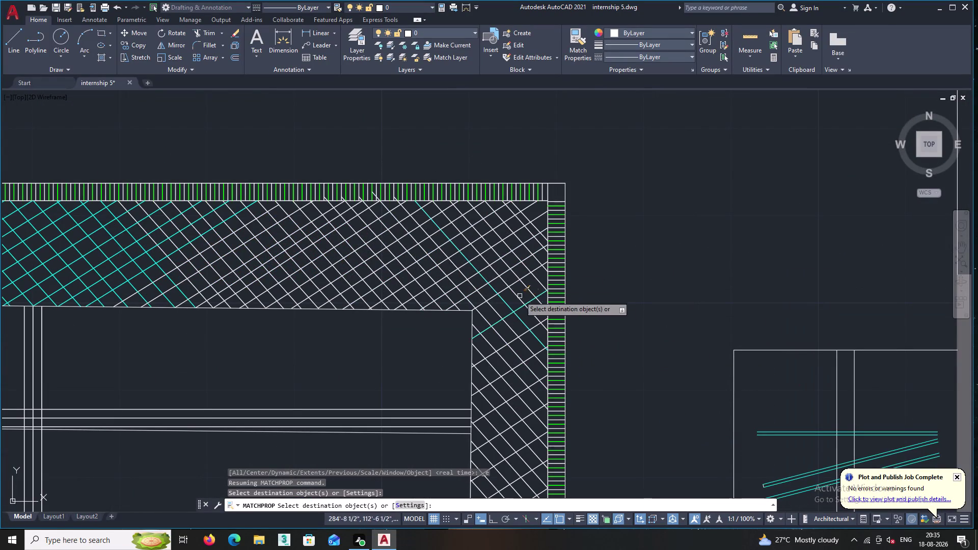
Recolour the white hatch lines below the room dimension text and on the right cyan.
click(479, 283)
middle_drag(441, 264, 659, 359)
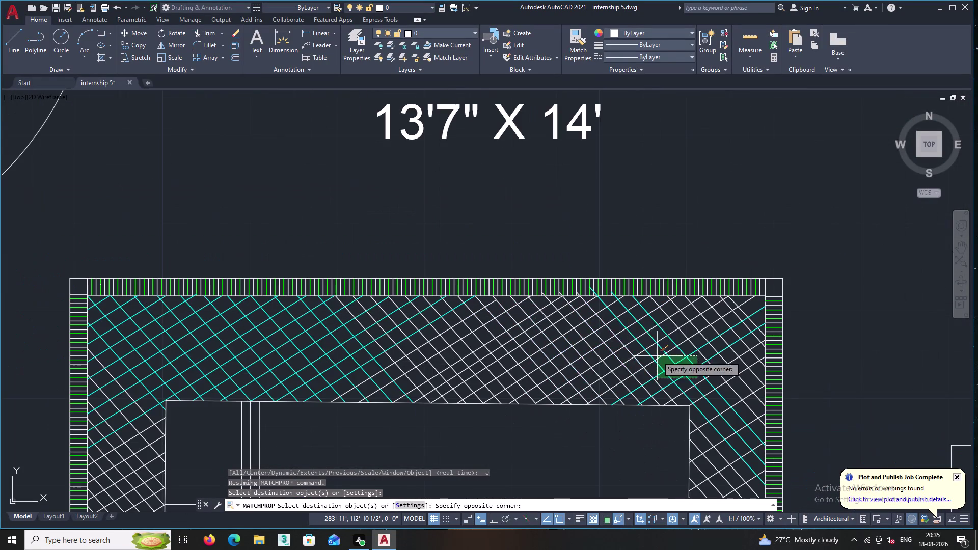
middle_drag(468, 325, 528, 331)
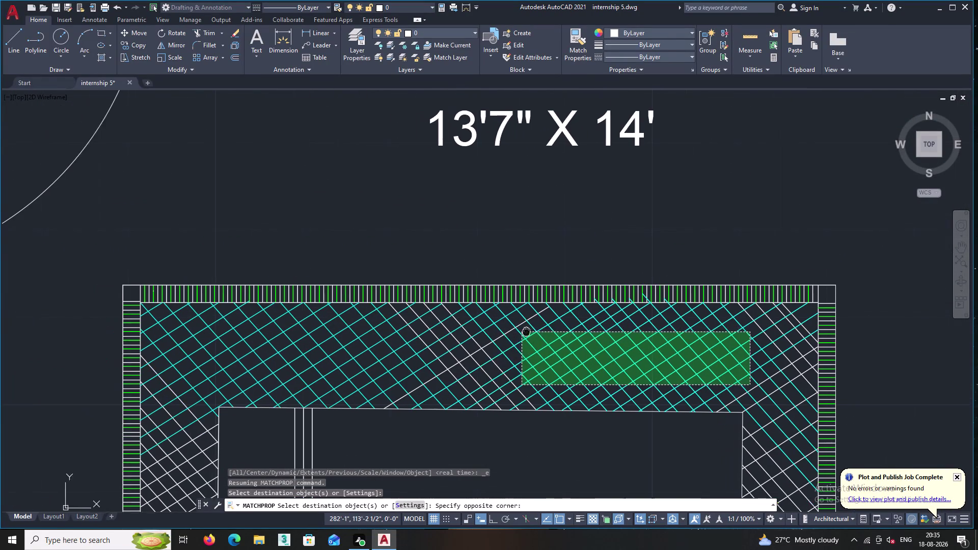
middle_drag(529, 331, 516, 331)
click(383, 328)
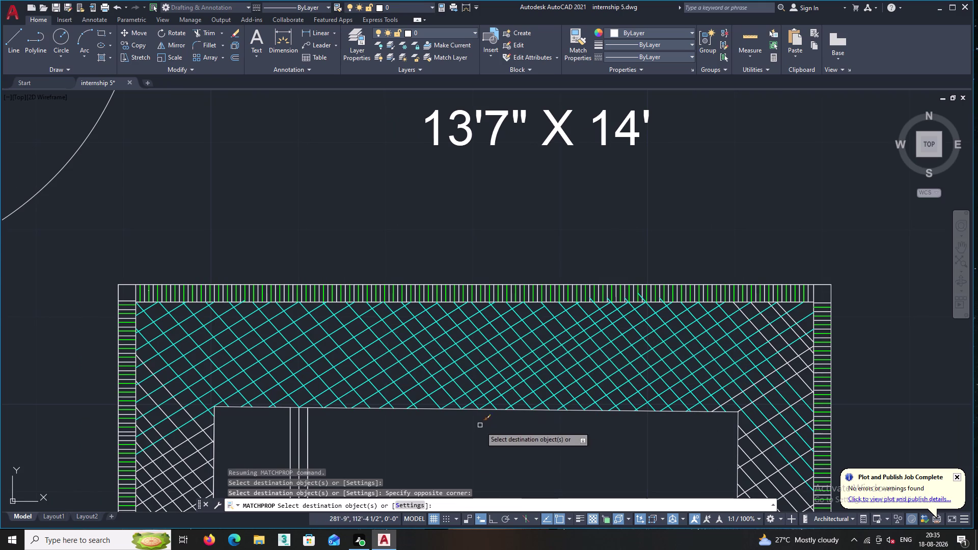
middle_drag(493, 434, 341, 404)
scroll(up, 3)
scroll(up, 3)
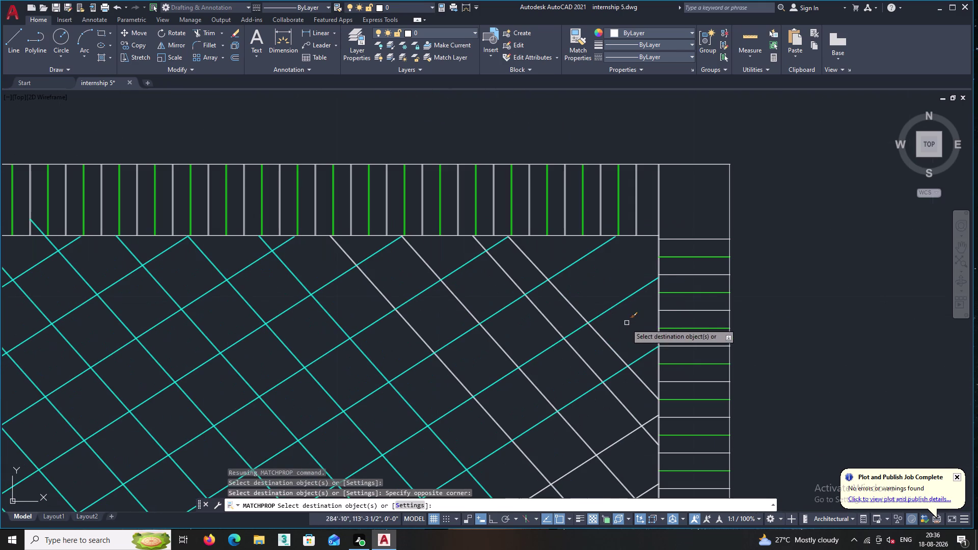
click(622, 329)
double_click(457, 396)
scroll(down, 3)
middle_drag(505, 414, 480, 219)
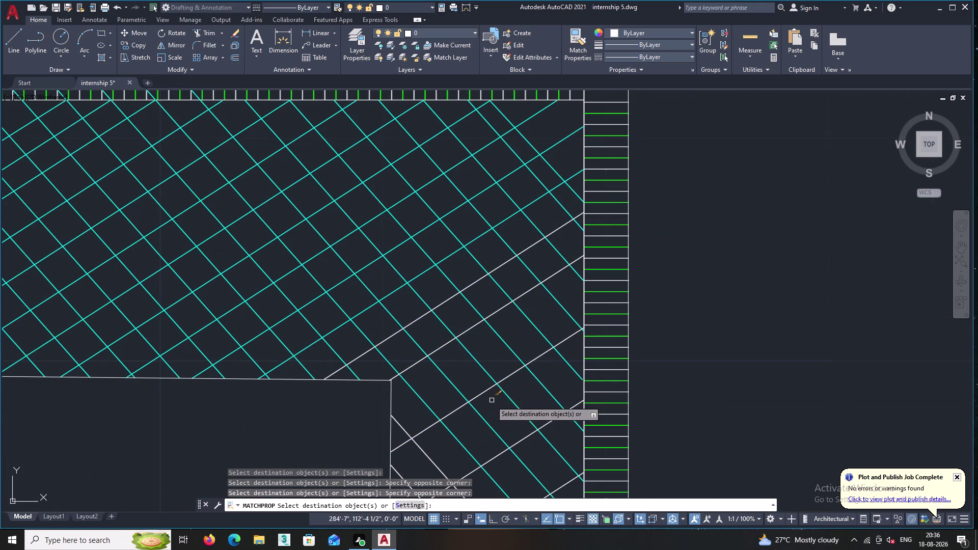
double_click(491, 401)
double_click(396, 289)
Recolour the lower right-side and bottom headboard hatch lines cyan.
middle_drag(462, 360, 444, 229)
scroll(down, 3)
middle_drag(468, 392, 438, 275)
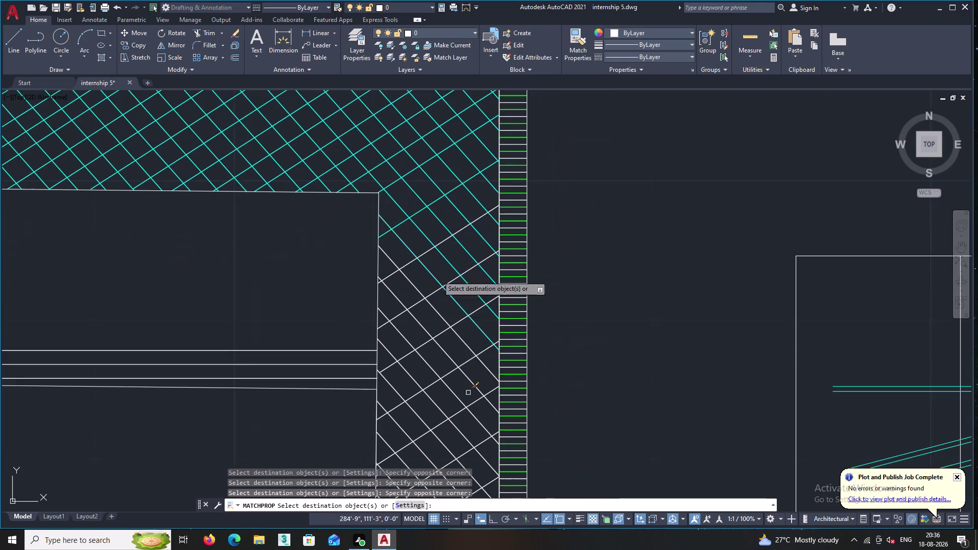
click(435, 357)
click(404, 224)
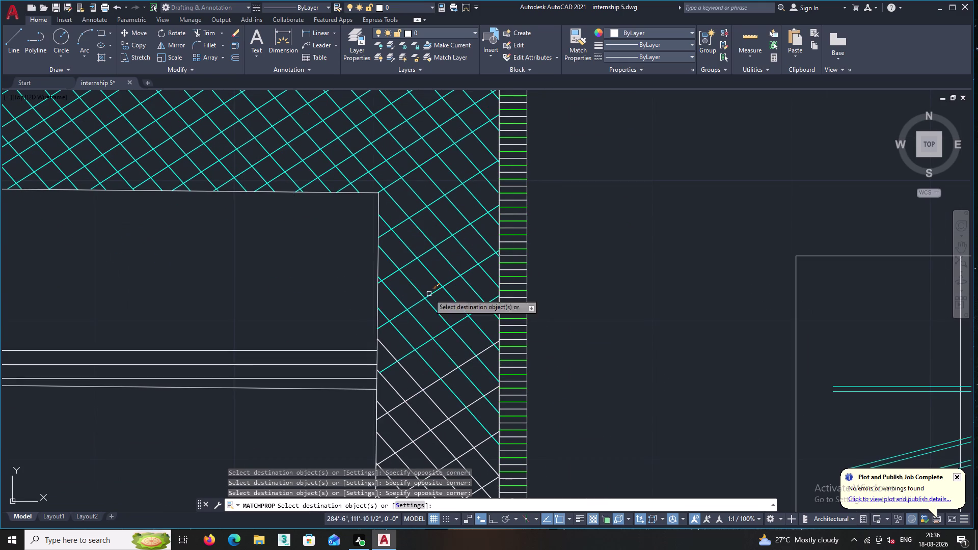
middle_drag(432, 375, 426, 286)
click(433, 402)
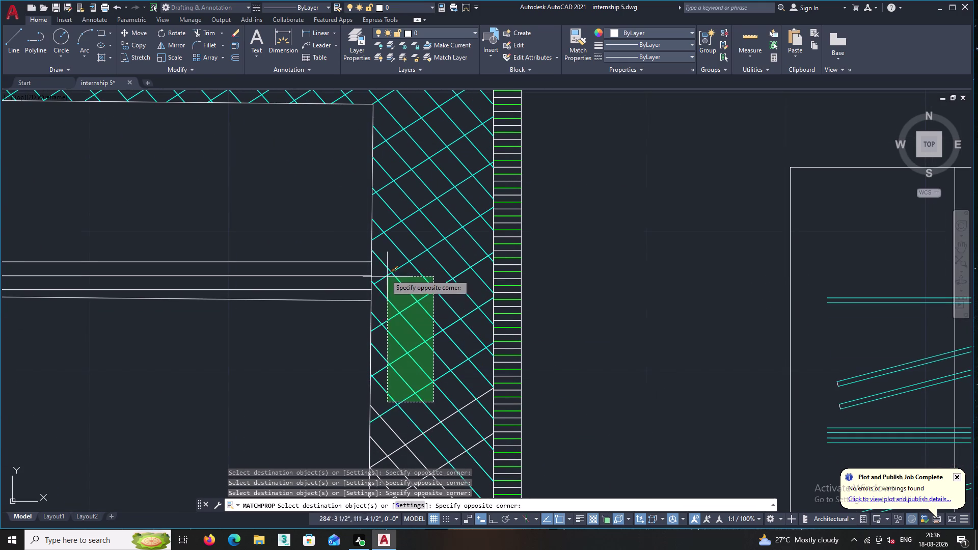
double_click(384, 269)
middle_drag(429, 378, 425, 255)
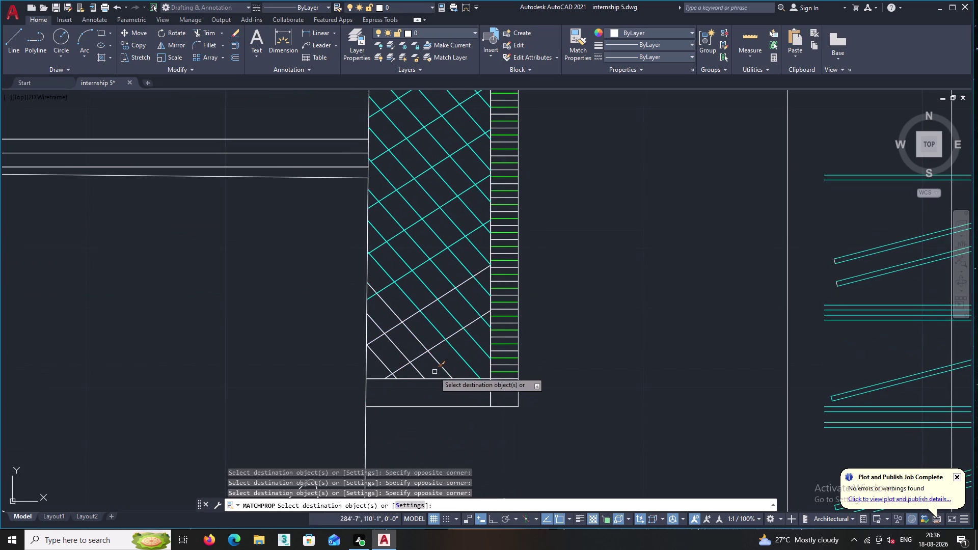
scroll(up, 3)
double_click(427, 371)
Window-select another group of remaining white hatch lines to turn them cyan.
click(372, 272)
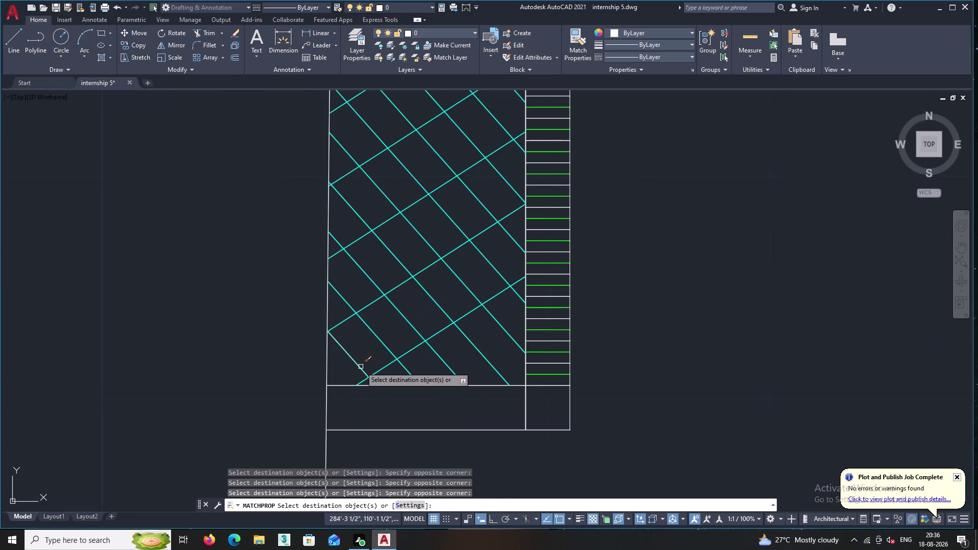
double_click(359, 368)
scroll(down, 3)
scroll(down, 3)
scroll(down, 3)
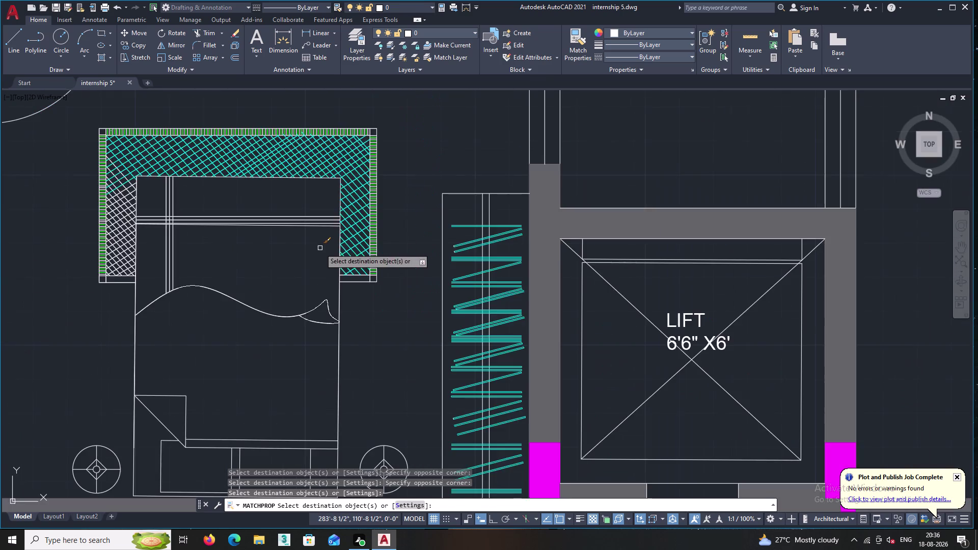
middle_drag(319, 248, 520, 311)
scroll(up, 3)
scroll(up, 3)
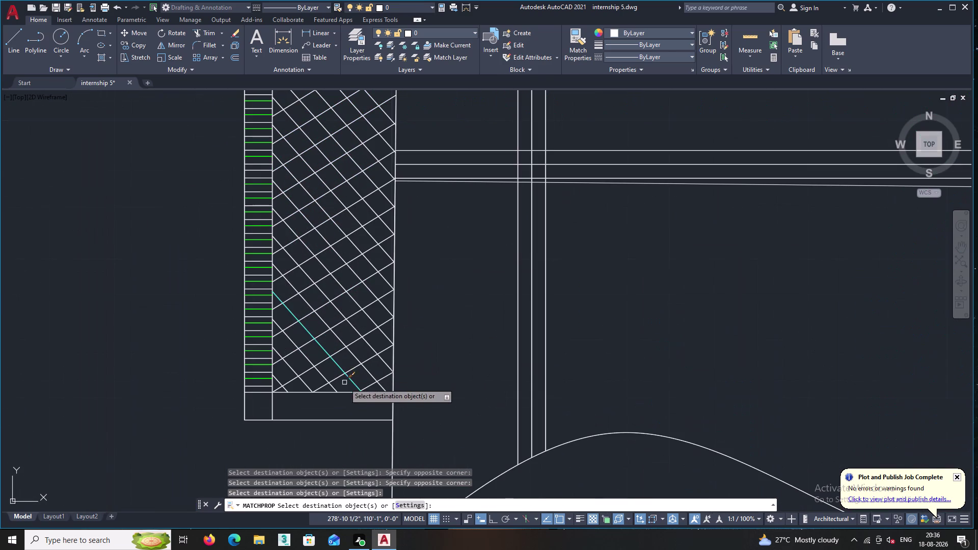
click(342, 386)
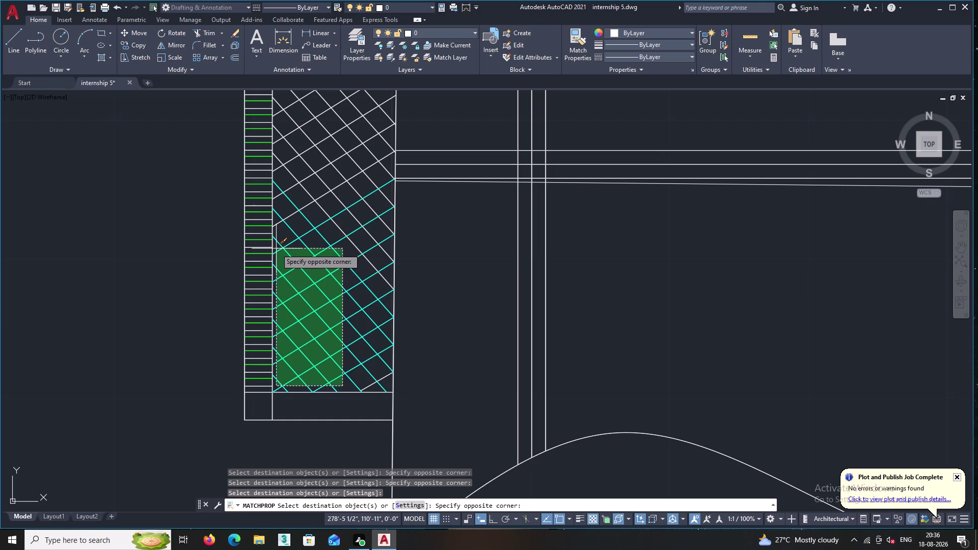
click(282, 248)
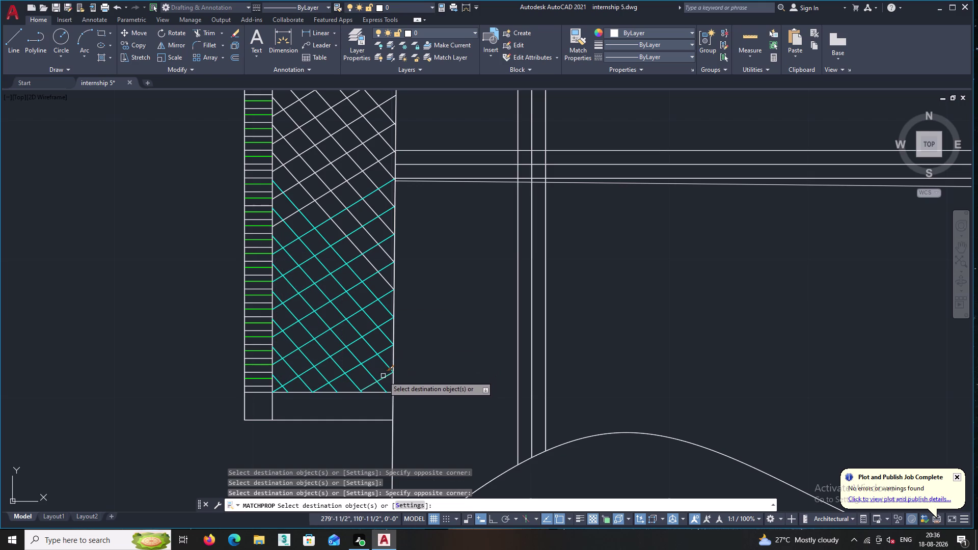
Recolour the last white lines on the headboard's upper part, then view the whole bed and wardrobe.
click(383, 375)
middle_drag(352, 249, 348, 363)
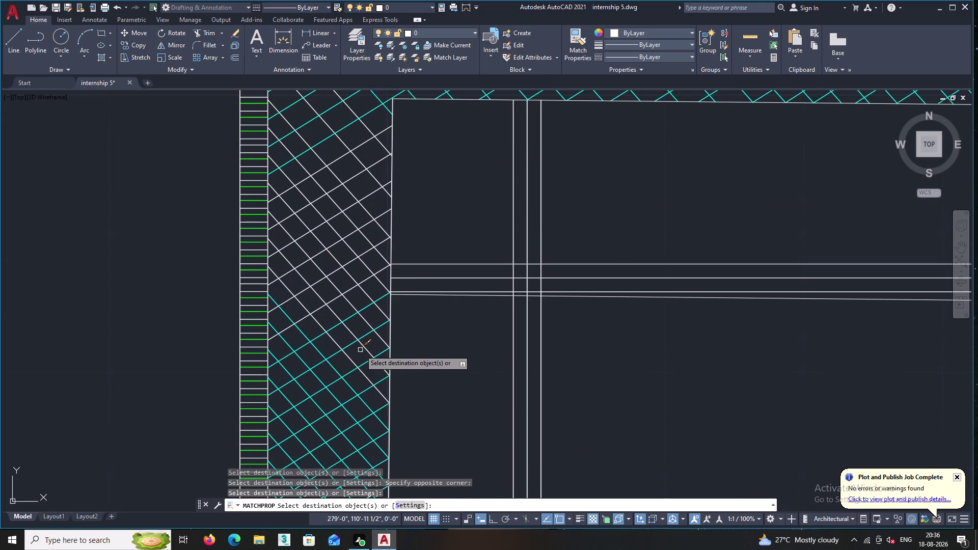
double_click(360, 350)
middle_drag(312, 247, 349, 358)
click(326, 222)
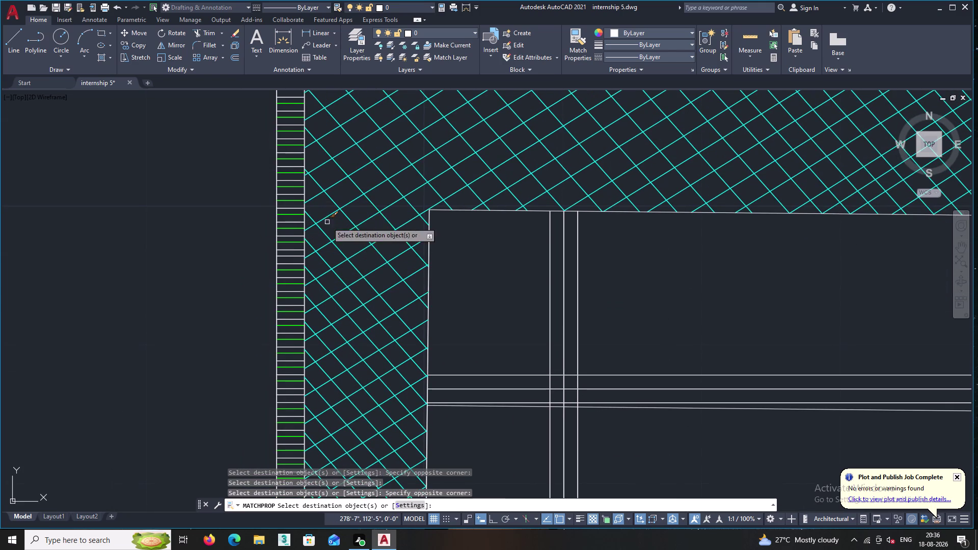
scroll(down, 3)
middle_drag(377, 367, 348, 313)
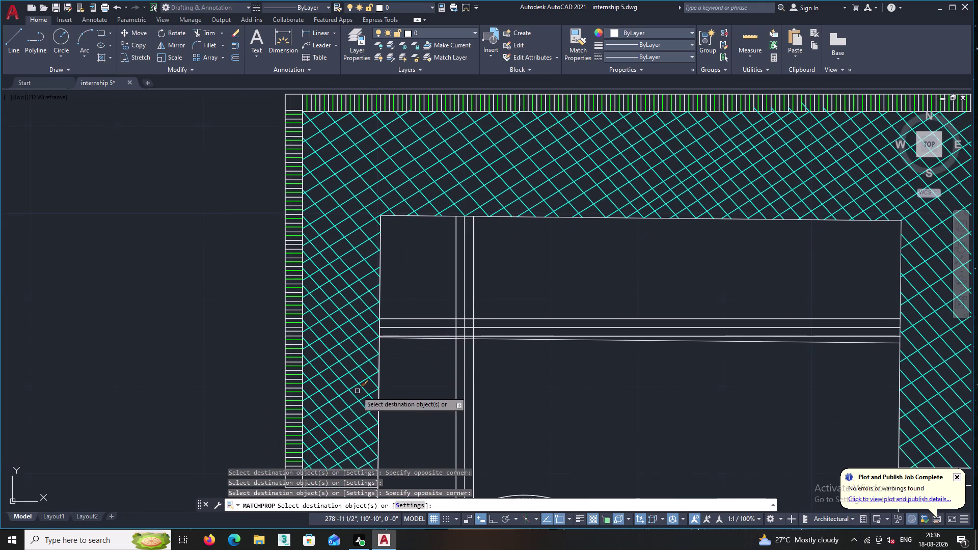
middle_drag(345, 378, 347, 284)
scroll(down, 3)
scroll(down, 3)
middle_drag(491, 314, 376, 261)
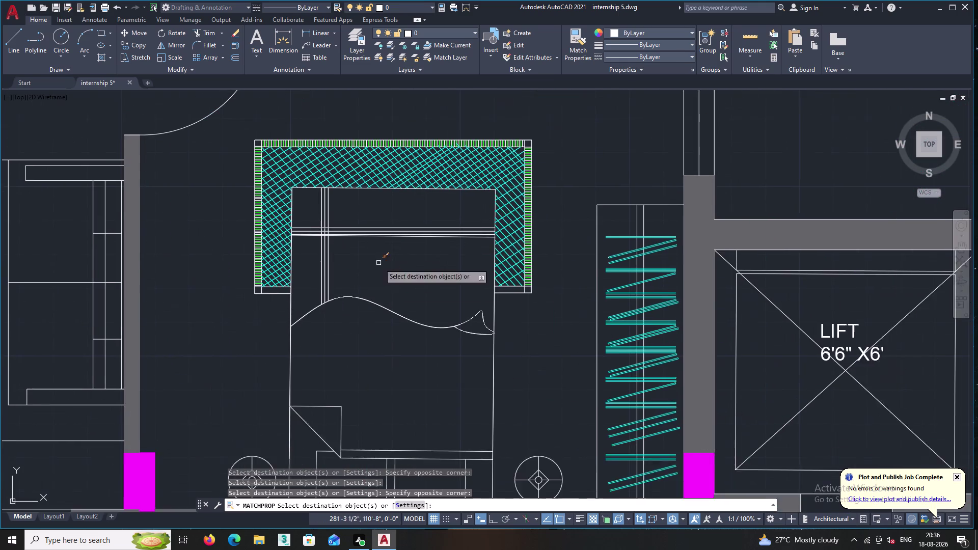
scroll(down, 3)
middle_drag(415, 330, 302, 219)
scroll(down, 3)
middle_drag(430, 315, 425, 315)
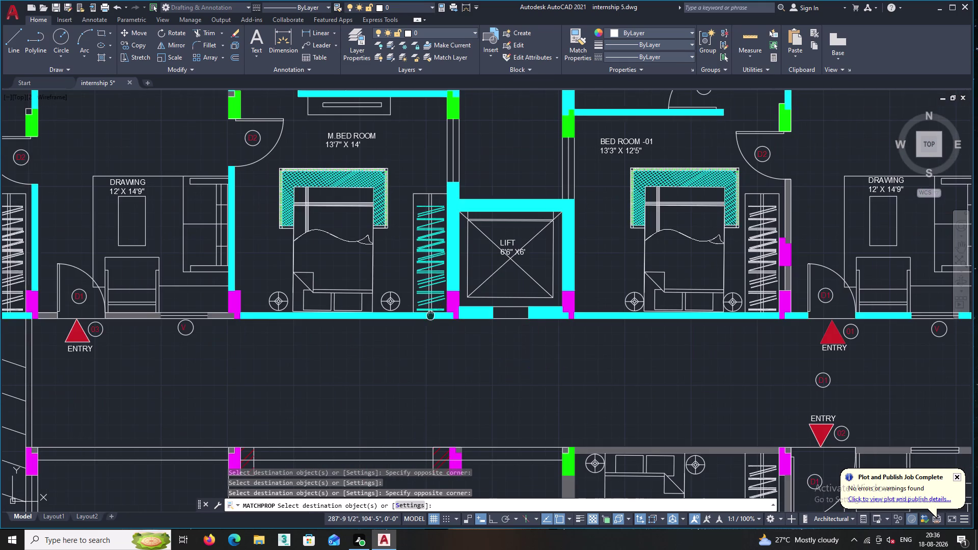
Pan to the other 13'8" X 14' master bedroom and turn its headboard's top hatch band cyan.
middle_drag(425, 315, 324, 313)
middle_drag(535, 354, 285, 335)
middle_drag(525, 221, 461, 255)
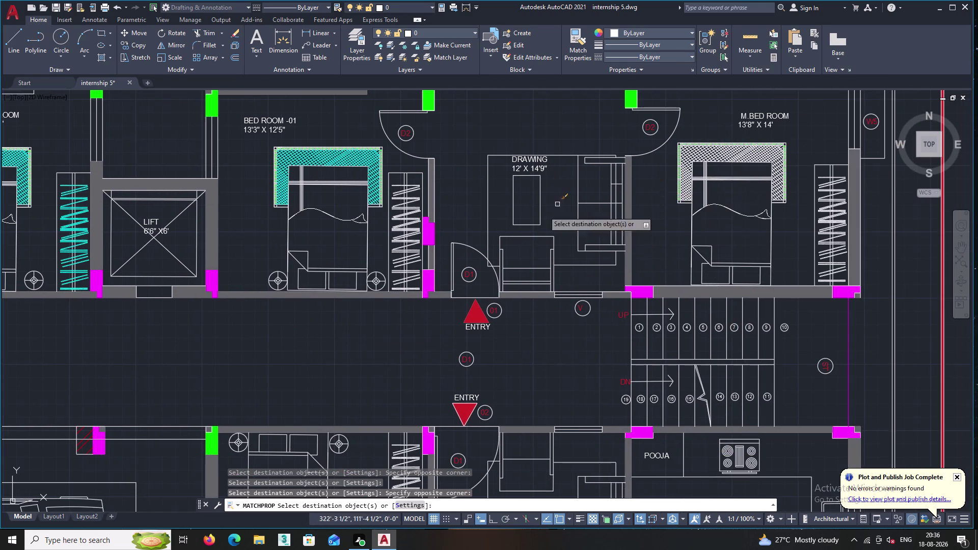
middle_drag(461, 256, 232, 348)
scroll(up, 3)
scroll(up, 3)
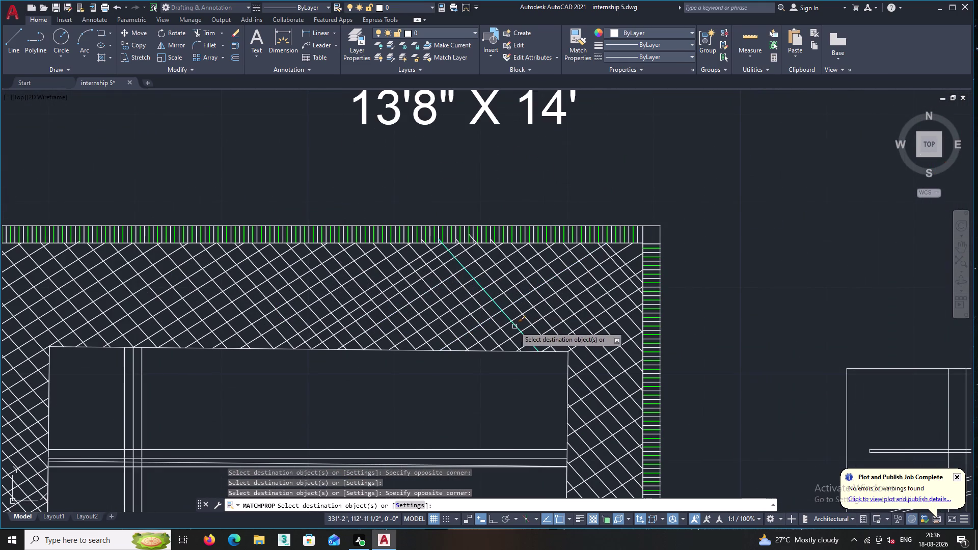
double_click(512, 332)
middle_drag(175, 268, 537, 316)
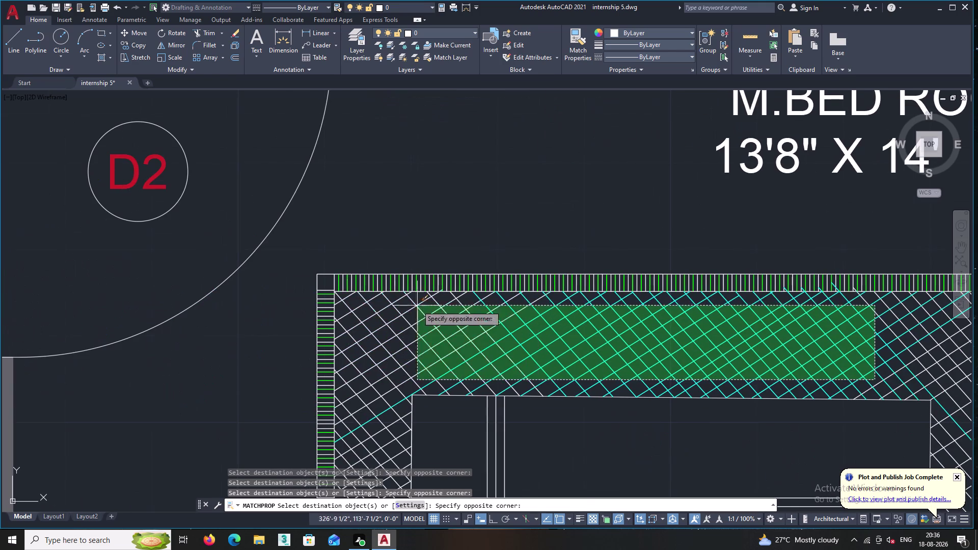
click(348, 295)
Window-select the white hatch lines on the headboard's left side to make them cyan.
middle_drag(358, 352, 358, 247)
middle_drag(385, 401, 376, 307)
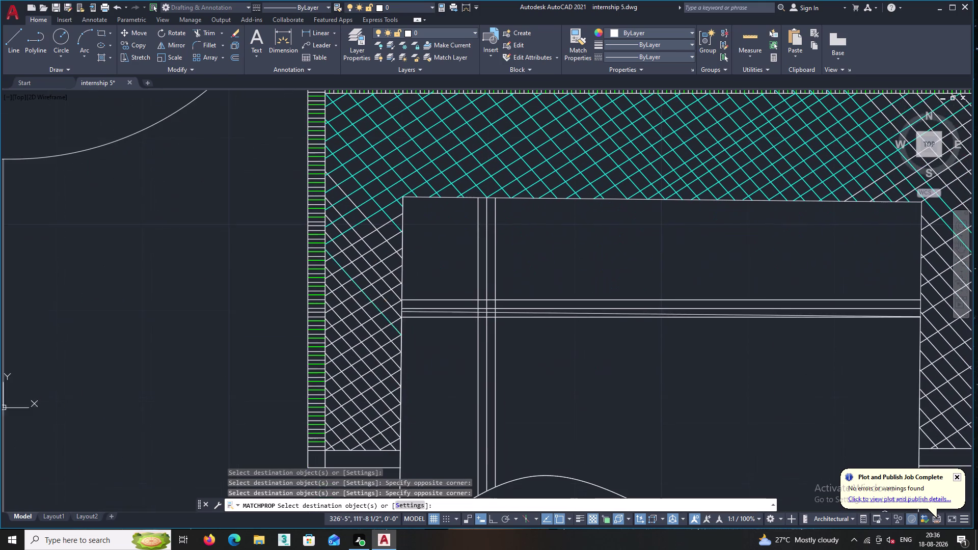
scroll(up, 3)
click(382, 360)
middle_drag(343, 247, 397, 401)
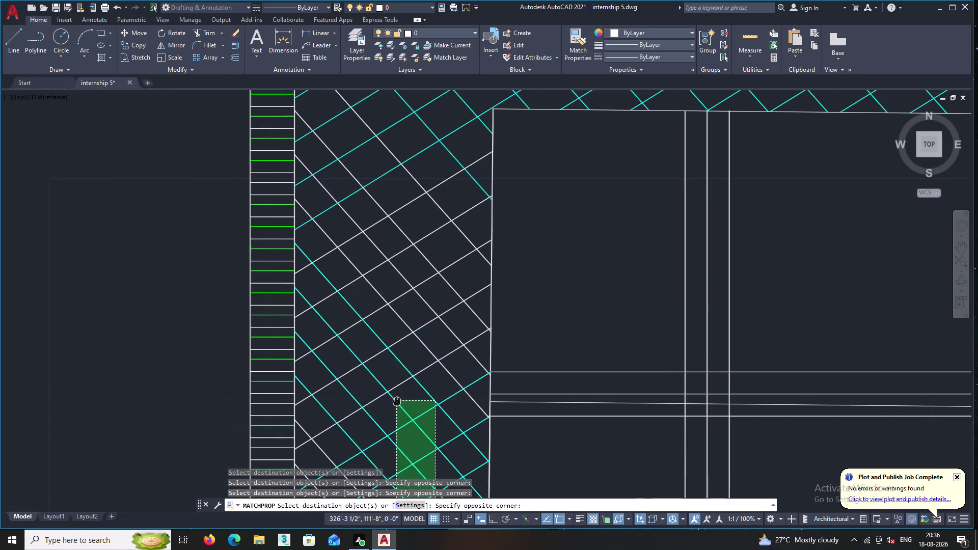
middle_drag(329, 205, 368, 299)
double_click(355, 213)
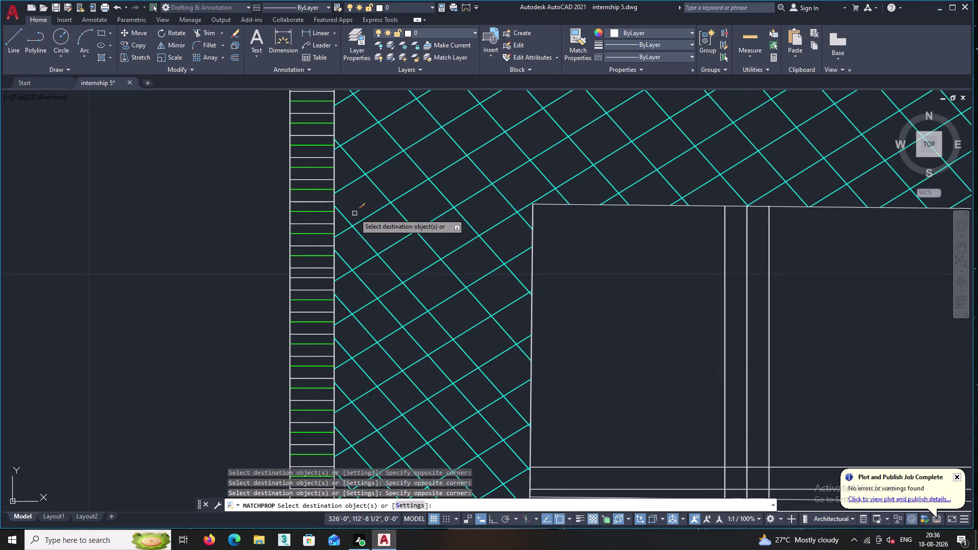
Recolour the lower white hatch lines on the headboard's left side cyan.
middle_drag(410, 347, 361, 248)
scroll(down, 3)
middle_drag(386, 349, 344, 208)
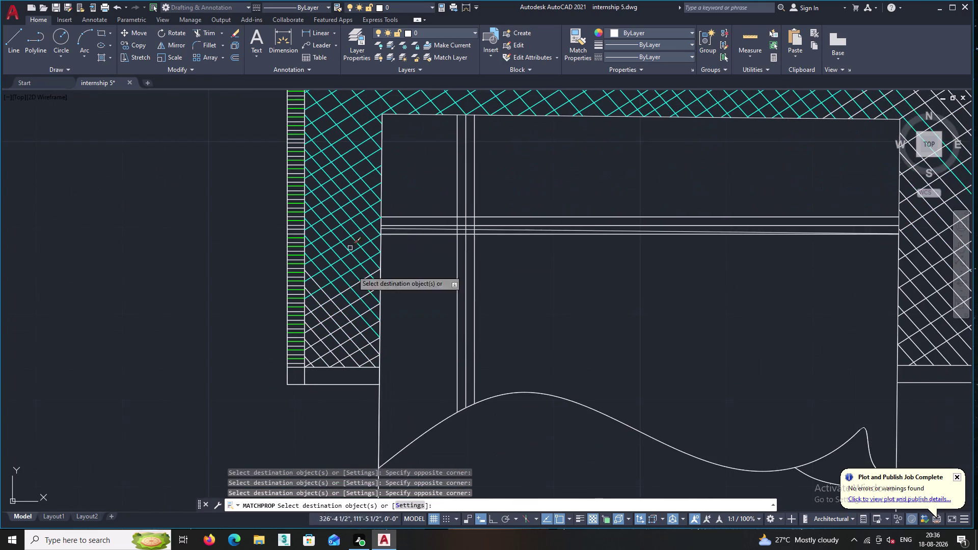
scroll(up, 3)
click(380, 409)
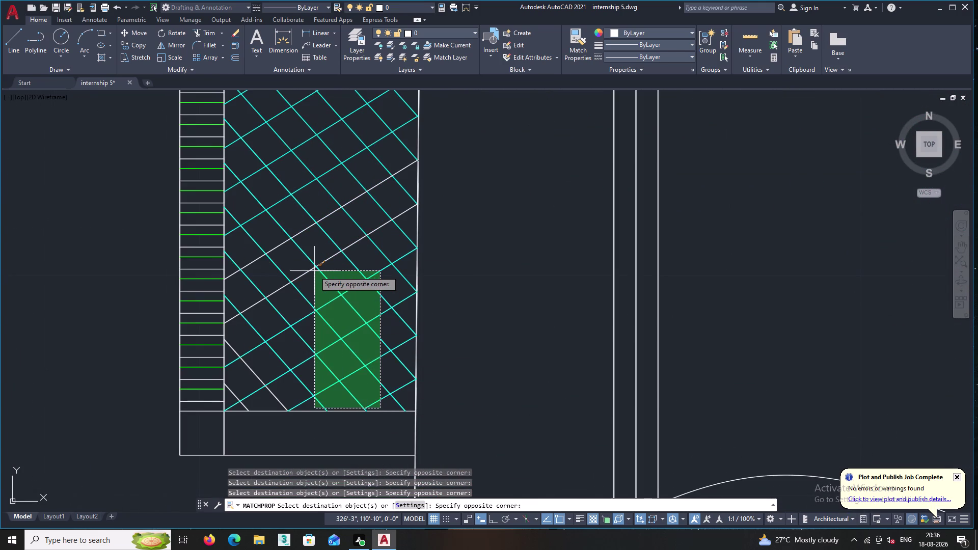
middle_drag(315, 271, 472, 318)
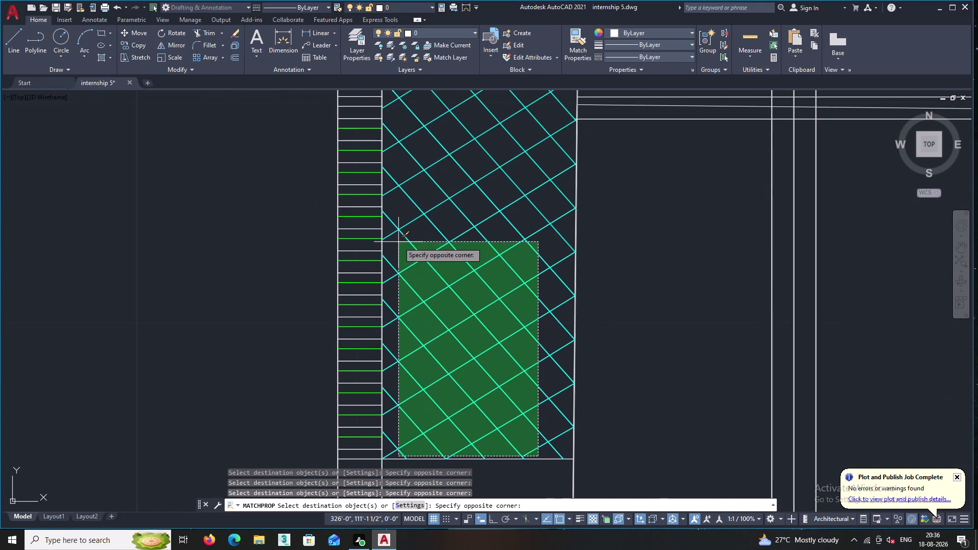
click(396, 237)
Window-select the white hatch lines on the headboard's right side to turn them cyan.
scroll(down, 3)
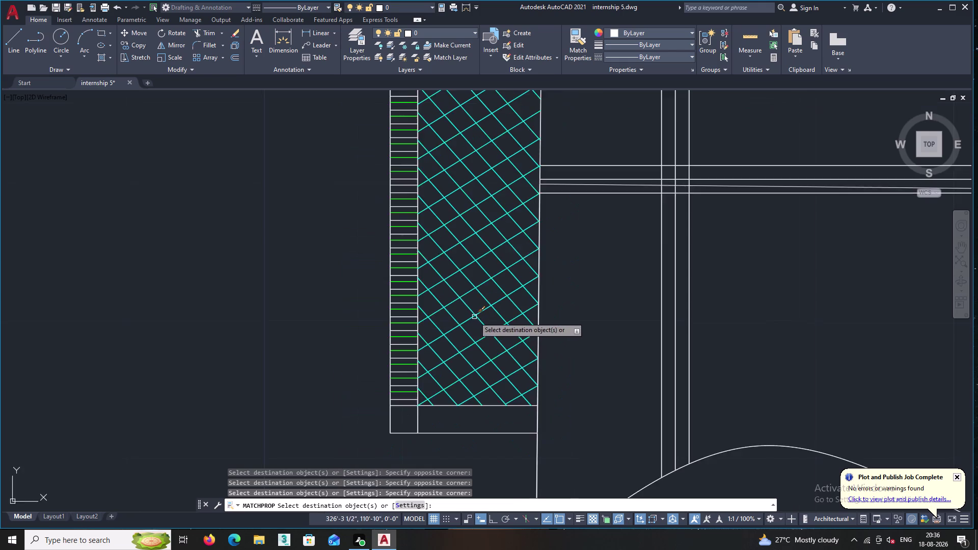
scroll(down, 3)
middle_drag(386, 268, 375, 270)
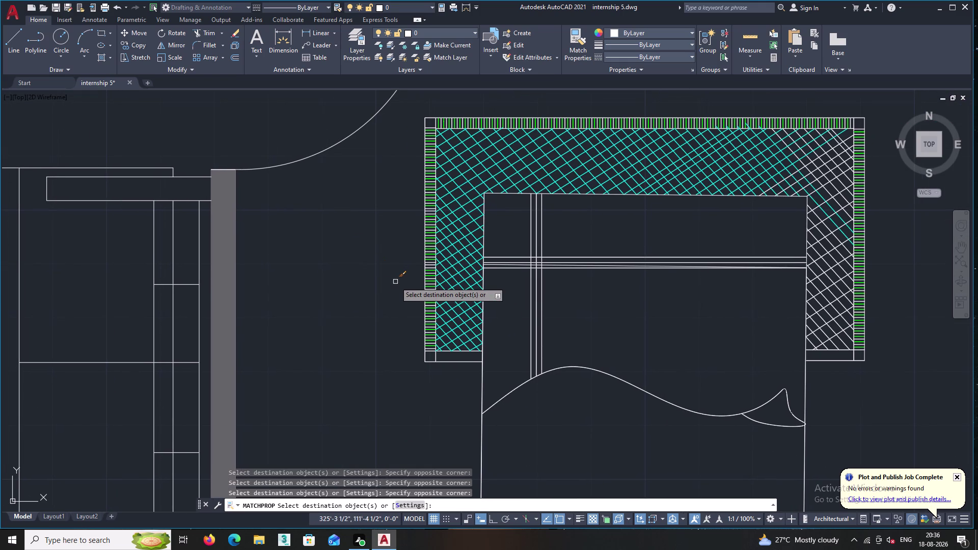
middle_drag(565, 303, 213, 308)
scroll(up, 3)
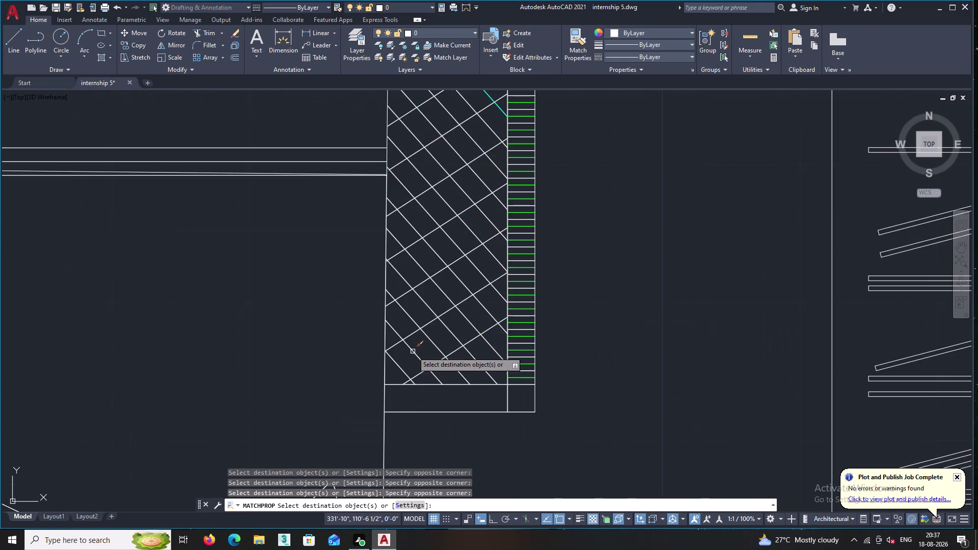
scroll(up, 3)
click(467, 384)
middle_drag(406, 244, 419, 318)
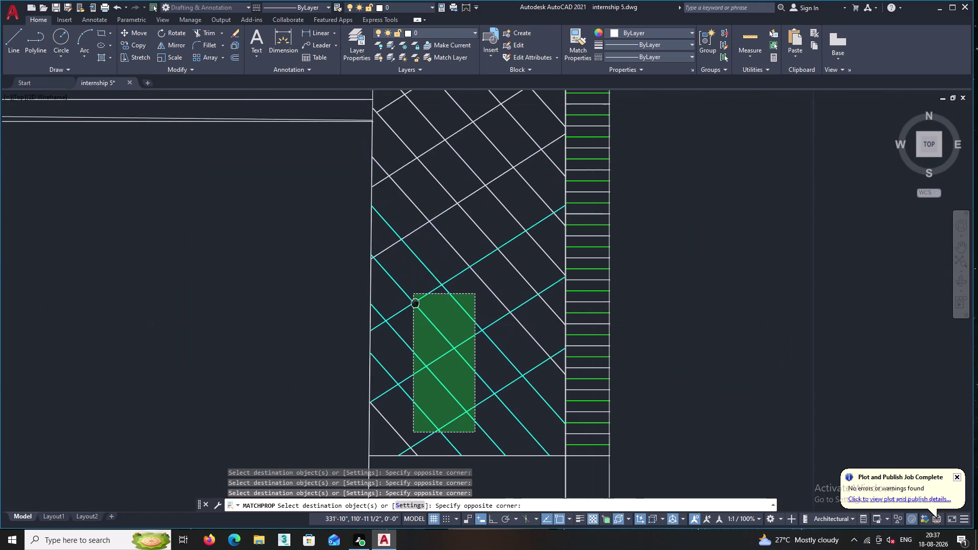
middle_drag(419, 318, 437, 369)
scroll(up, 3)
double_click(404, 170)
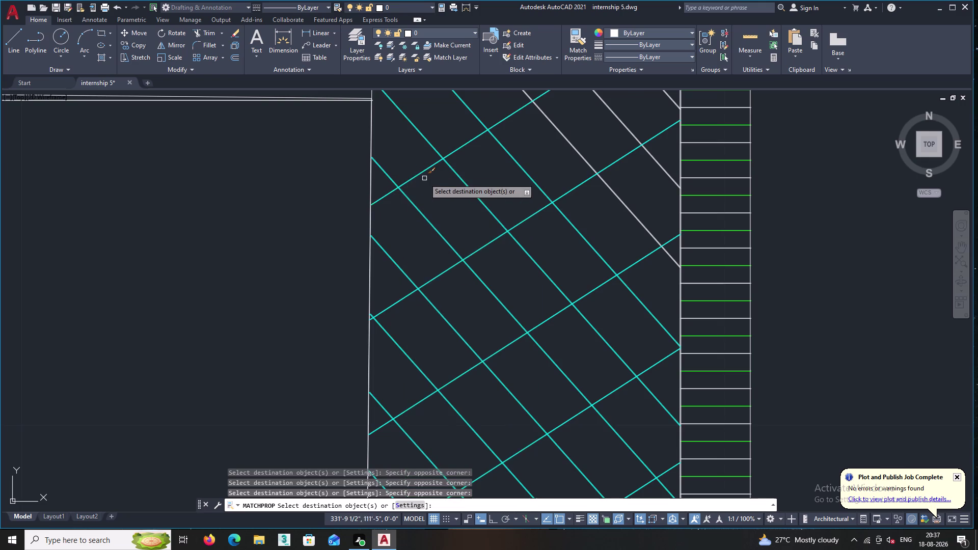
Enclose the remaining white hatch lines higher on the right side and make them cyan.
scroll(down, 3)
middle_drag(443, 211, 428, 282)
scroll(up, 3)
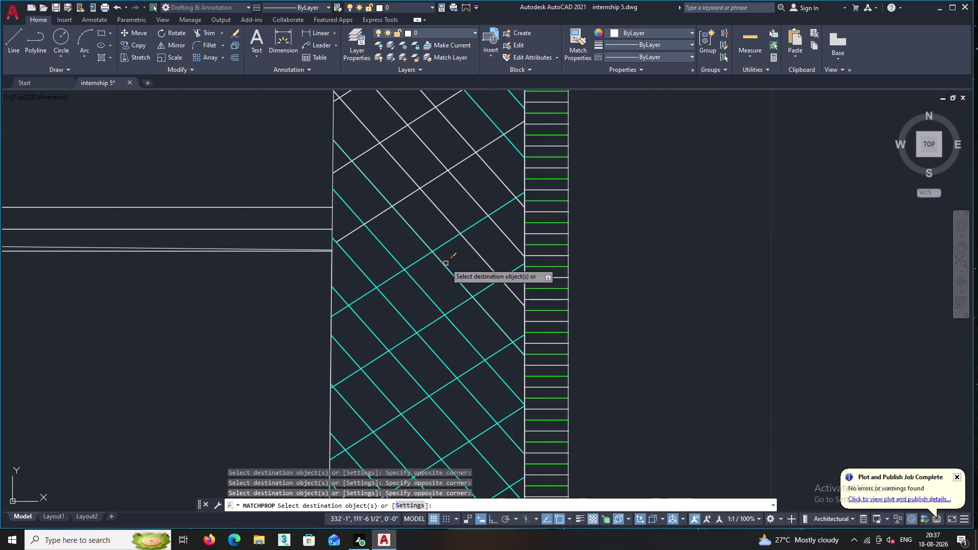
middle_drag(457, 251, 447, 310)
double_click(453, 307)
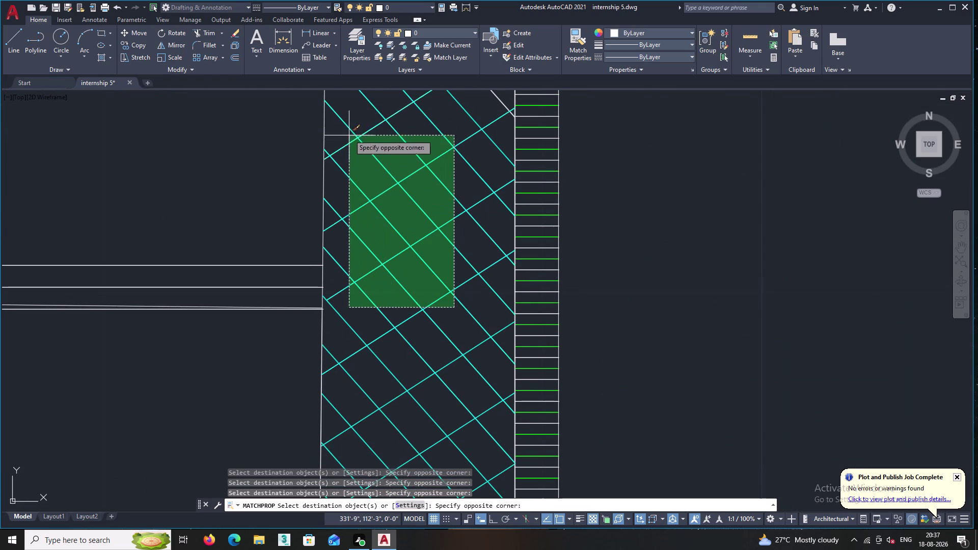
double_click(347, 124)
Recolour the top-right corner hatch and its leftover white lines cyan.
middle_drag(405, 223, 362, 244)
scroll(down, 3)
middle_drag(395, 186, 373, 262)
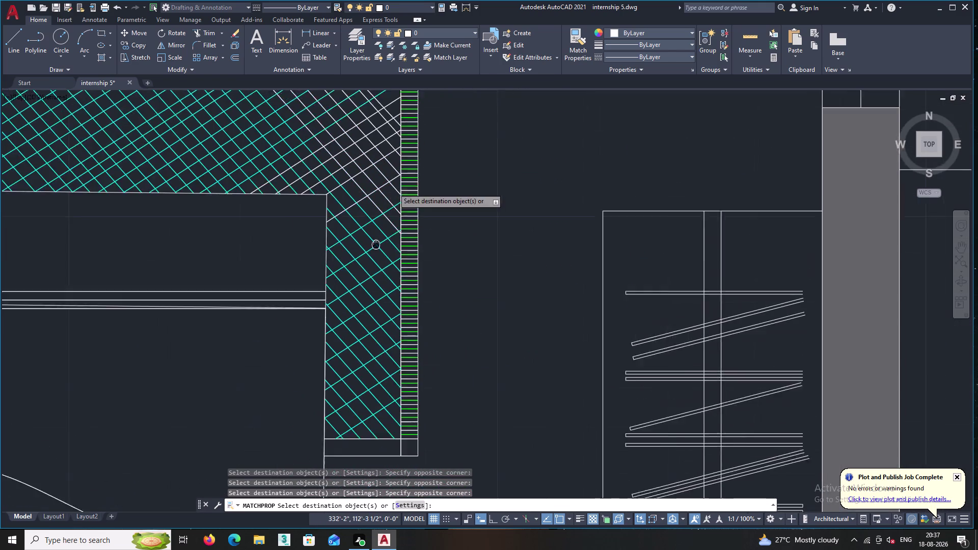
middle_drag(372, 262, 372, 268)
scroll(up, 3)
double_click(373, 230)
middle_drag(332, 179, 370, 308)
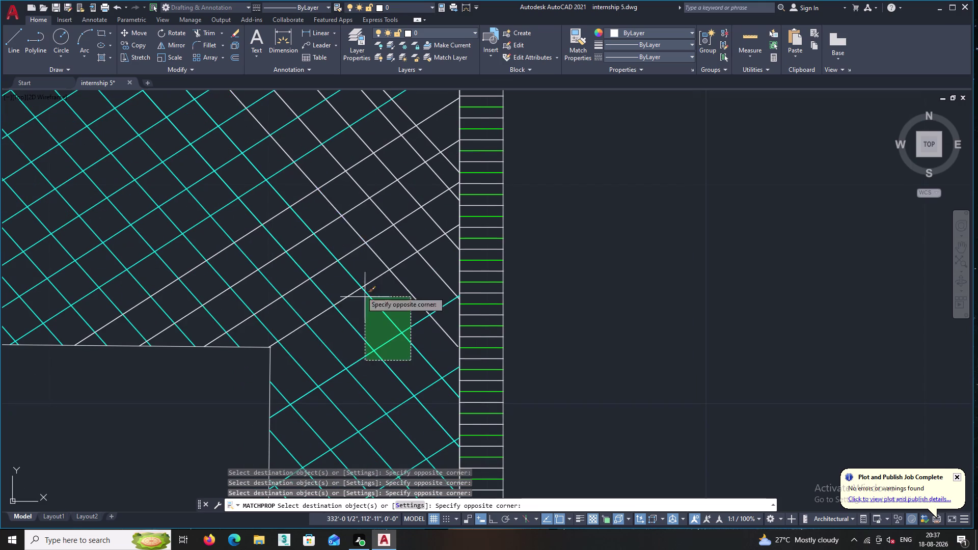
double_click(278, 182)
scroll(down, 3)
scroll(up, 3)
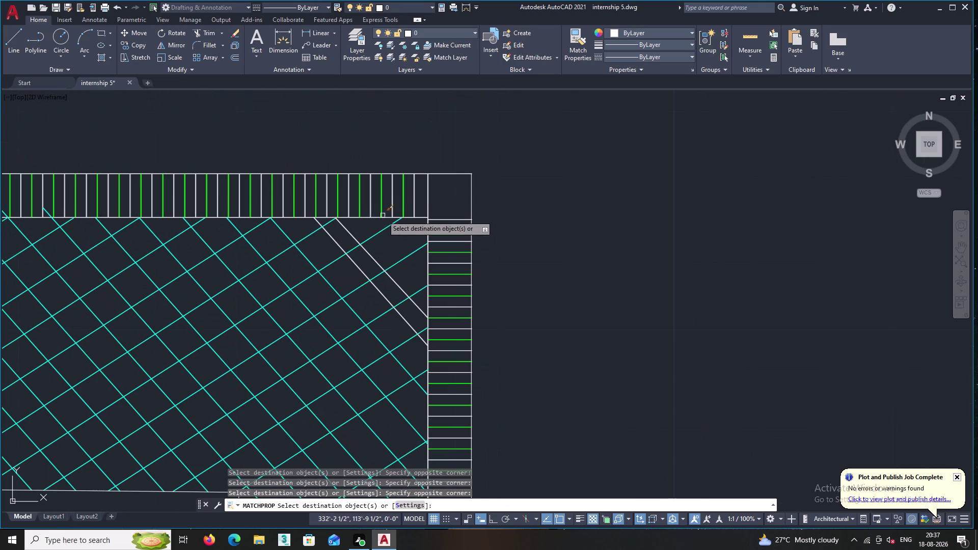
double_click(376, 263)
click(365, 275)
Pan and zoom along the headboard to check the hatch is fully cyan.
middle_drag(376, 304, 319, 175)
middle_drag(335, 337, 321, 235)
middle_drag(332, 371, 286, 170)
scroll(down, 3)
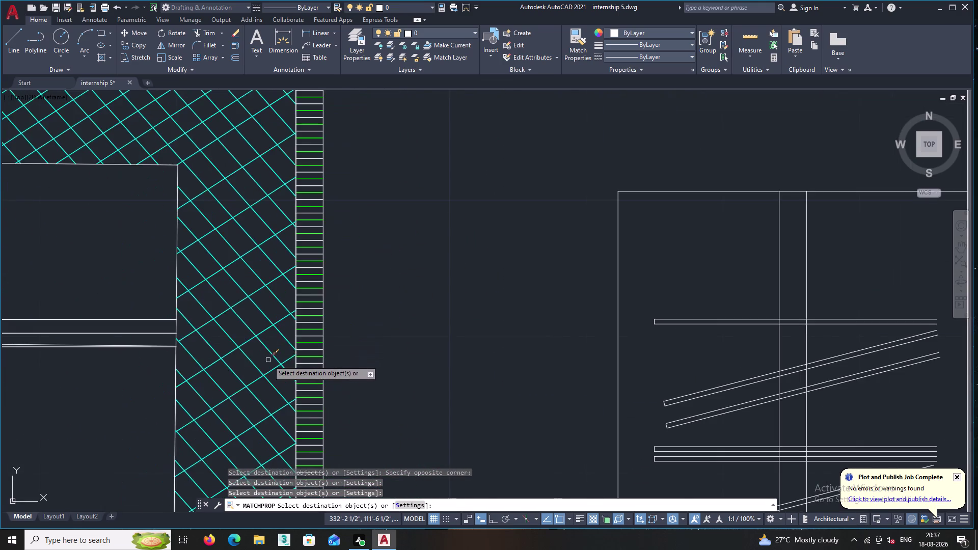
scroll(down, 3)
middle_drag(264, 364, 290, 230)
scroll(up, 3)
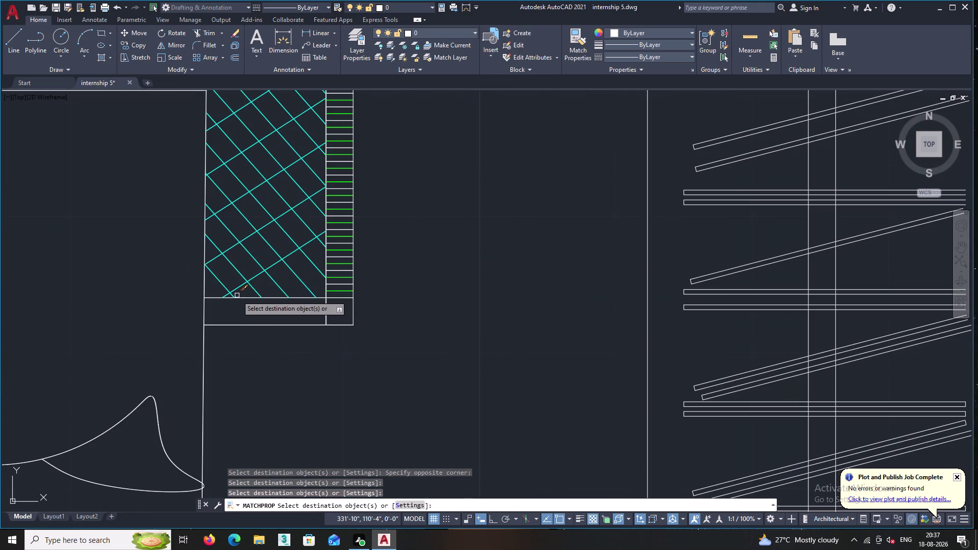
scroll(down, 3)
middle_drag(276, 231, 280, 370)
scroll(down, 3)
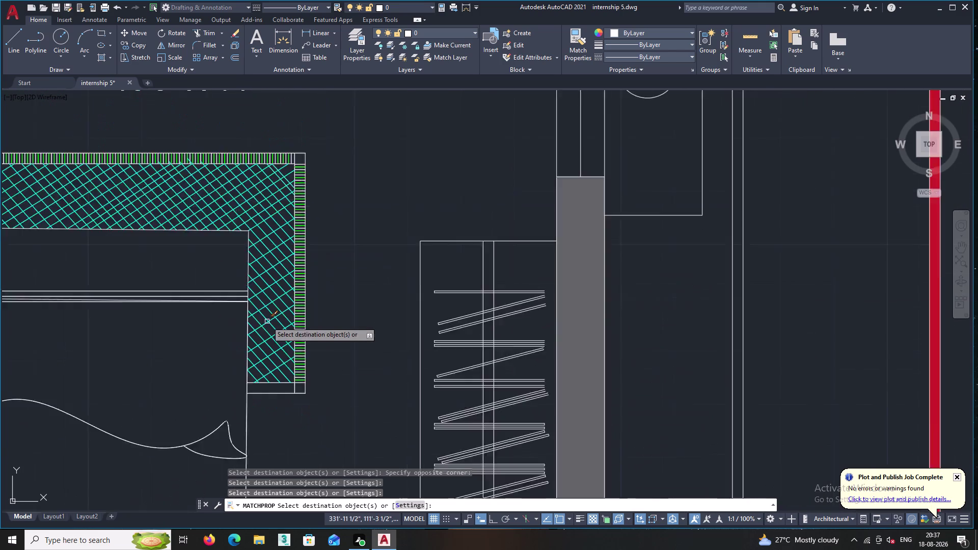
middle_drag(295, 408, 322, 203)
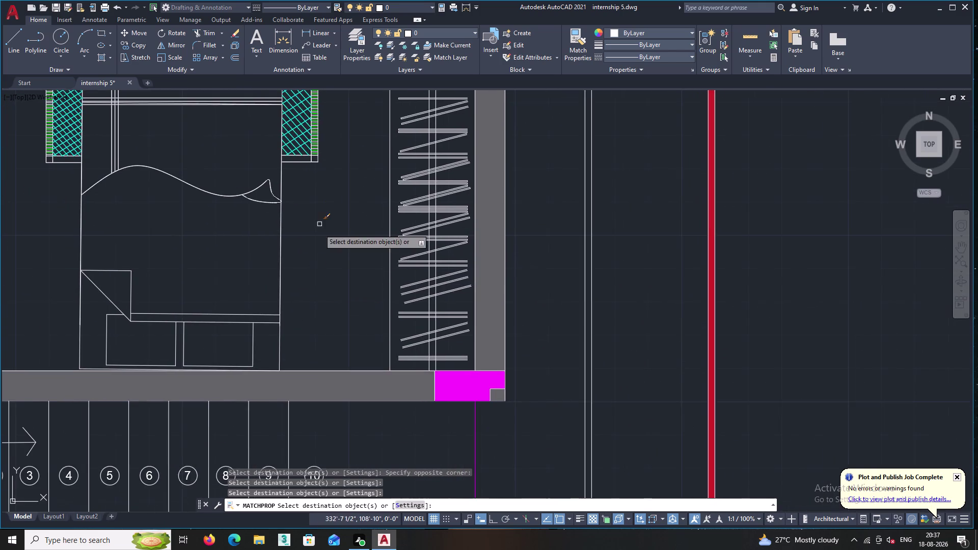
Turn the upper and middle wardrobe hanger lines cyan.
middle_drag(314, 305, 384, 170)
middle_drag(390, 204, 343, 413)
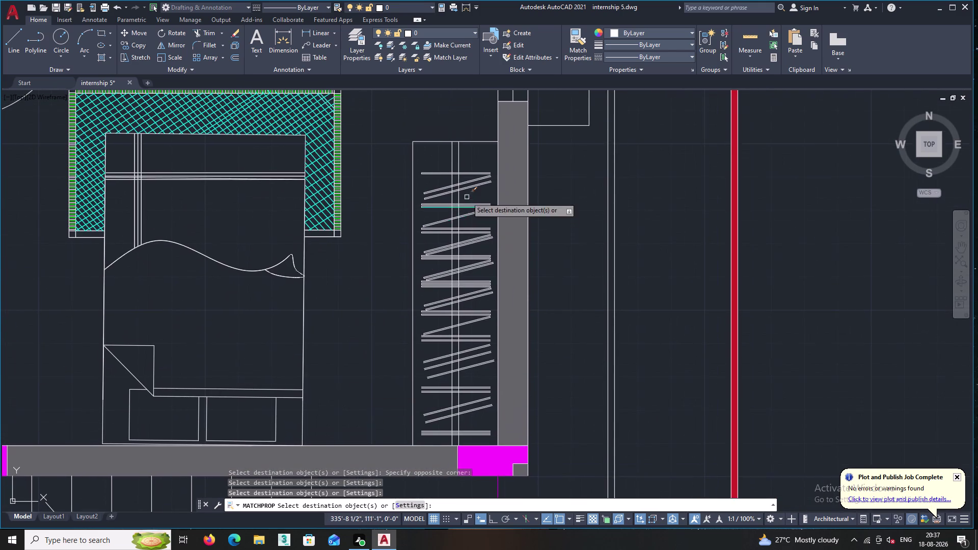
scroll(up, 3)
double_click(494, 336)
click(457, 133)
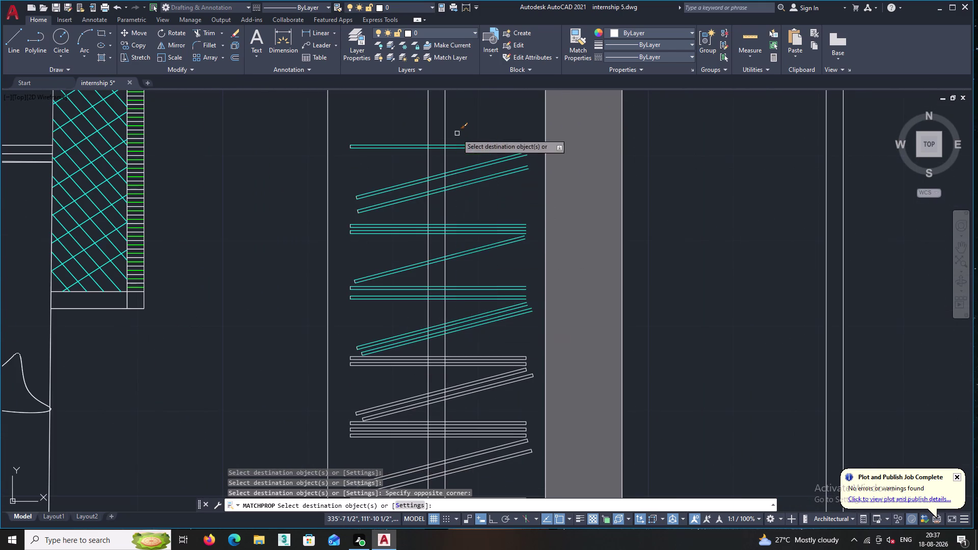
middle_drag(490, 328, 453, 213)
drag(470, 420, 469, 412)
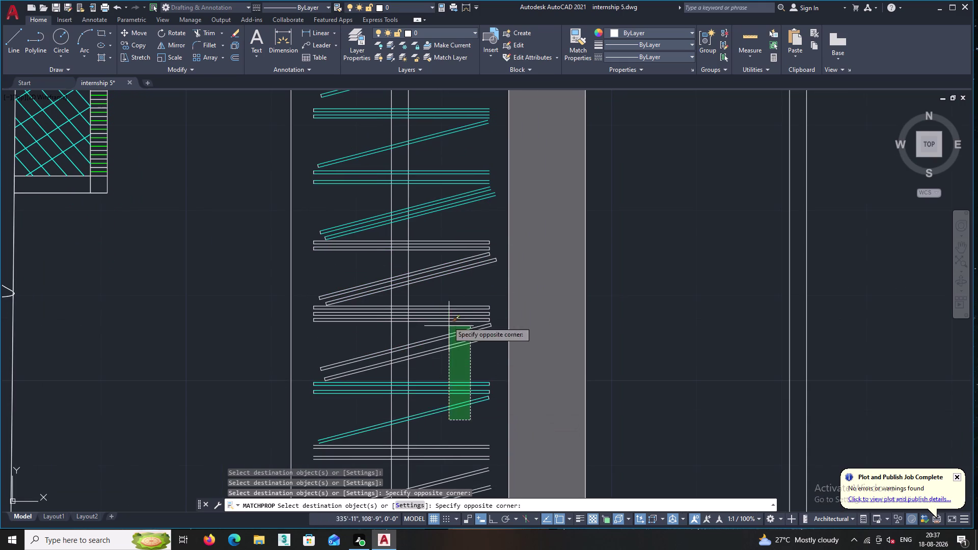
click(418, 179)
Window-select the next groups of white hanger lines further down the wardrobe to make them cyan.
scroll(up, 3)
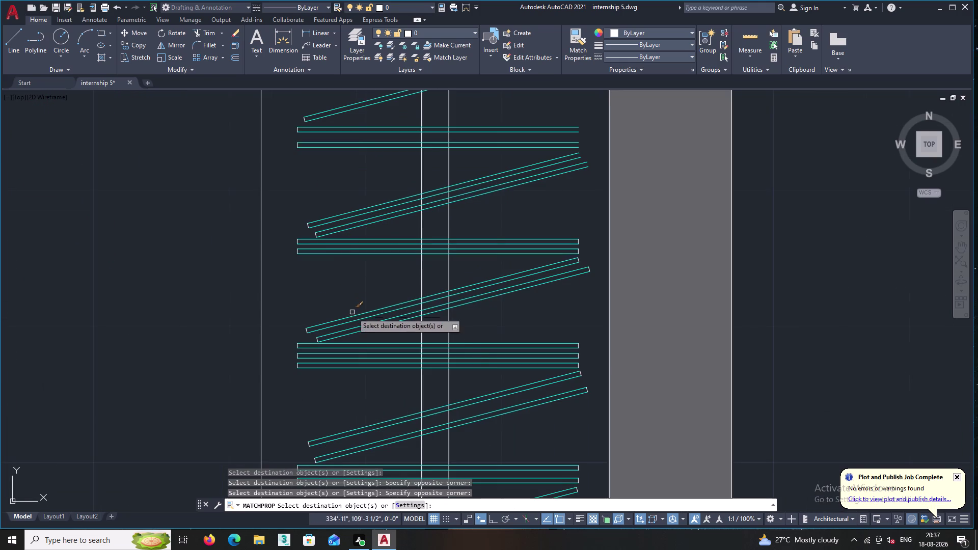
drag(383, 388, 382, 378)
middle_drag(310, 173, 337, 295)
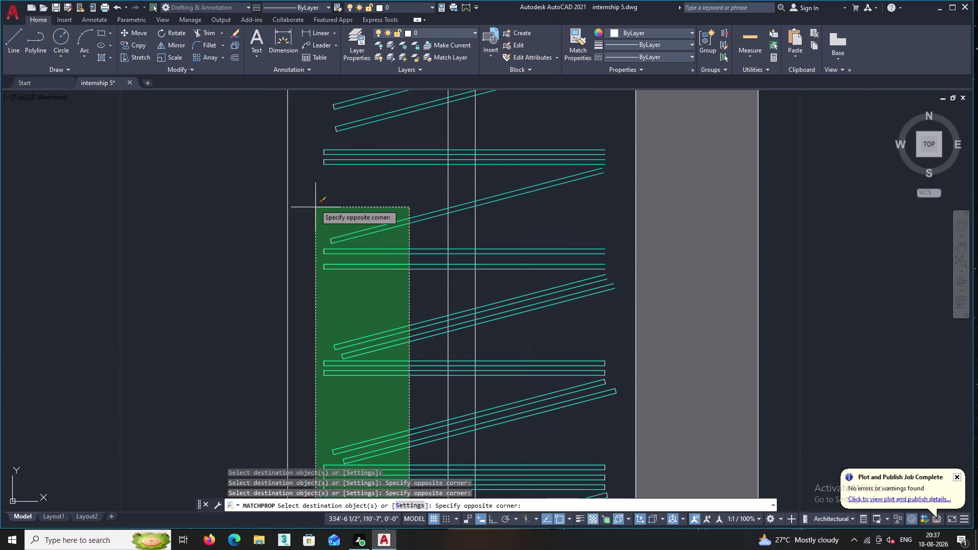
middle_drag(311, 179, 349, 310)
click(346, 135)
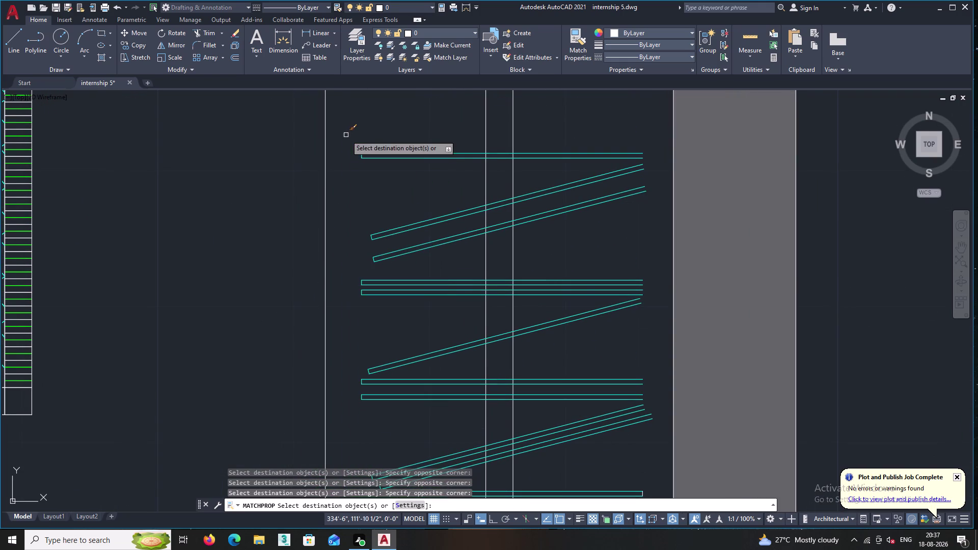
middle_drag(595, 427, 467, 264)
double_click(518, 399)
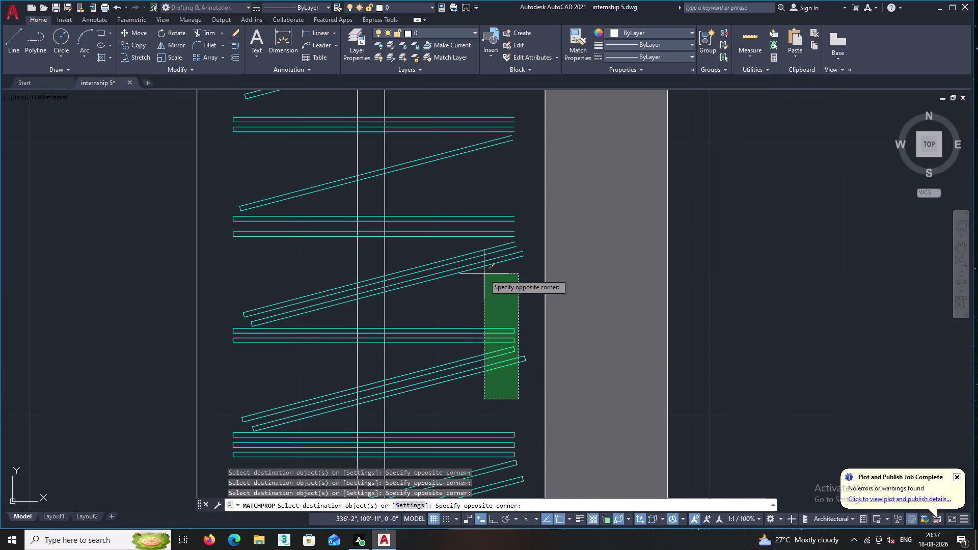
click(475, 263)
double_click(526, 383)
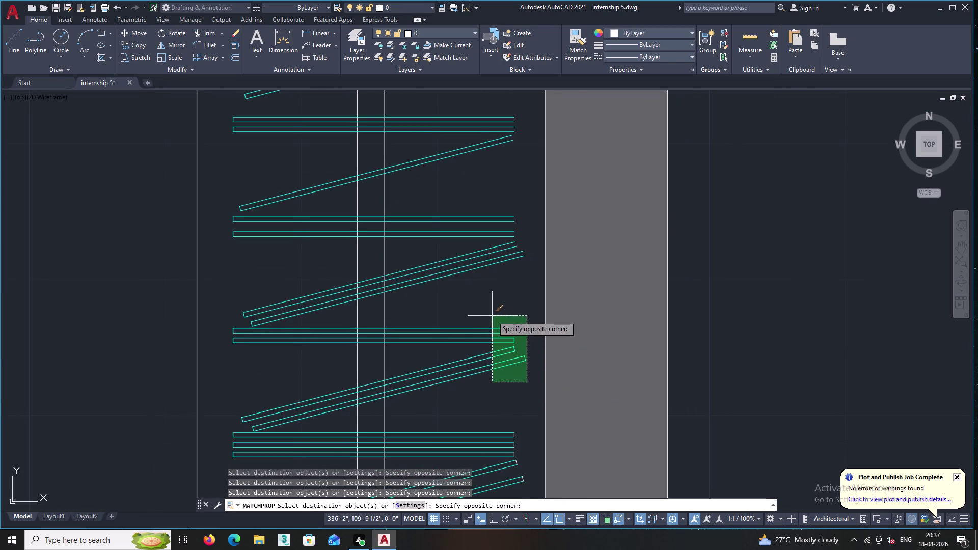
double_click(492, 315)
Pick and enclose the lower white hanger lines to recolour them cyan.
scroll(down, 3)
middle_drag(485, 315, 477, 163)
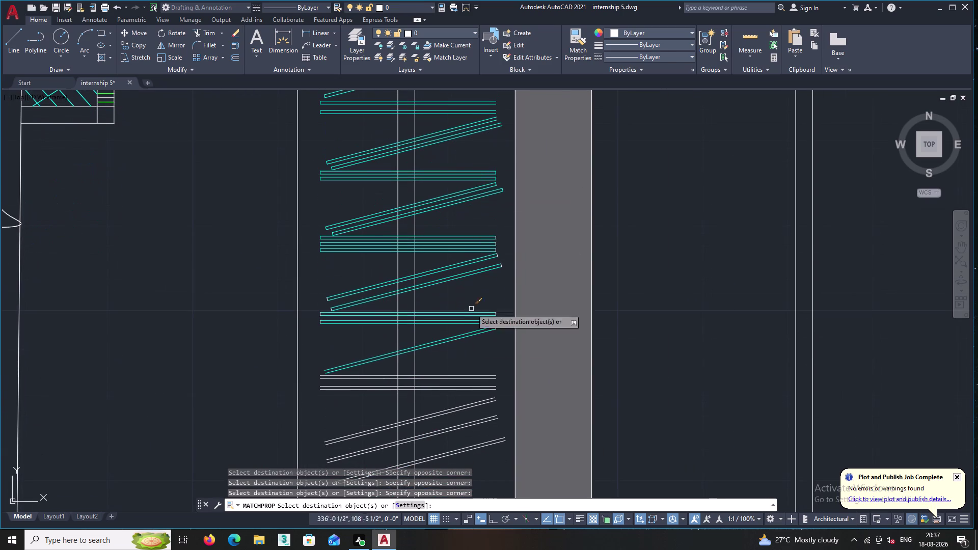
click(502, 339)
click(456, 198)
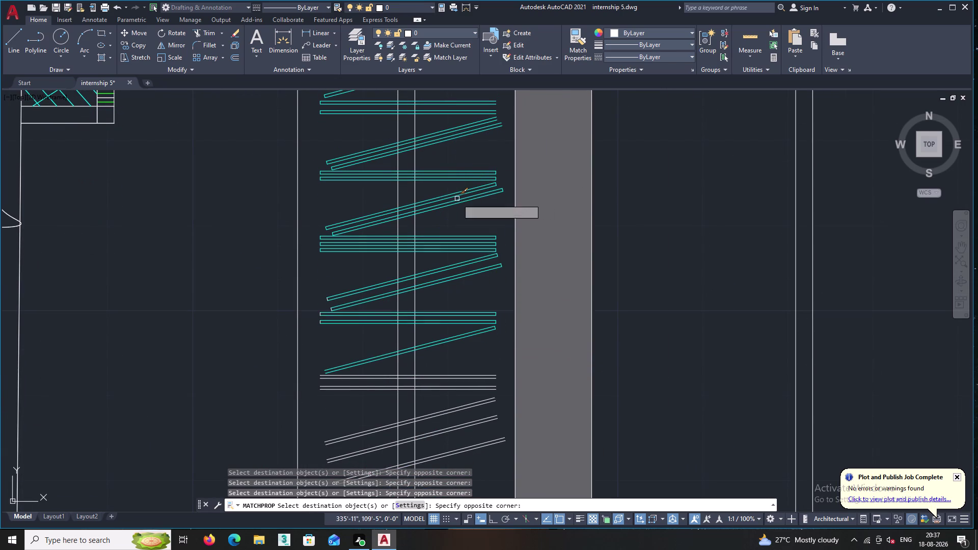
click(376, 368)
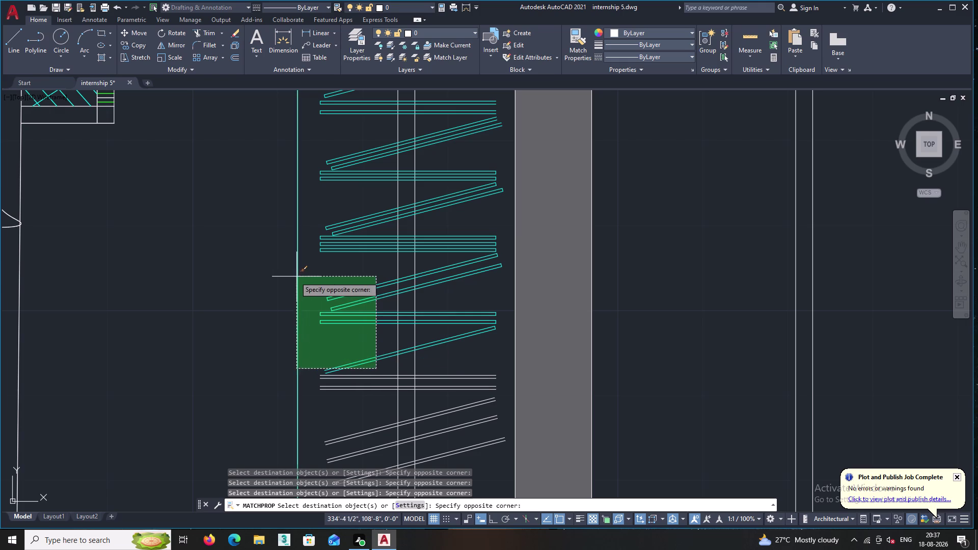
click(308, 277)
Recolour the lower diagonal hangers and bottom hanger lines cyan.
middle_drag(330, 376, 310, 248)
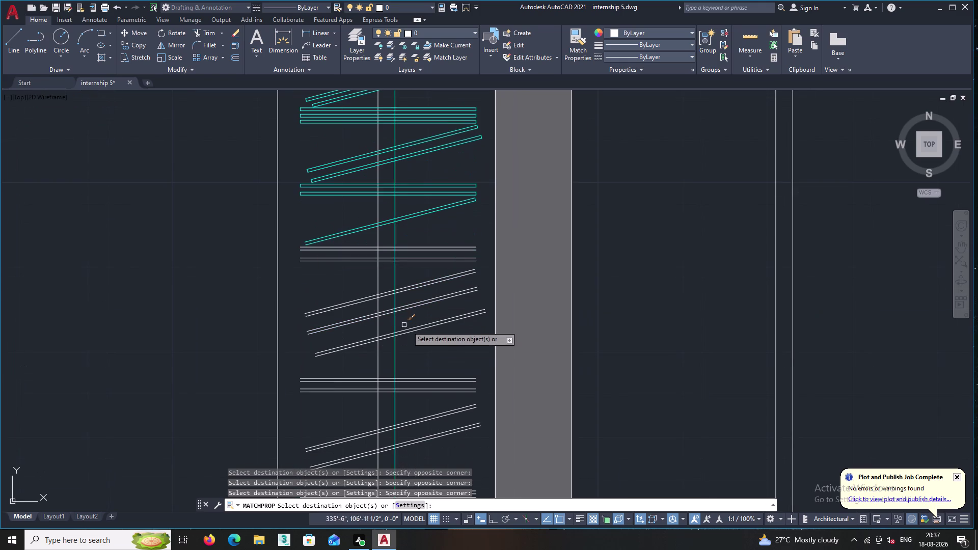
drag(451, 341, 450, 335)
click(406, 217)
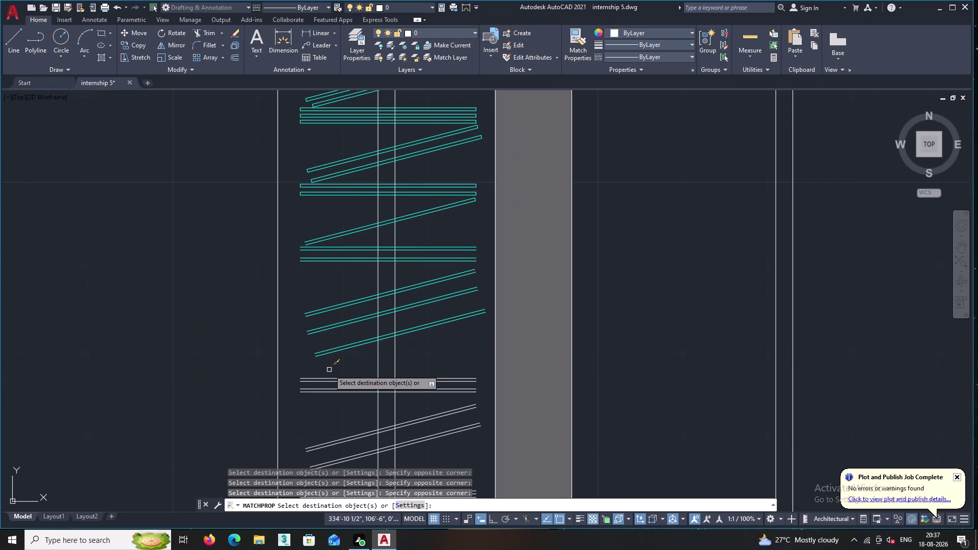
middle_drag(332, 368, 325, 274)
triple_click(447, 365)
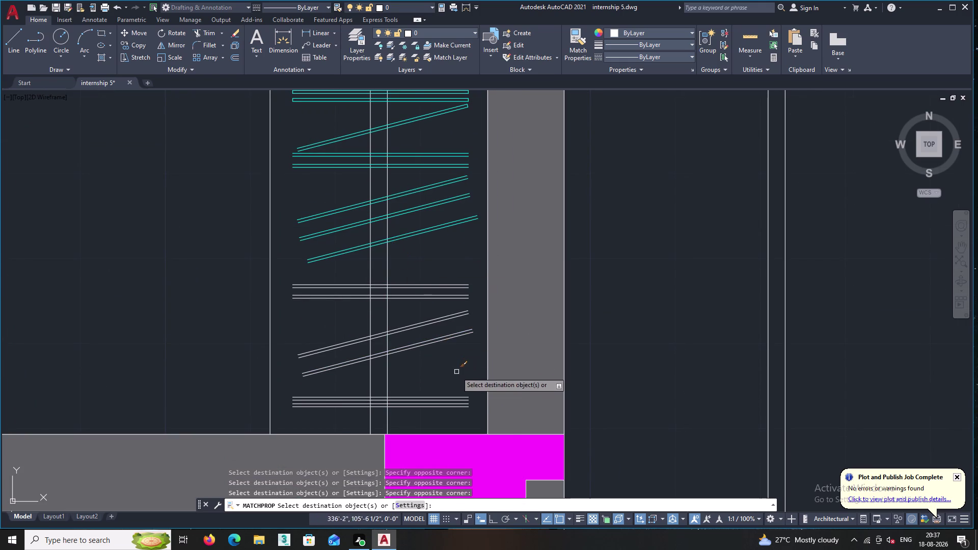
click(451, 362)
click(396, 258)
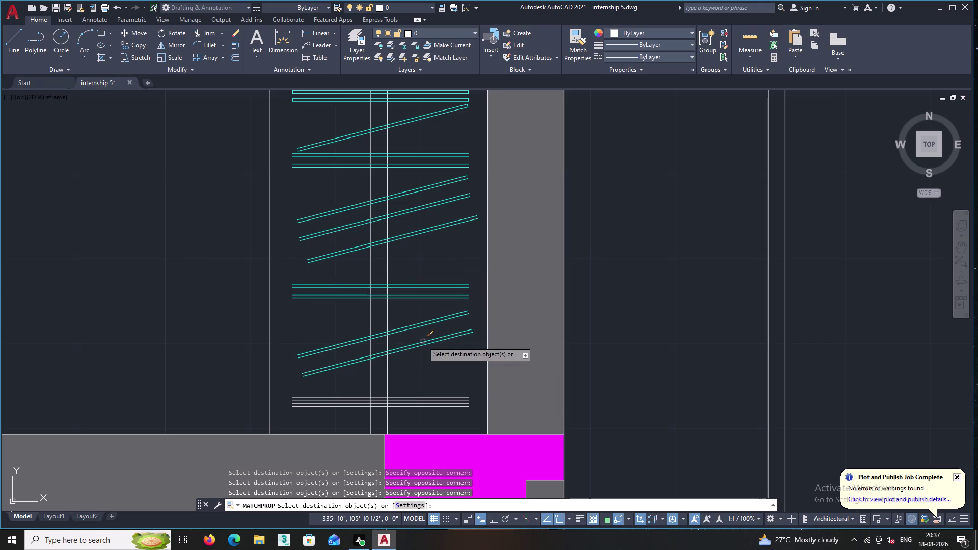
Turn the last horizontal hanger lines at the wardrobe's bottom cyan.
middle_drag(423, 341, 416, 266)
click(435, 343)
double_click(400, 297)
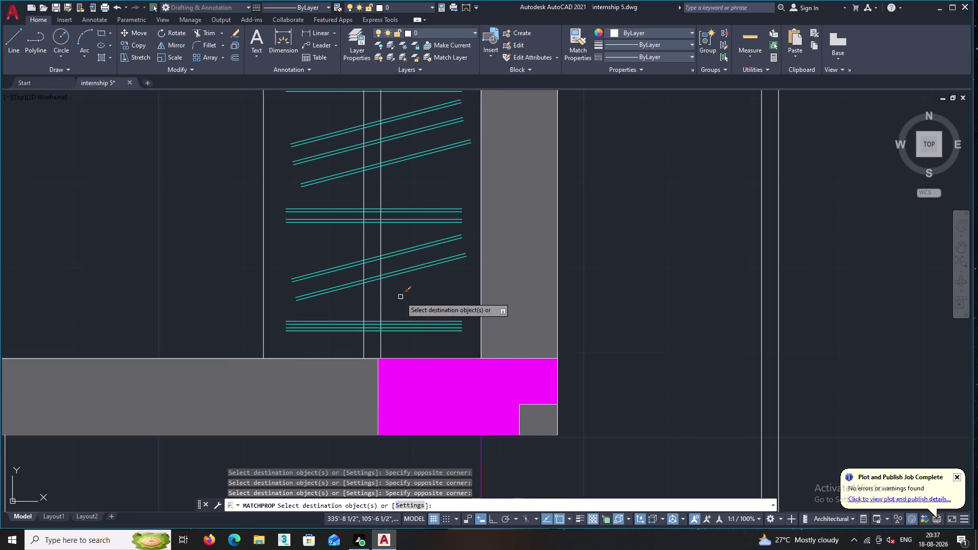
scroll(down, 3)
scroll(down, 3)
Zoom out to review the cyan wardrobe, then pan across the plan toward the other wardrobes.
middle_drag(428, 225, 378, 324)
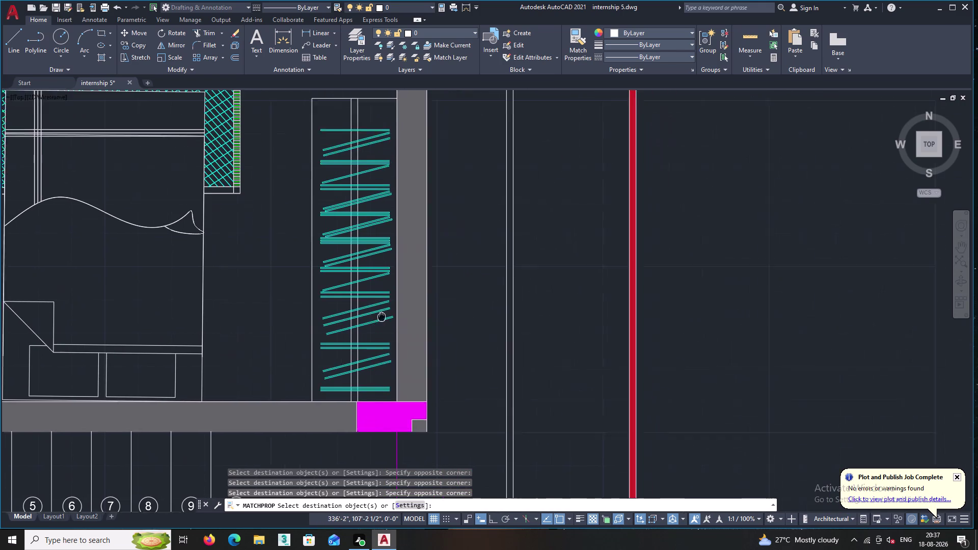
middle_drag(379, 324, 361, 374)
scroll(down, 3)
scroll(down, 3)
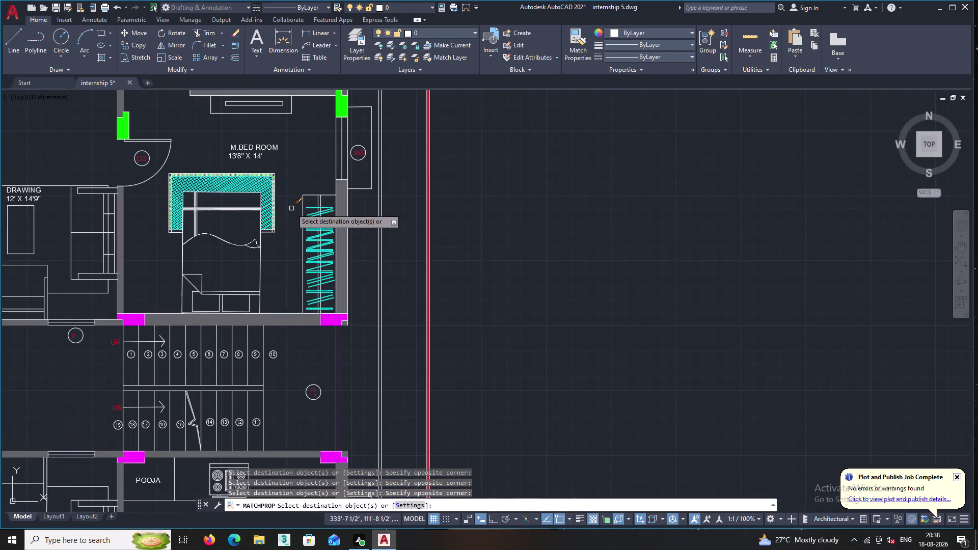
middle_drag(288, 211, 464, 210)
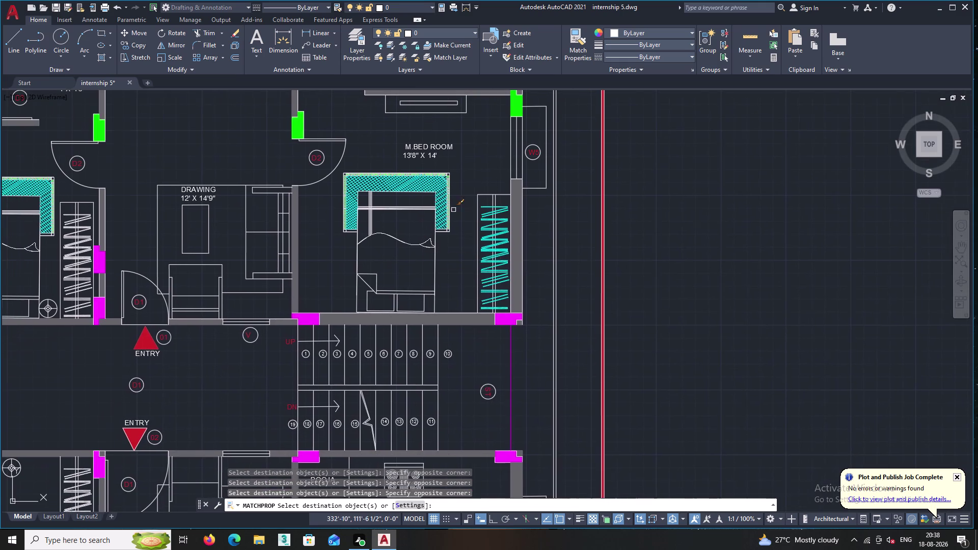
middle_drag(450, 403, 419, 255)
middle_drag(208, 252, 441, 314)
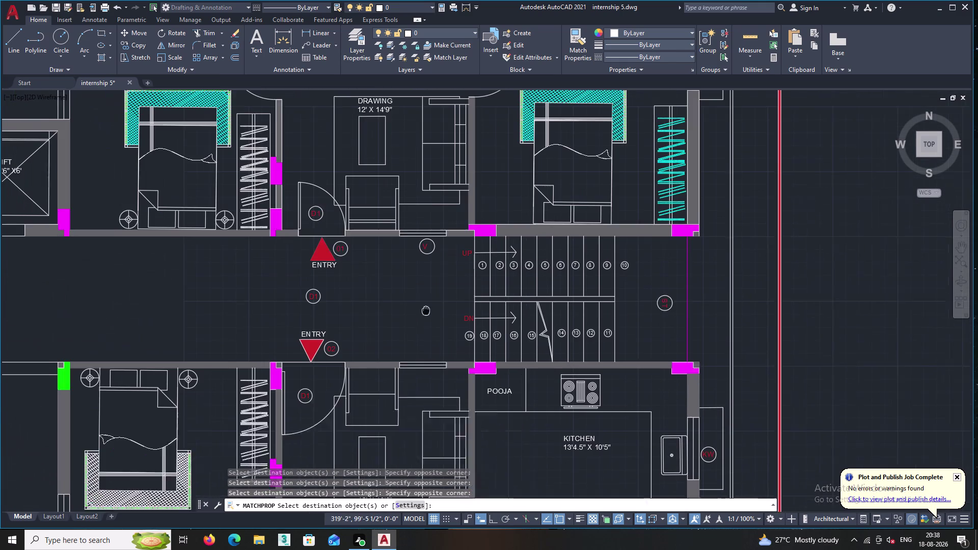
Window-select the next bedroom wardrobe's hanger lines to turn them cyan.
middle_drag(441, 314, 440, 311)
scroll(up, 3)
middle_drag(274, 280, 252, 428)
scroll(up, 3)
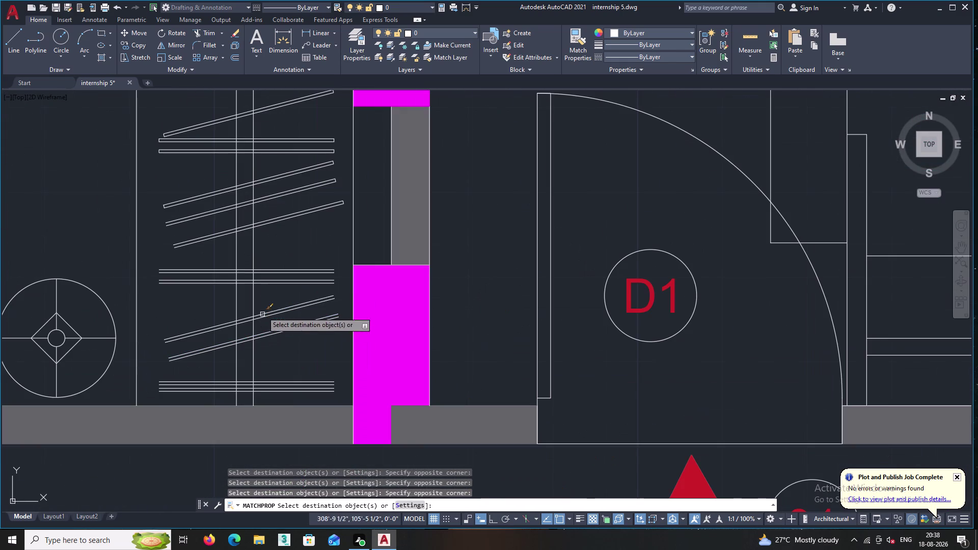
double_click(308, 337)
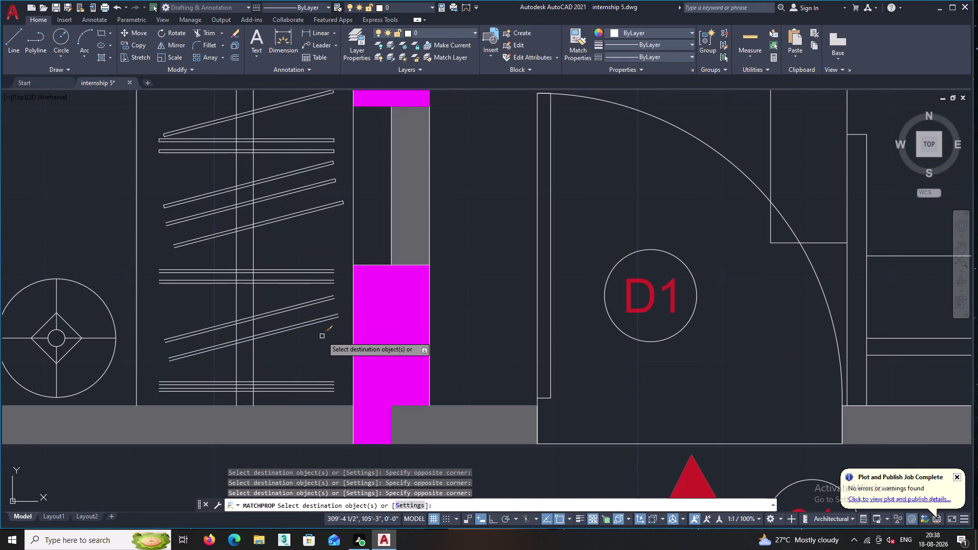
double_click(322, 336)
Pan along that wardrobe and enclose its lower hanger lines for cyan.
middle_drag(267, 190, 307, 367)
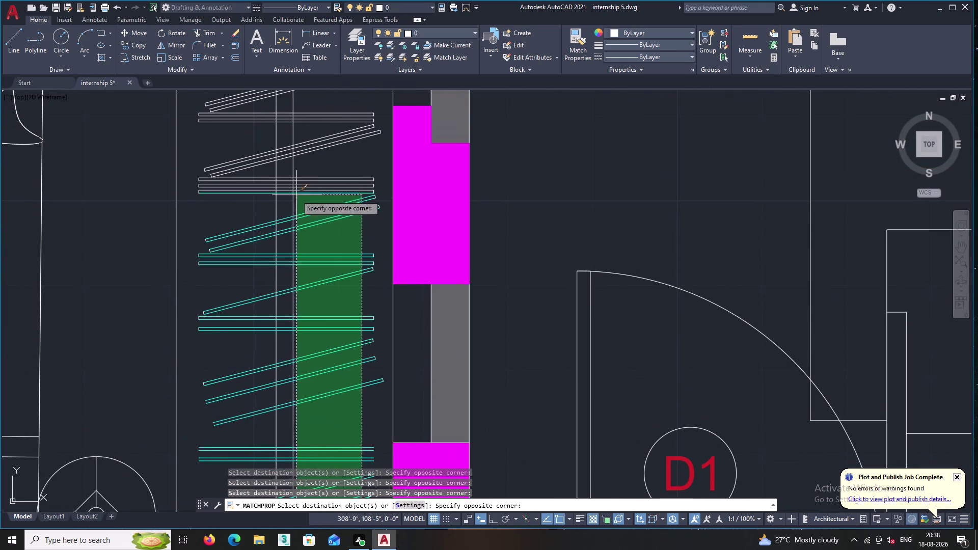
middle_drag(299, 204, 324, 359)
middle_drag(331, 150, 321, 353)
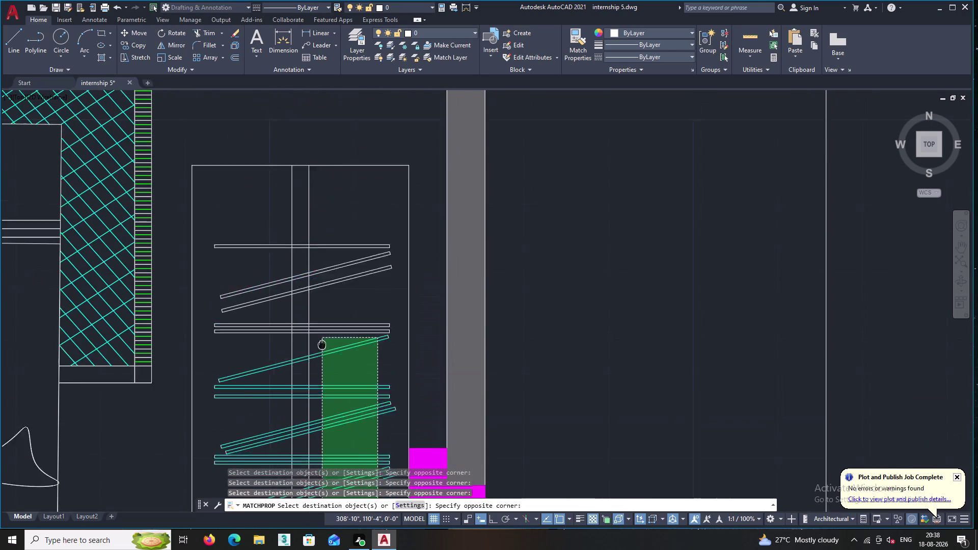
middle_drag(321, 354, 323, 350)
double_click(318, 224)
scroll(down, 3)
Recolour the remaining white hangers in the wardrobe beside the drawing room cyan.
middle_drag(365, 309, 330, 179)
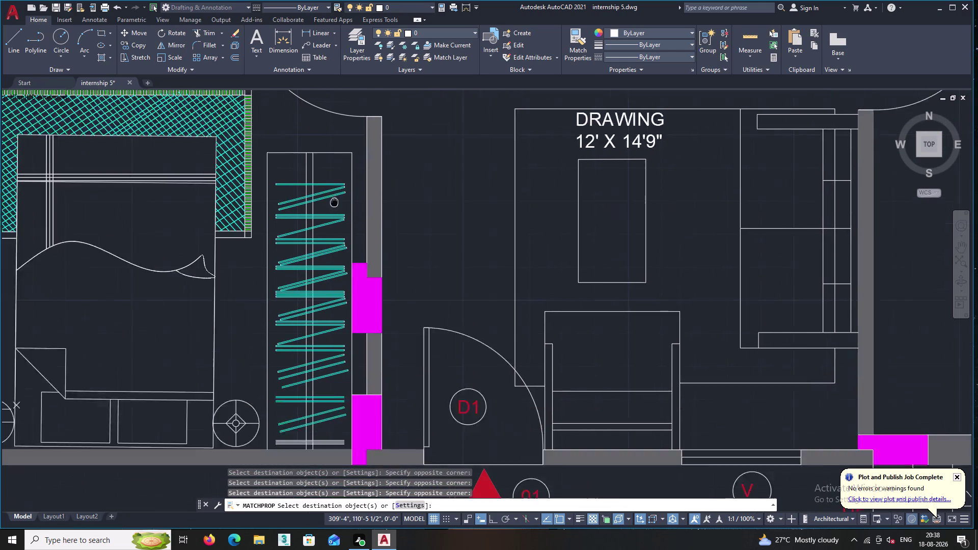
middle_drag(330, 179, 328, 154)
scroll(up, 3)
double_click(281, 400)
double_click(264, 365)
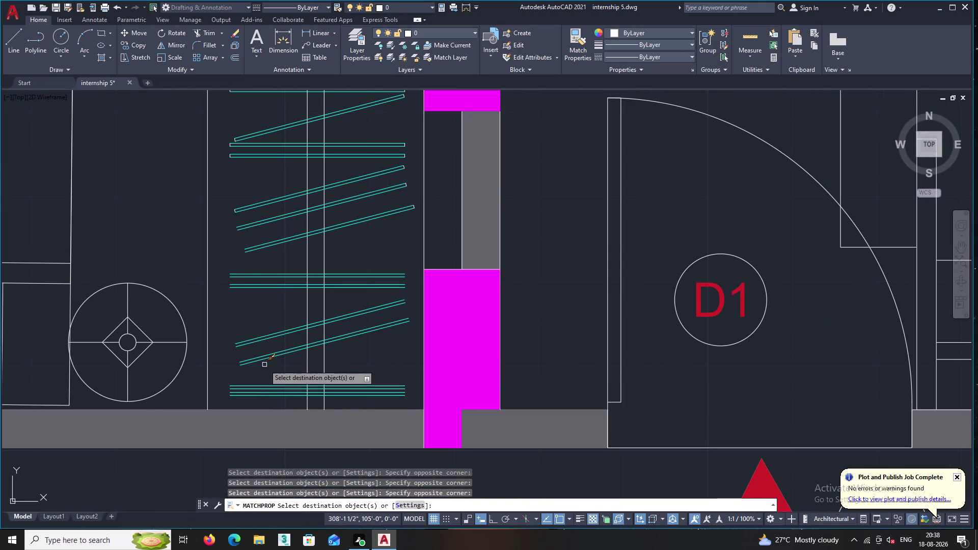
Window-enclose another group of wardrobe hanger lines to make them cyan.
scroll(down, 3)
scroll(down, 3)
scroll(up, 3)
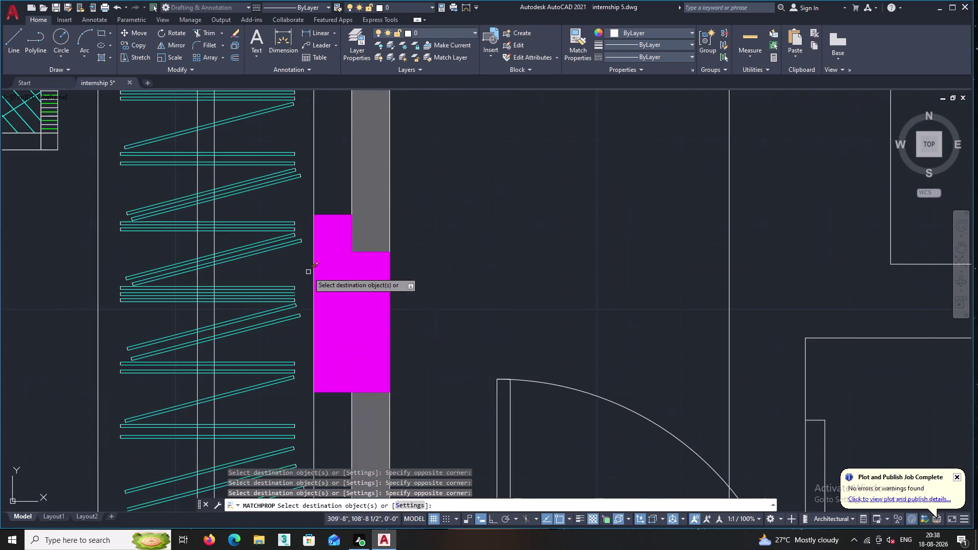
scroll(up, 3)
click(313, 363)
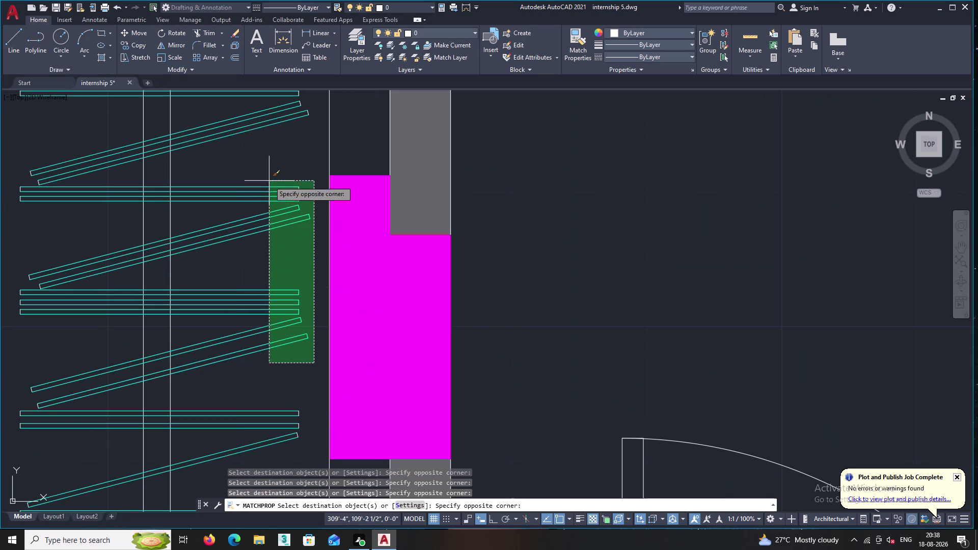
middle_drag(266, 153, 257, 331)
double_click(255, 143)
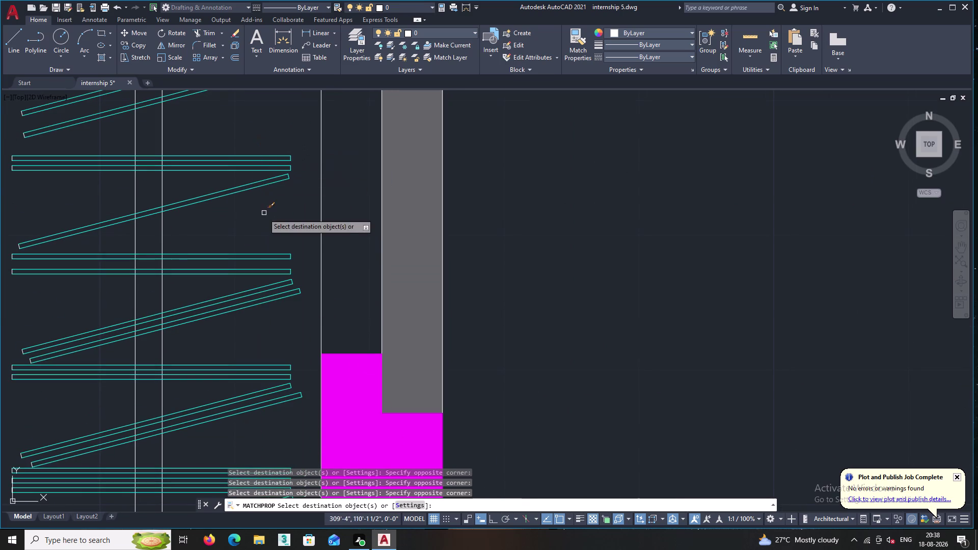
Select more hanger lines further down the wardrobe as destination objects.
middle_drag(219, 242, 236, 120)
middle_drag(266, 347, 229, 114)
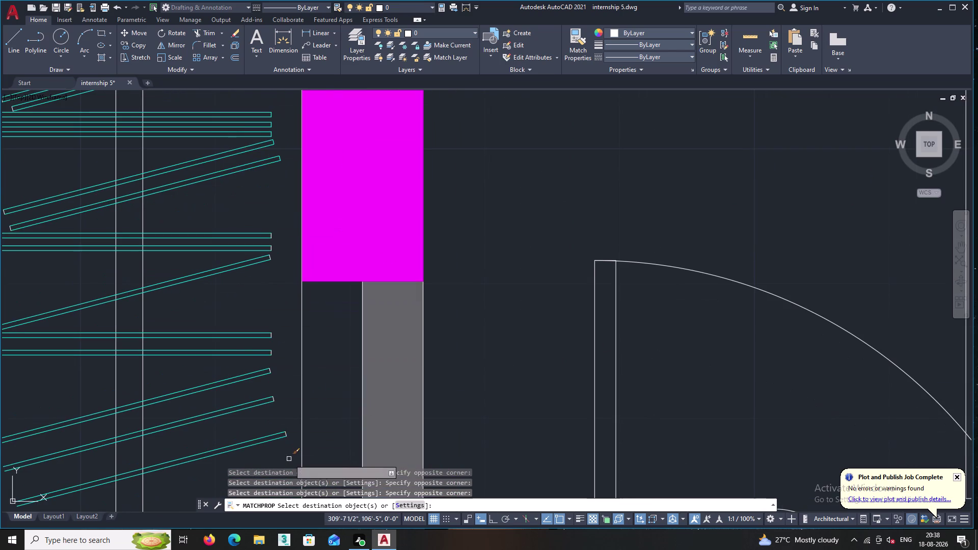
click(288, 459)
drag(289, 459, 289, 449)
click(236, 160)
Select the next hanger lines along the wardrobe to receive the cyan colour.
middle_drag(256, 335, 329, 197)
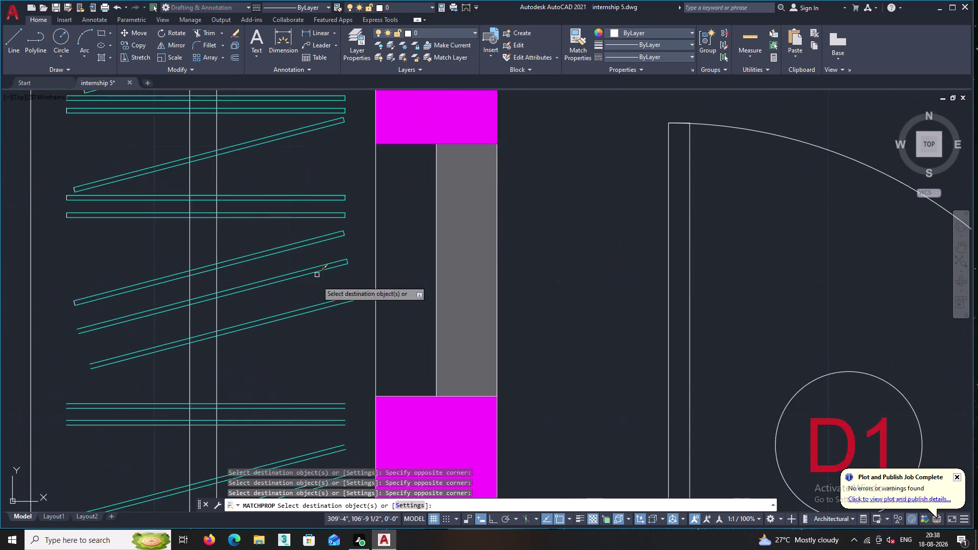
scroll(down, 3)
scroll(up, 3)
middle_drag(314, 400, 353, 398)
scroll(up, 3)
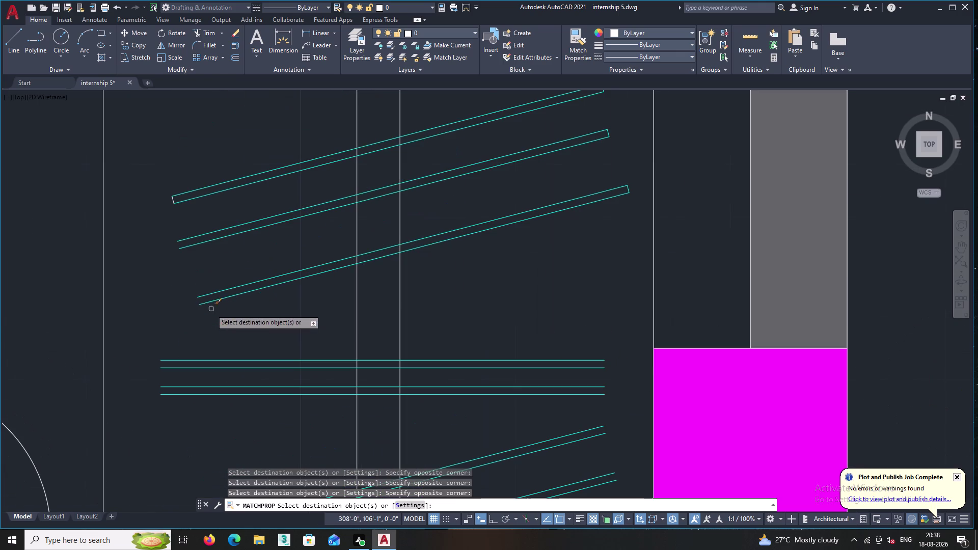
drag(221, 320, 218, 313)
double_click(148, 169)
Select the wardrobe's lower hanger lines for cyan, panning down the wardrobe.
middle_drag(153, 169, 194, 440)
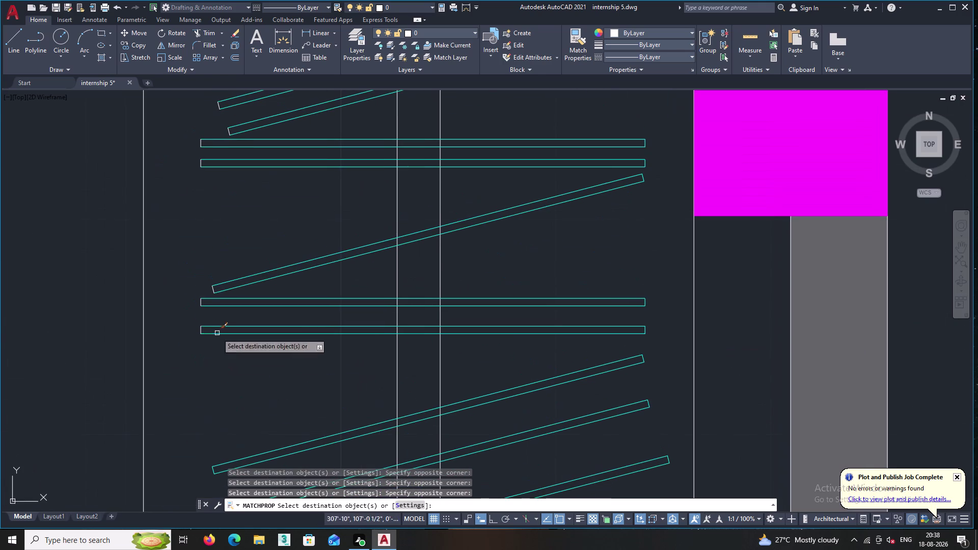
drag(273, 364, 272, 354)
middle_drag(194, 223, 219, 360)
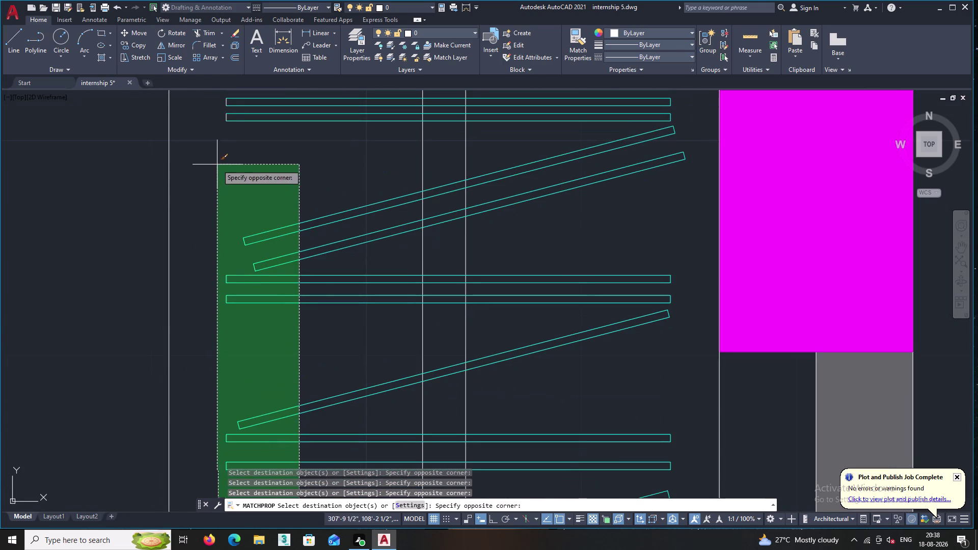
middle_drag(211, 159, 223, 389)
middle_drag(212, 134, 239, 332)
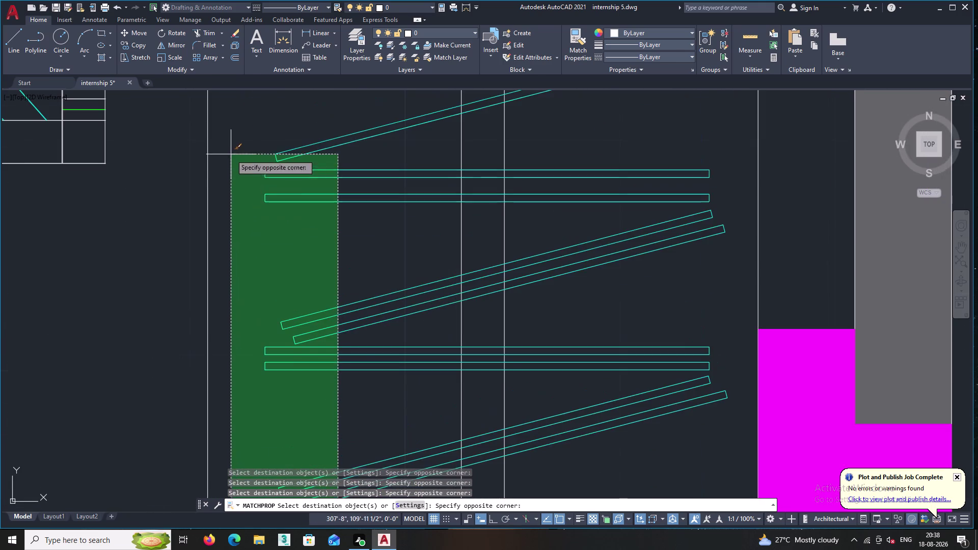
middle_drag(231, 157, 240, 347)
middle_drag(230, 144, 245, 345)
middle_drag(267, 178, 280, 297)
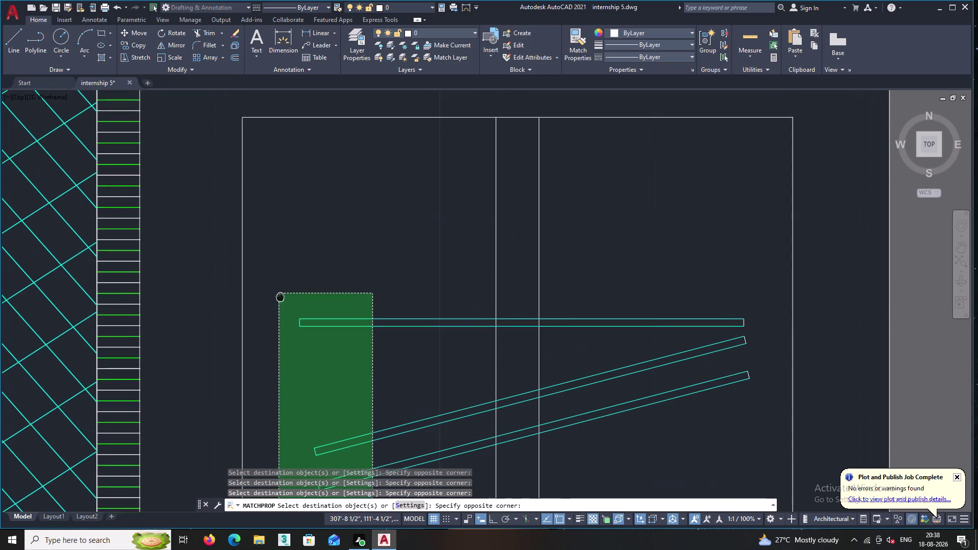
middle_drag(280, 297, 280, 297)
double_click(283, 208)
Pick two leftover hanger lines to recolour them cyan.
scroll(down, 3)
middle_drag(326, 261, 325, 203)
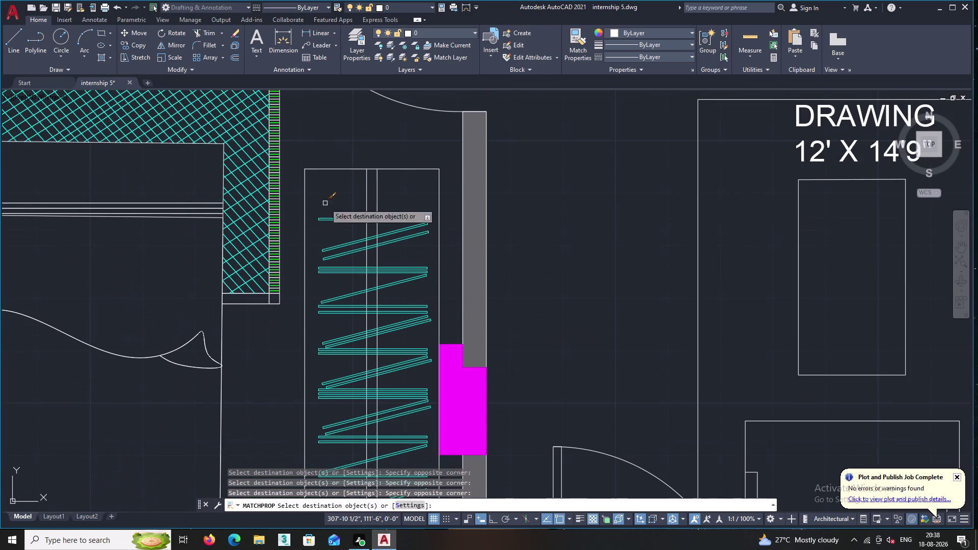
scroll(up, 3)
click(448, 249)
click(382, 142)
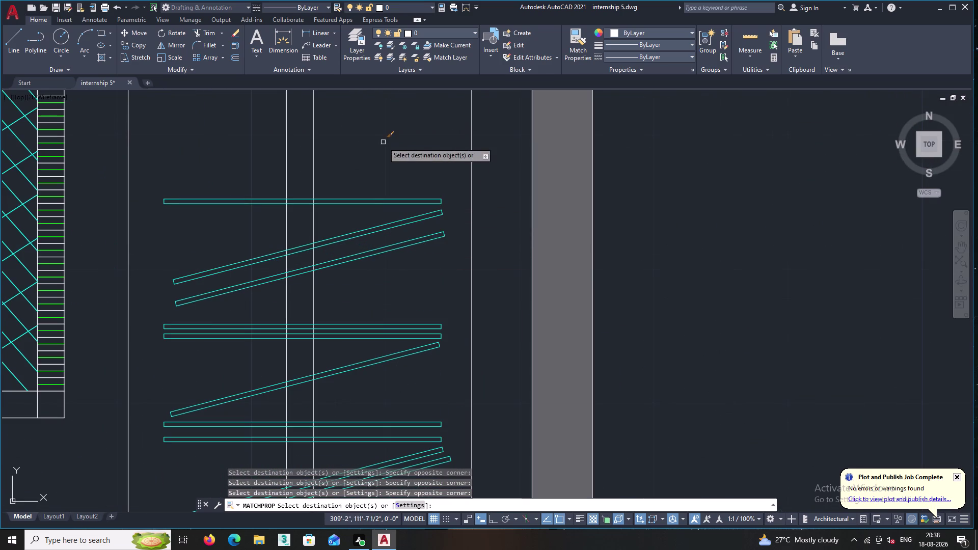
Zoom out to view the bedroom wardrobes together.
scroll(down, 3)
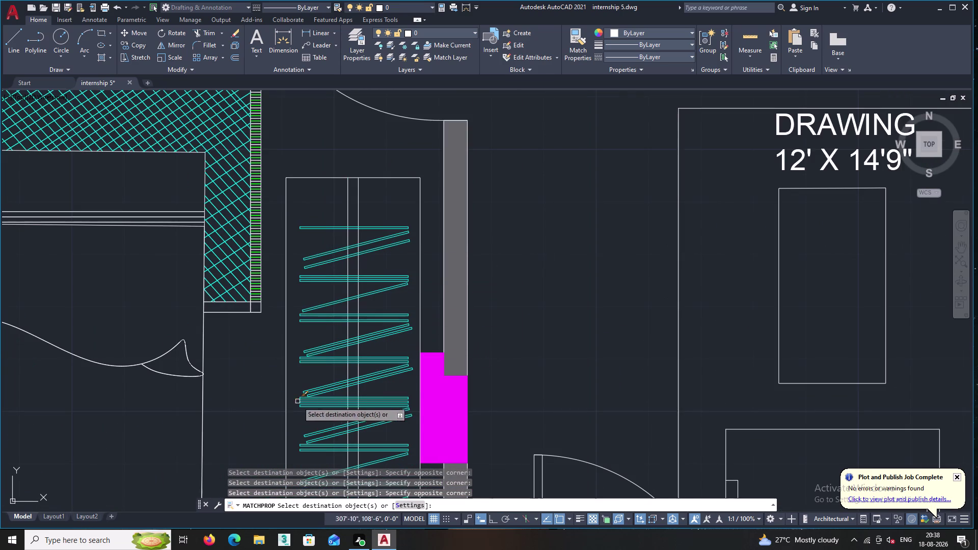
middle_drag(264, 411, 321, 288)
scroll(down, 3)
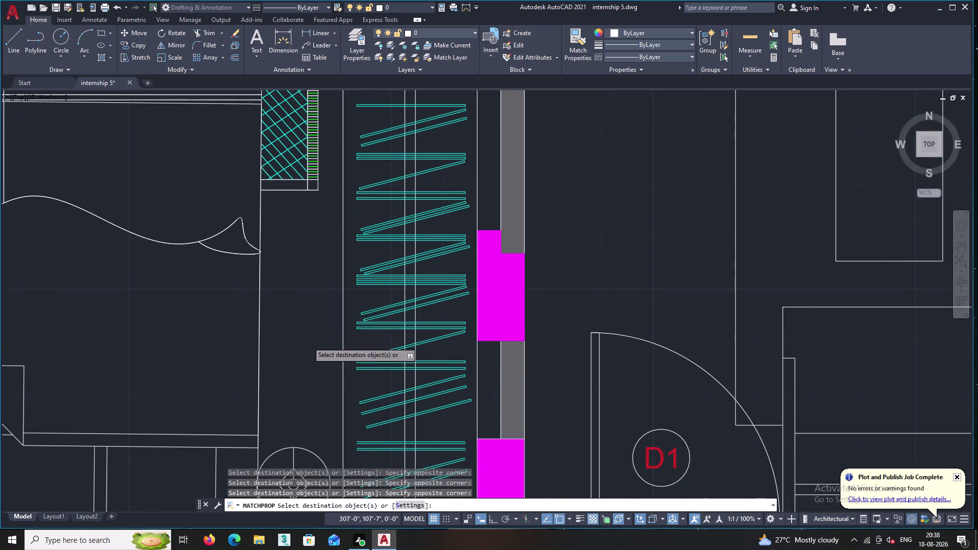
scroll(down, 3)
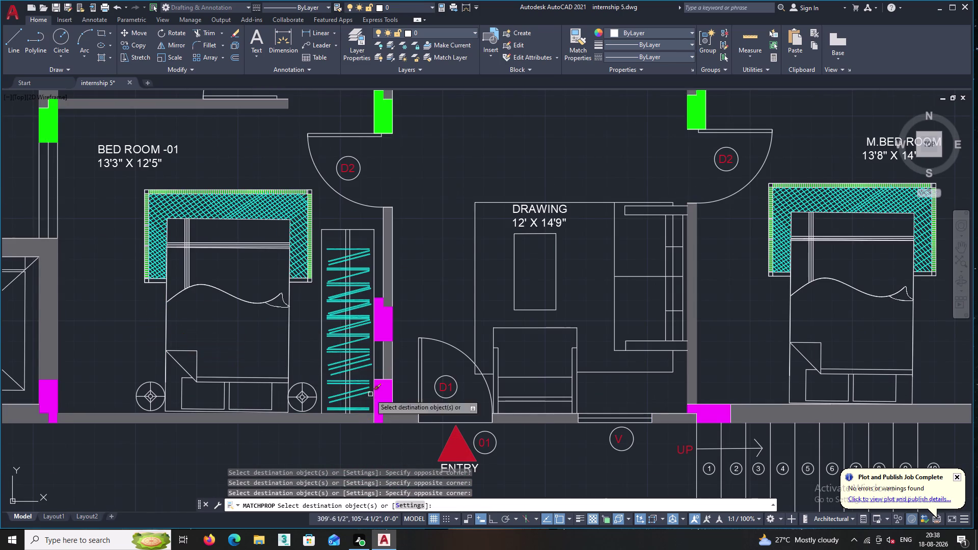
middle_drag(735, 324, 680, 264)
scroll(down, 3)
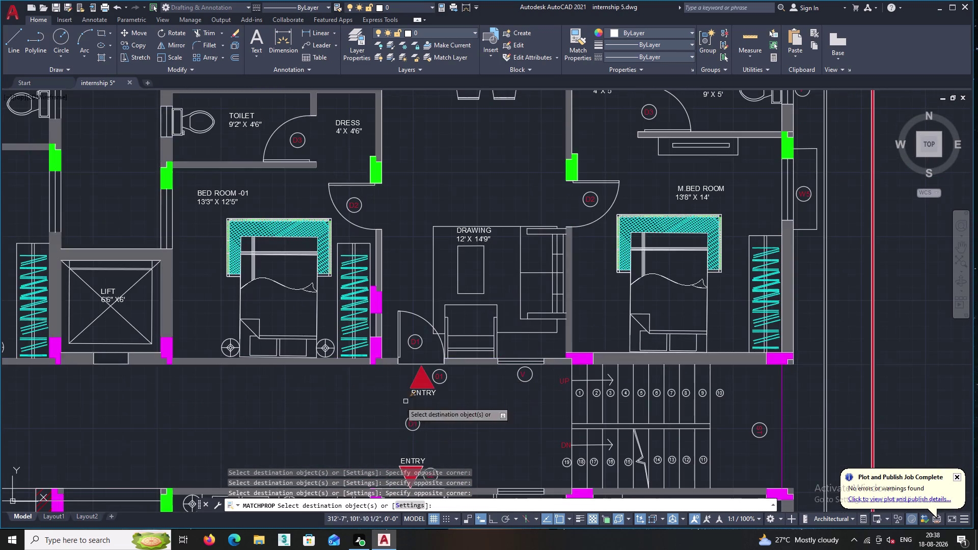
scroll(down, 3)
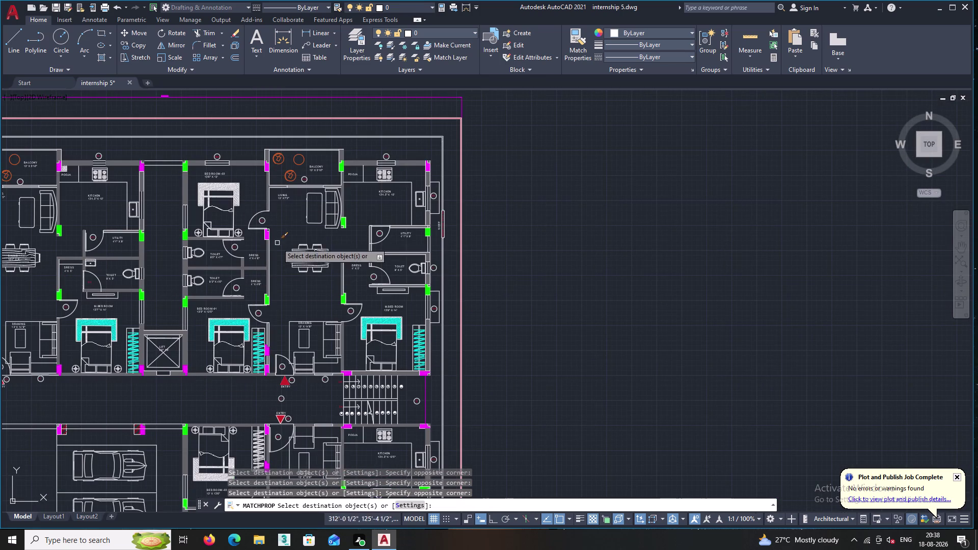
Zoom into the bedroom headboard and start selecting its hatch.
scroll(up, 3)
scroll(up, 3)
scroll(up, 3)
middle_drag(222, 179, 299, 332)
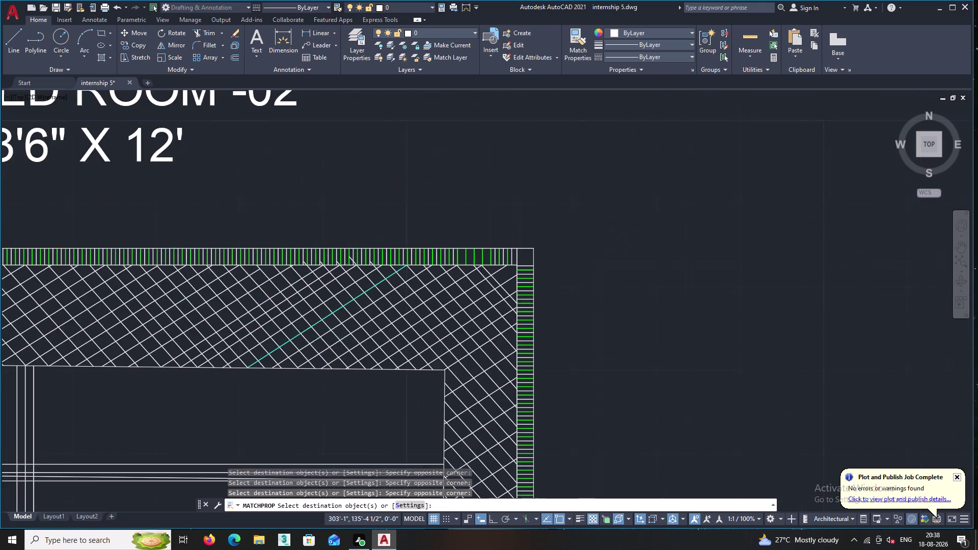
scroll(up, 3)
double_click(372, 375)
Select the main headboard hatch so it takes the cyan properties.
middle_drag(153, 286, 257, 305)
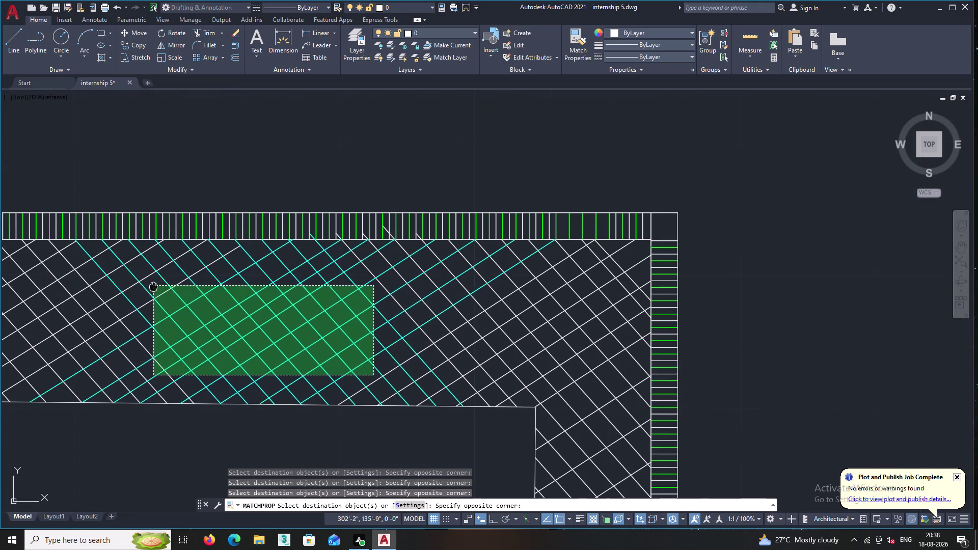
middle_drag(256, 304, 524, 362)
middle_drag(211, 335, 631, 361)
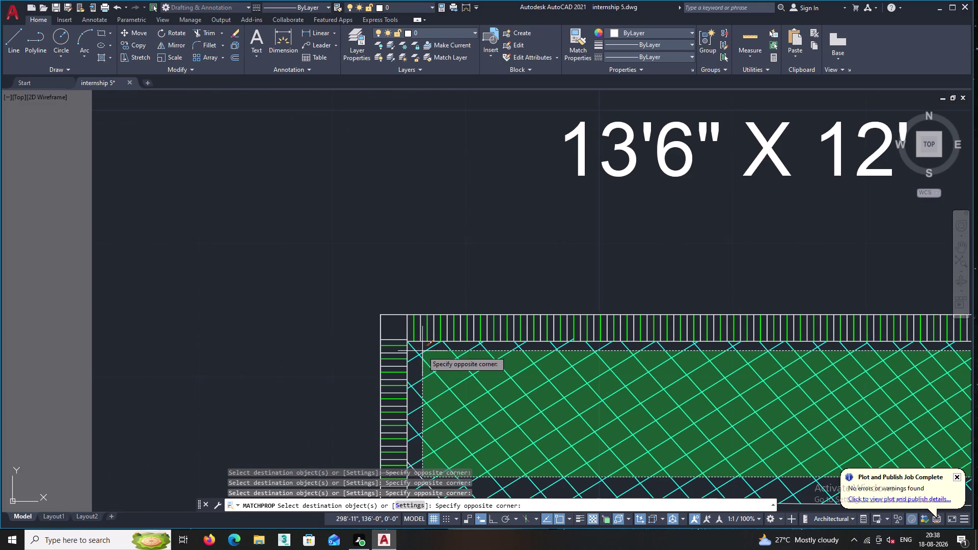
double_click(416, 351)
Select the side strip of the headboard hatch for cyan.
middle_drag(533, 387, 363, 167)
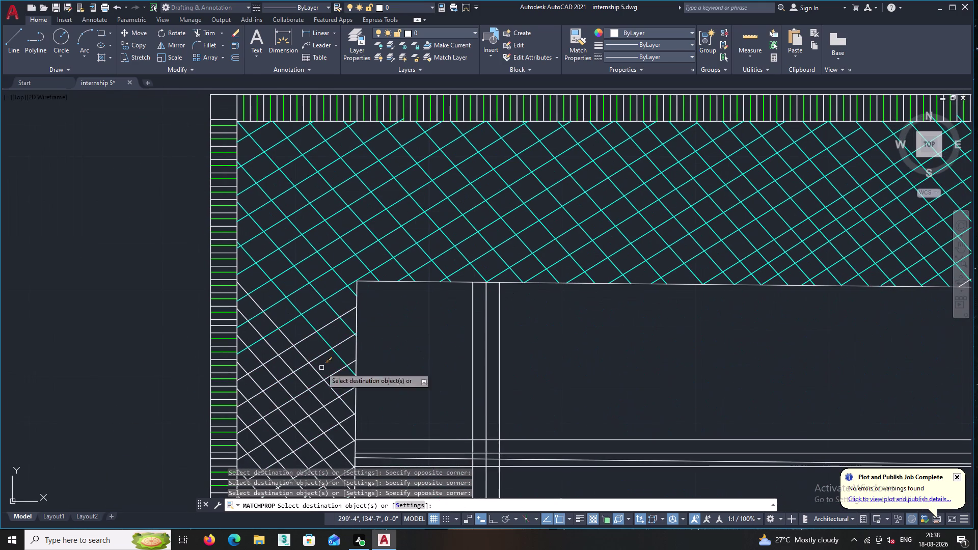
middle_drag(309, 409, 278, 278)
middle_drag(286, 388, 350, 146)
scroll(up, 3)
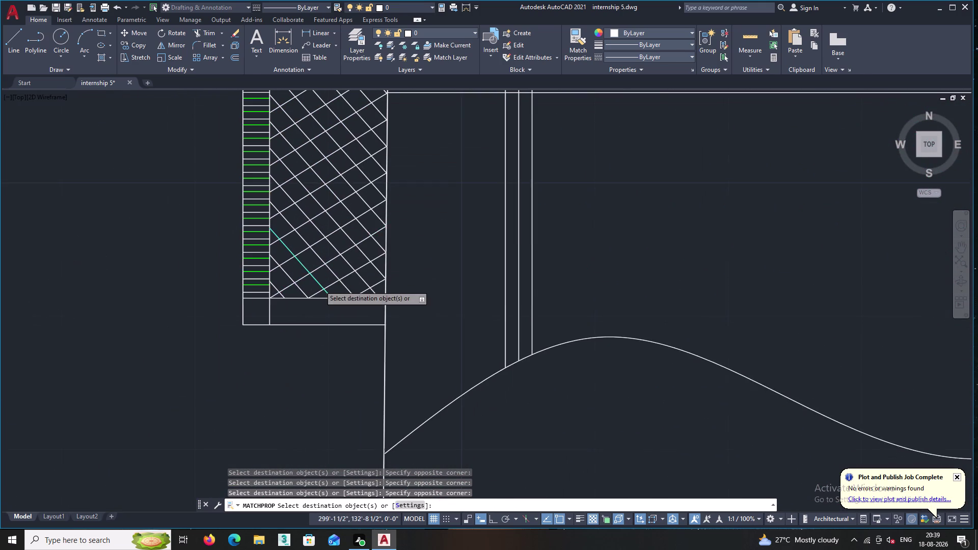
double_click(323, 301)
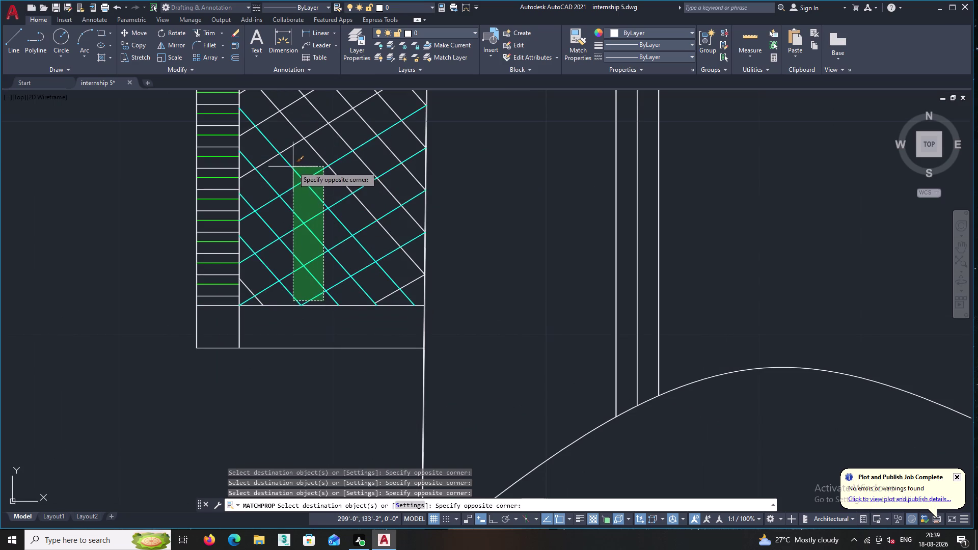
Complete selecting the remaining white side hatch.
middle_drag(293, 166, 295, 320)
middle_drag(291, 151, 284, 345)
middle_drag(279, 170, 278, 287)
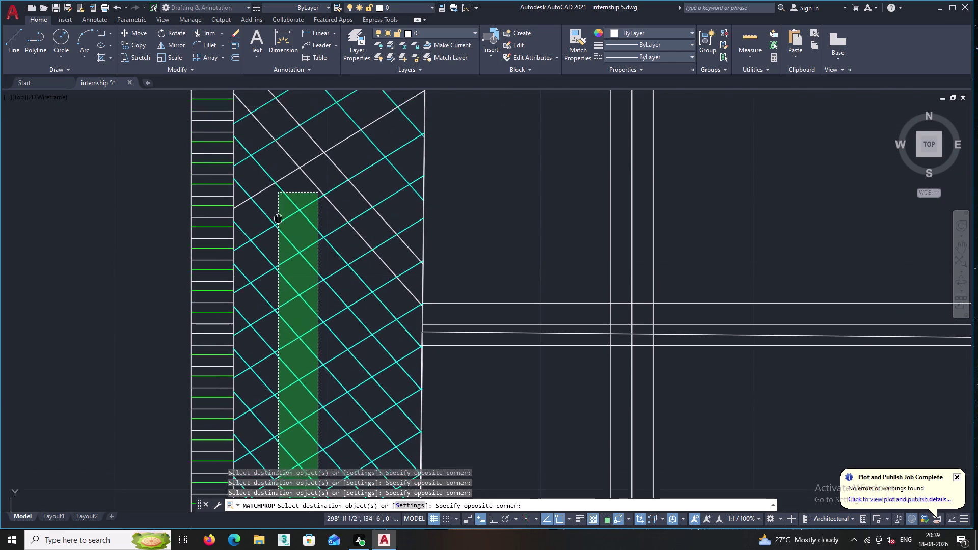
middle_drag(278, 286, 280, 310)
click(273, 151)
Pick the leftover white hatch line and corner near the bed outline.
middle_drag(290, 129, 291, 100)
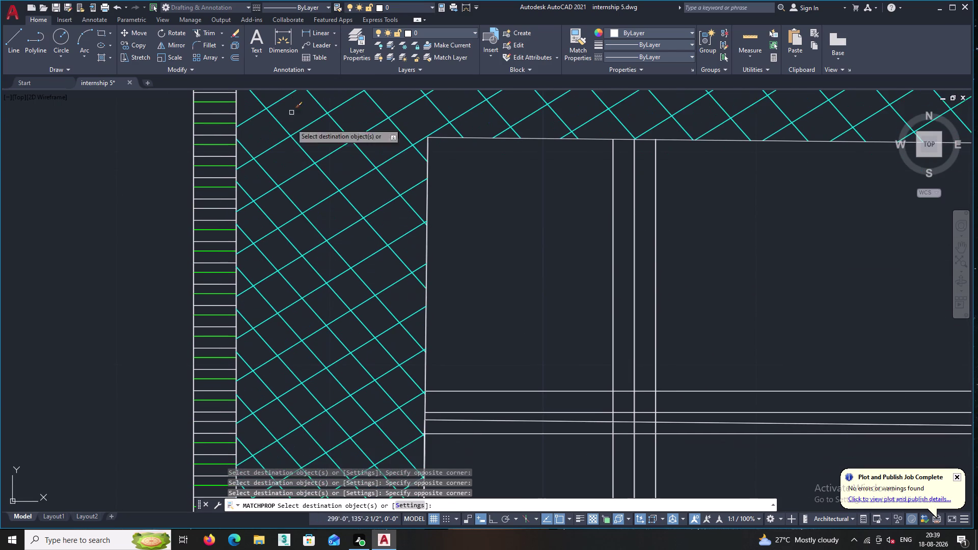
middle_drag(300, 275, 280, 65)
middle_drag(385, 402, 317, 48)
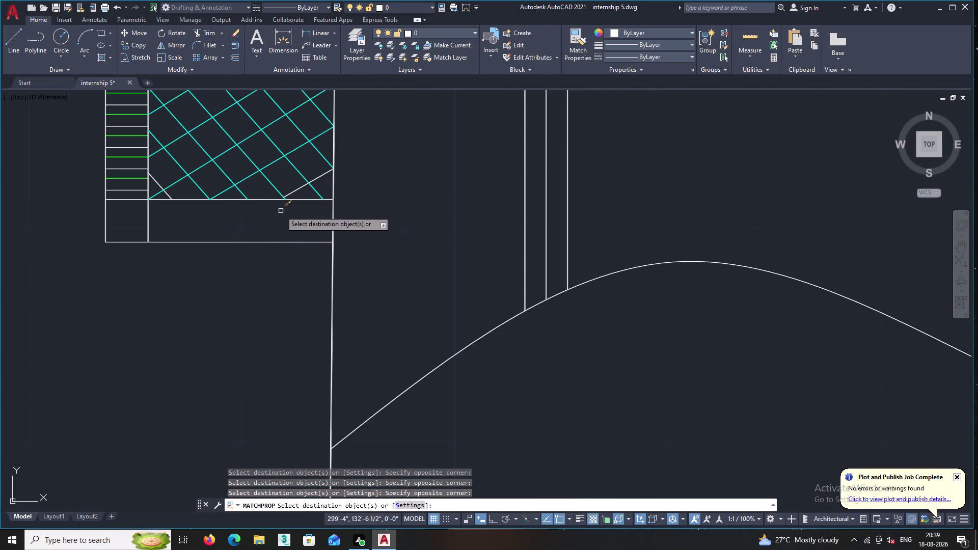
click(298, 187)
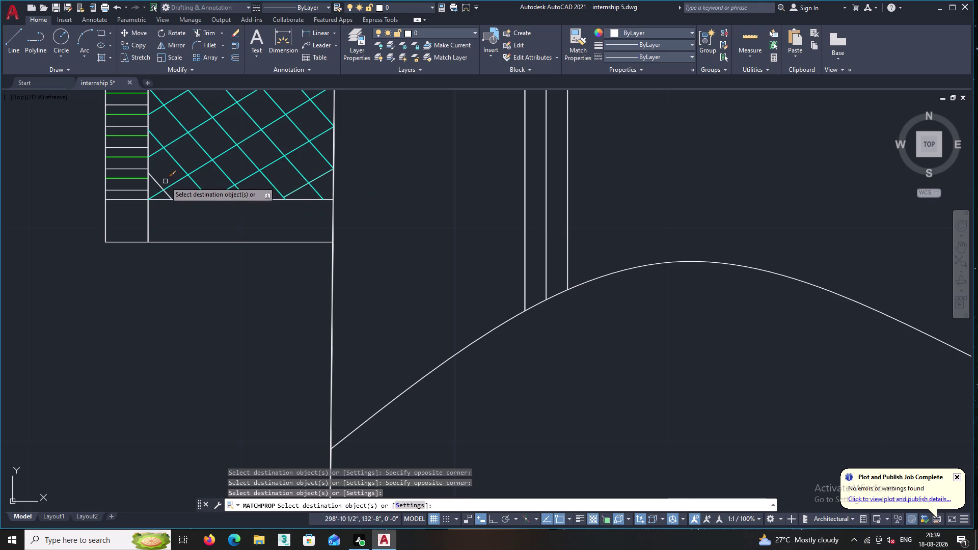
double_click(160, 187)
Select the remaining white hatch area at the headboard's other end.
scroll(down, 3)
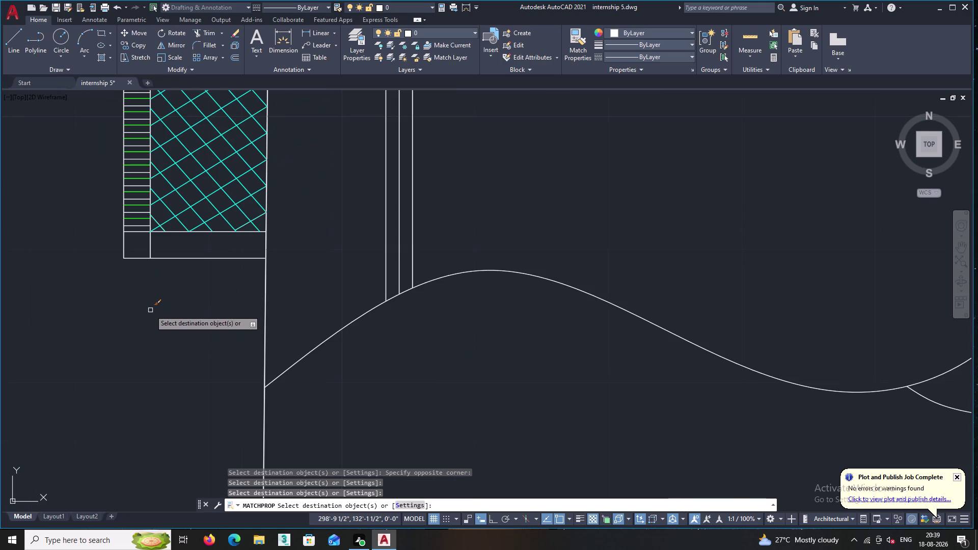
middle_drag(185, 313, 62, 367)
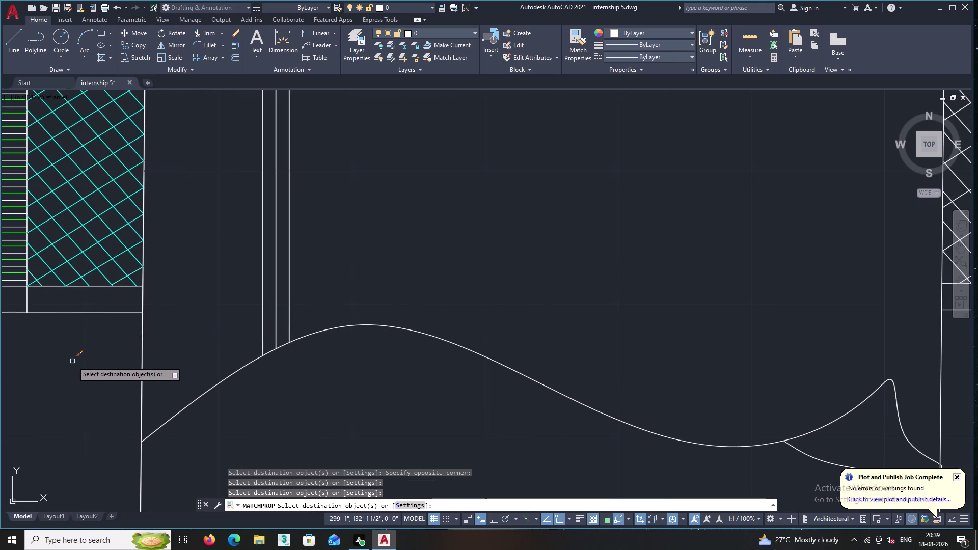
scroll(down, 3)
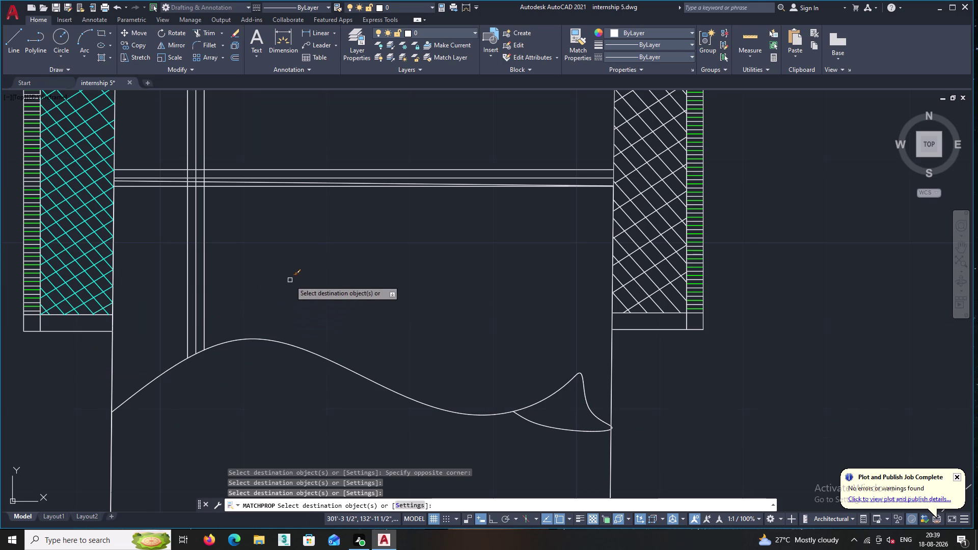
middle_drag(289, 280, 110, 357)
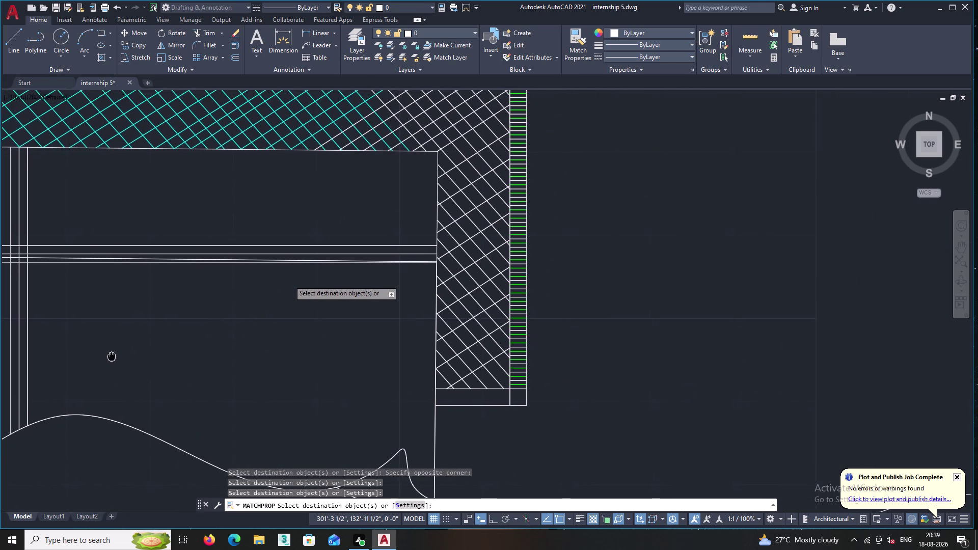
middle_drag(110, 357, 64, 378)
middle_drag(422, 218, 331, 353)
scroll(up, 3)
scroll(up, 3)
middle_drag(316, 314, 341, 408)
click(336, 399)
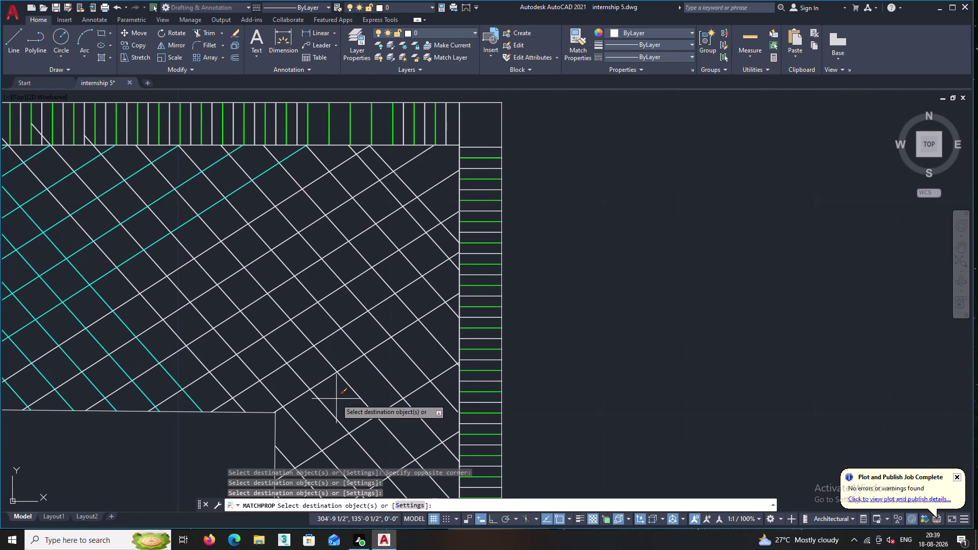
drag(336, 399, 334, 394)
Finish the headboard hatch selection and begin on its last corner.
middle_drag(168, 206, 301, 240)
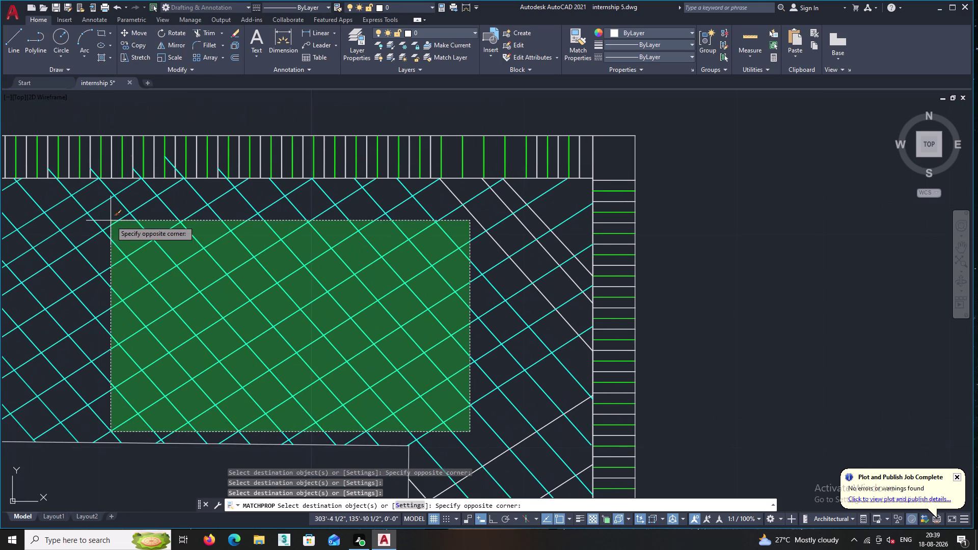
double_click(104, 211)
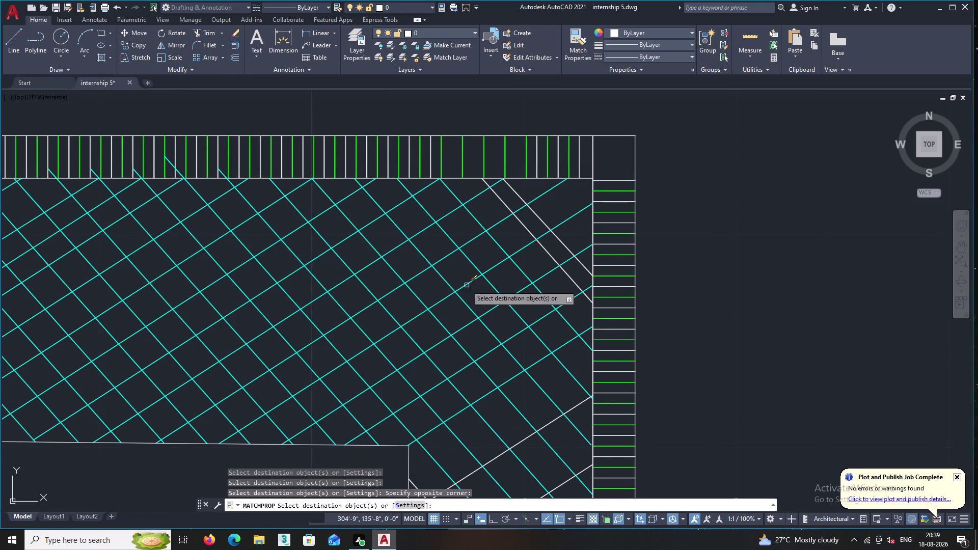
middle_drag(467, 285, 176, 257)
scroll(up, 3)
click(301, 251)
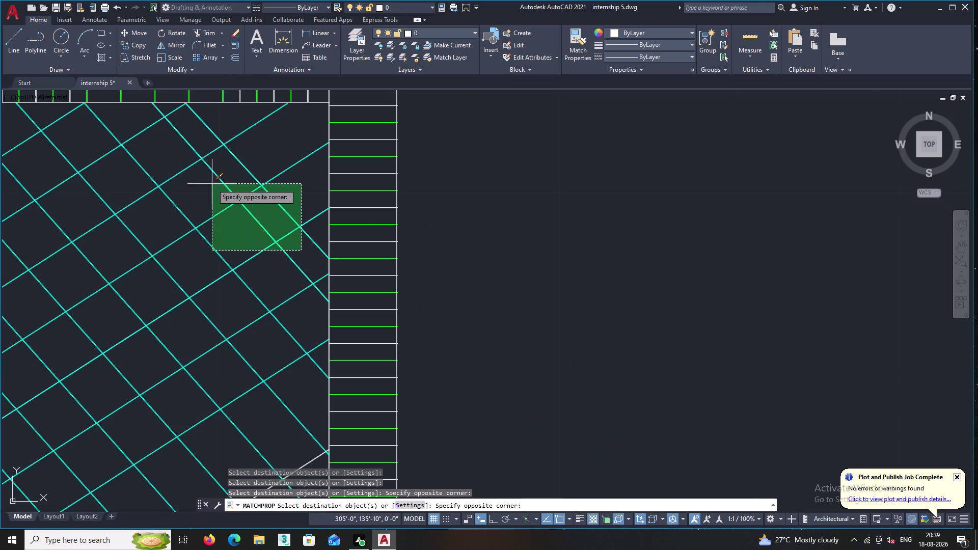